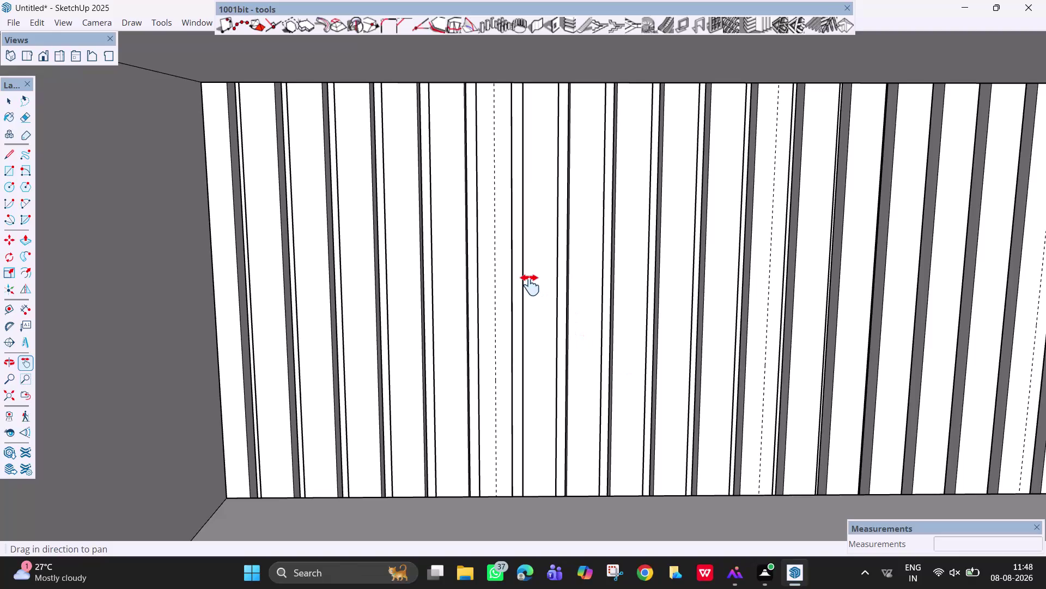
Start a rectangle at the left compartment's bottom-left corner, locked to the wall plane.
key(r)
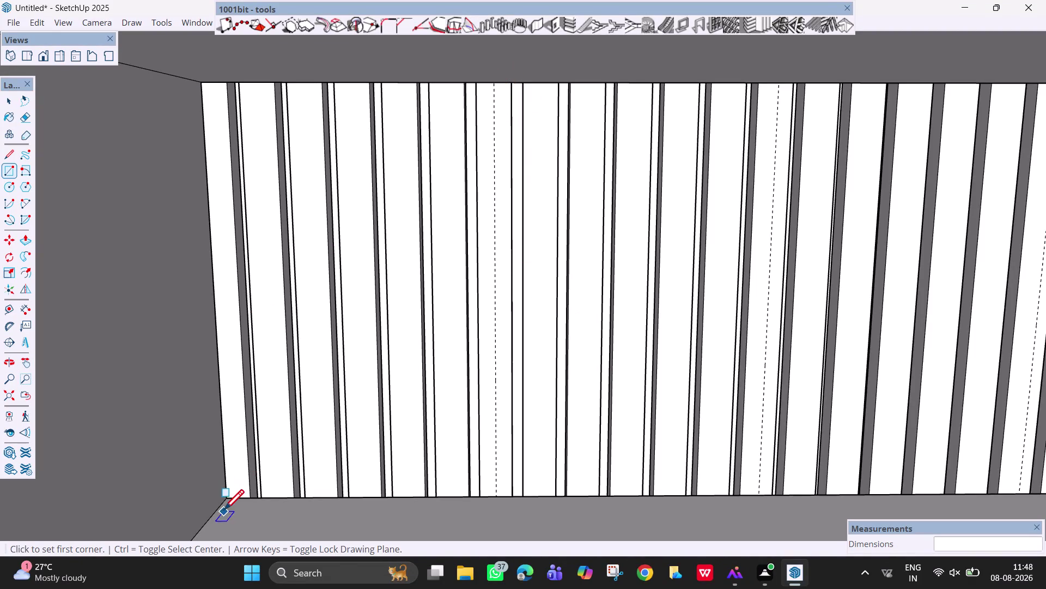
click(226, 499)
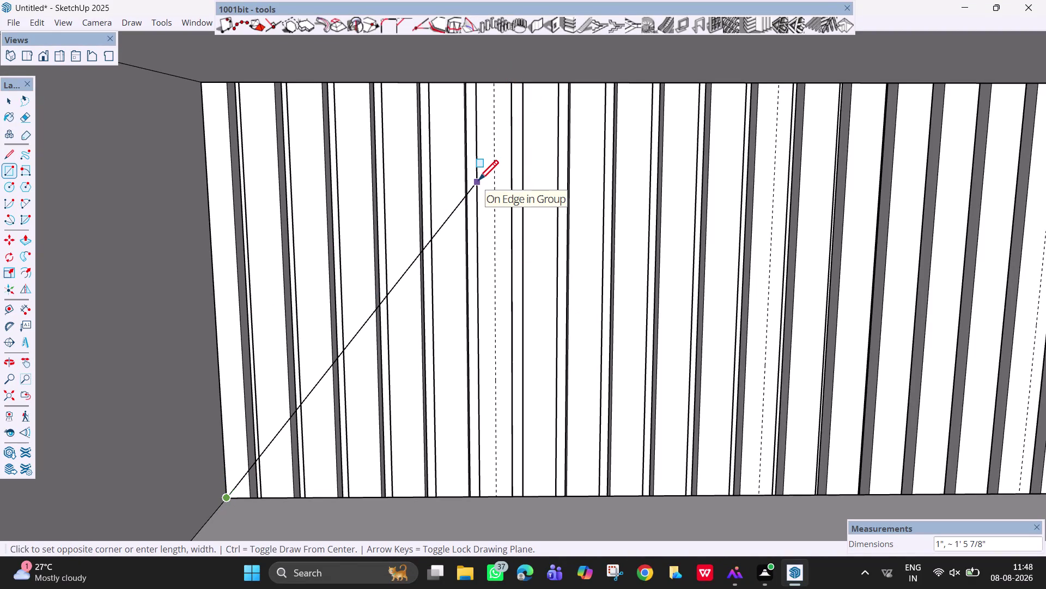
key(Left)
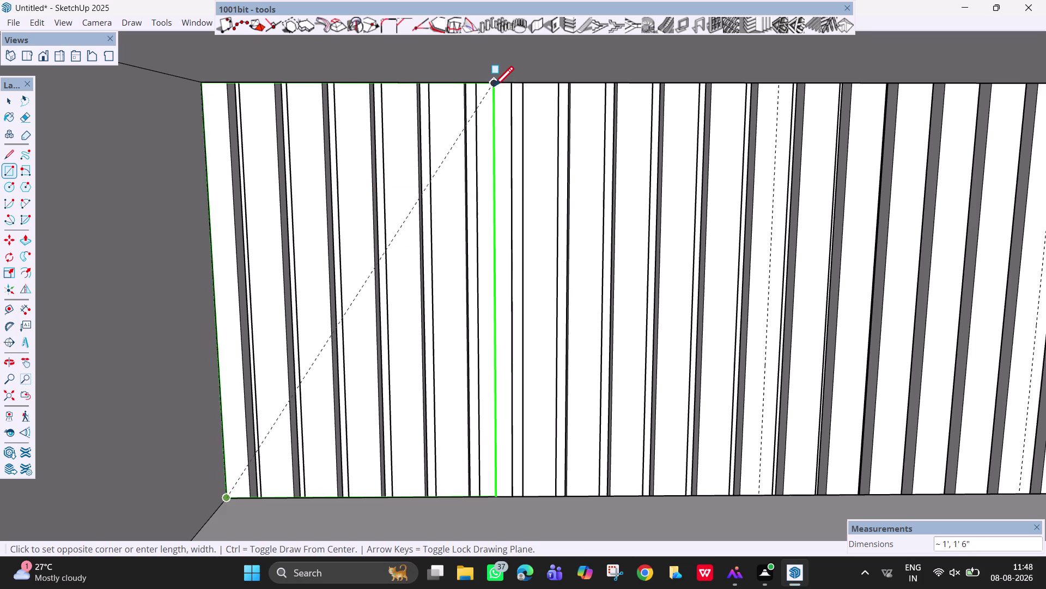
scroll(up, 3)
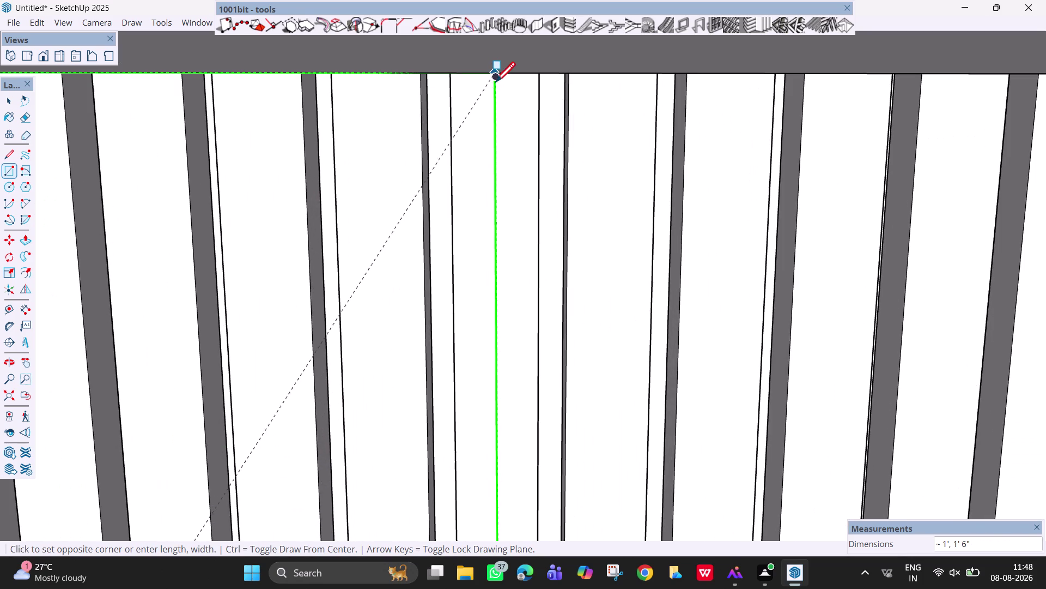
scroll(up, 3)
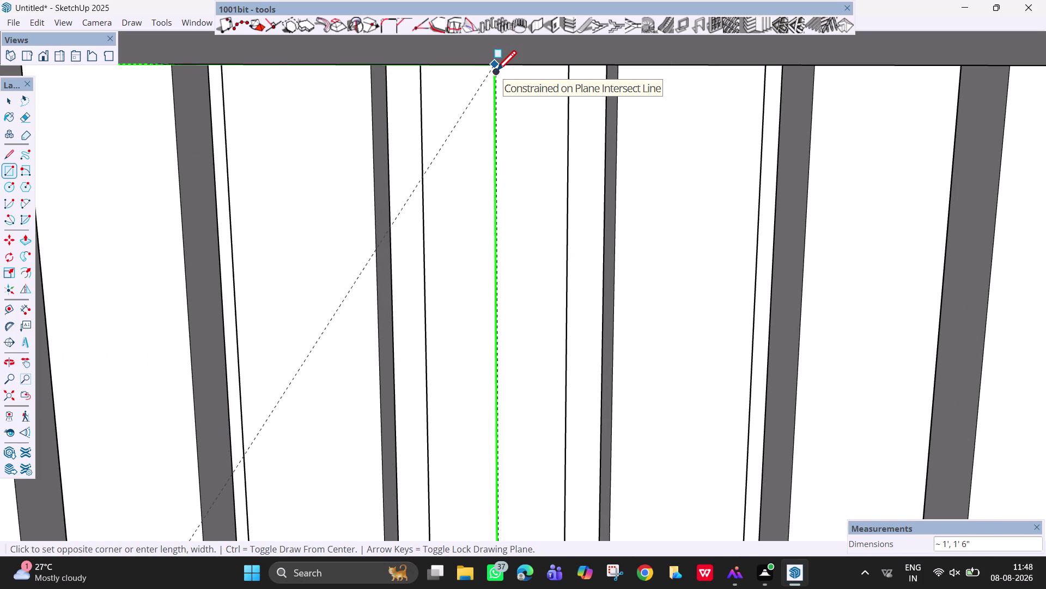
scroll(down, 3)
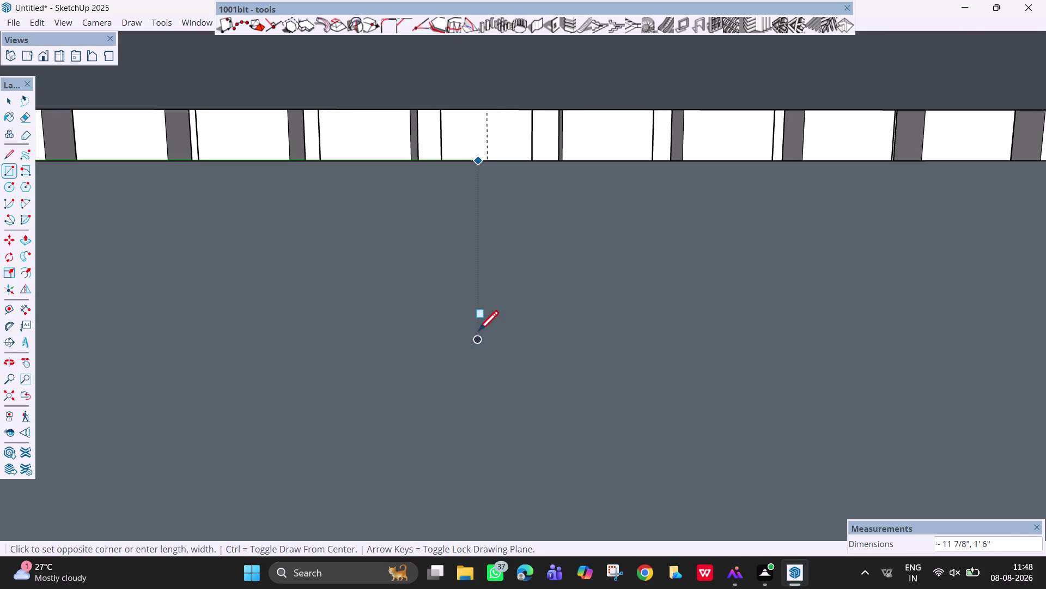
scroll(down, 3)
scroll(down, 3)
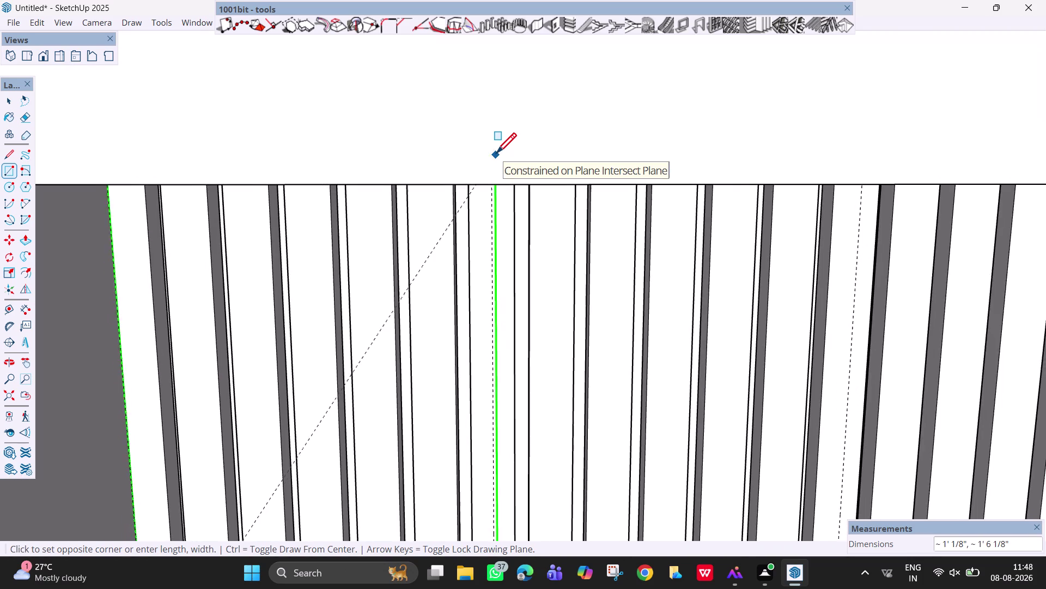
middle_drag(491, 267, 491, 208)
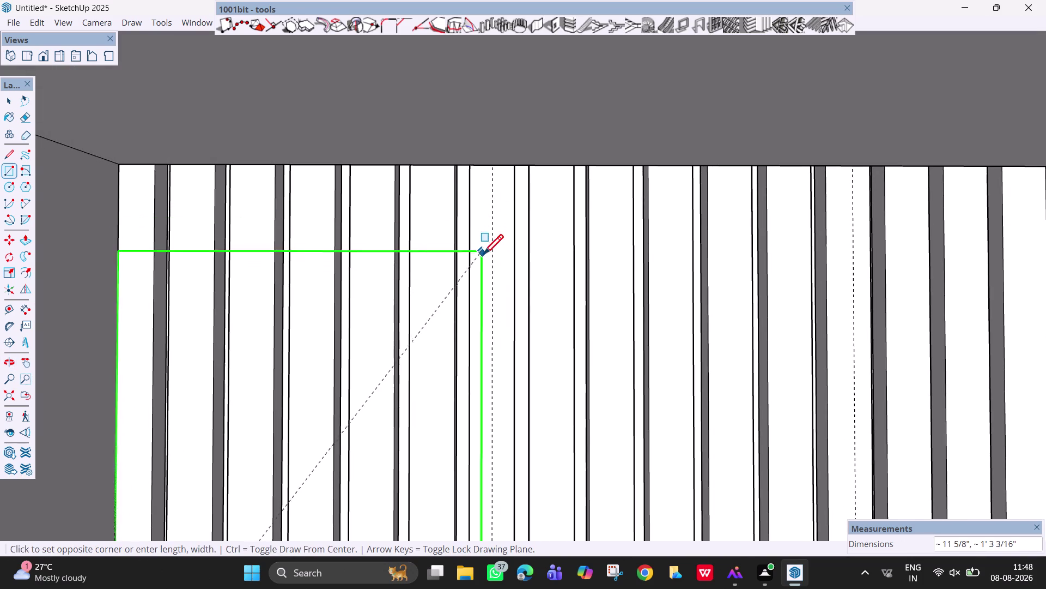
Enter 1',1'6" to size the rectangular panel.
key(1)
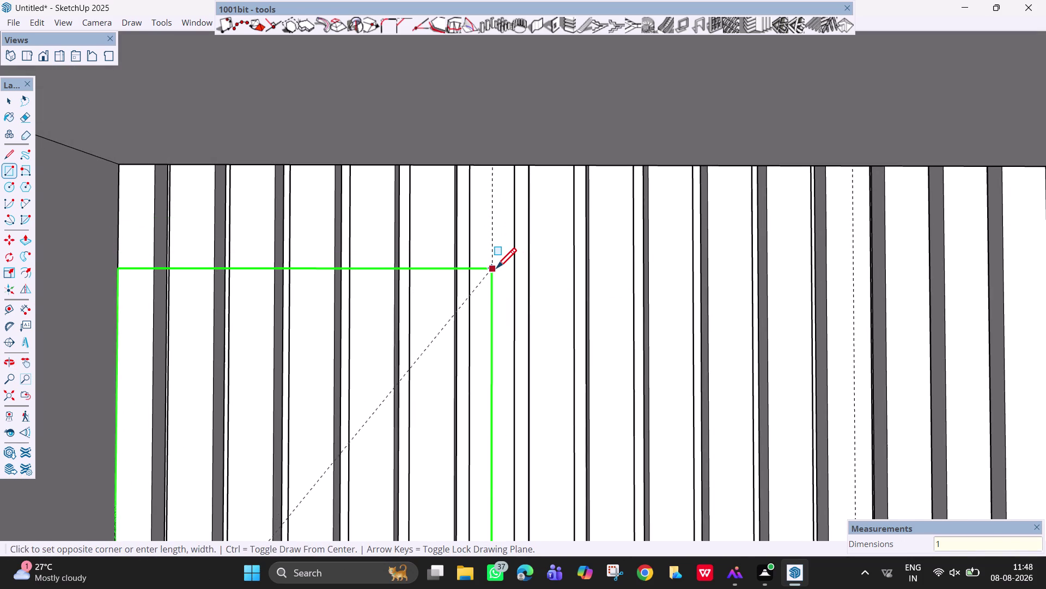
key(comma)
key(BackSpace)
text(',)
text(1')
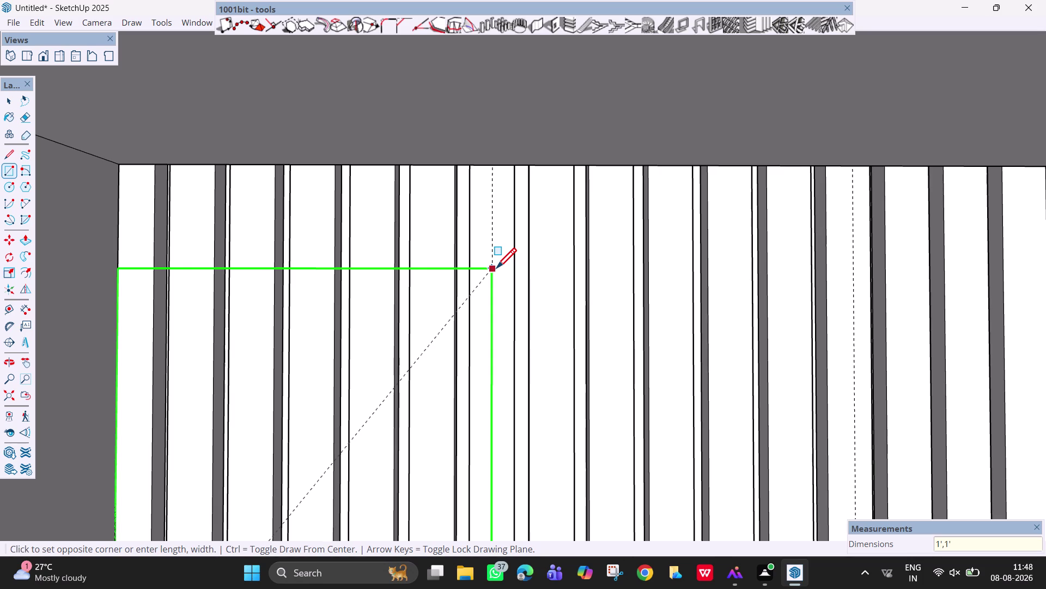
text(6)
key(shift+quotedbl)
key(Return)
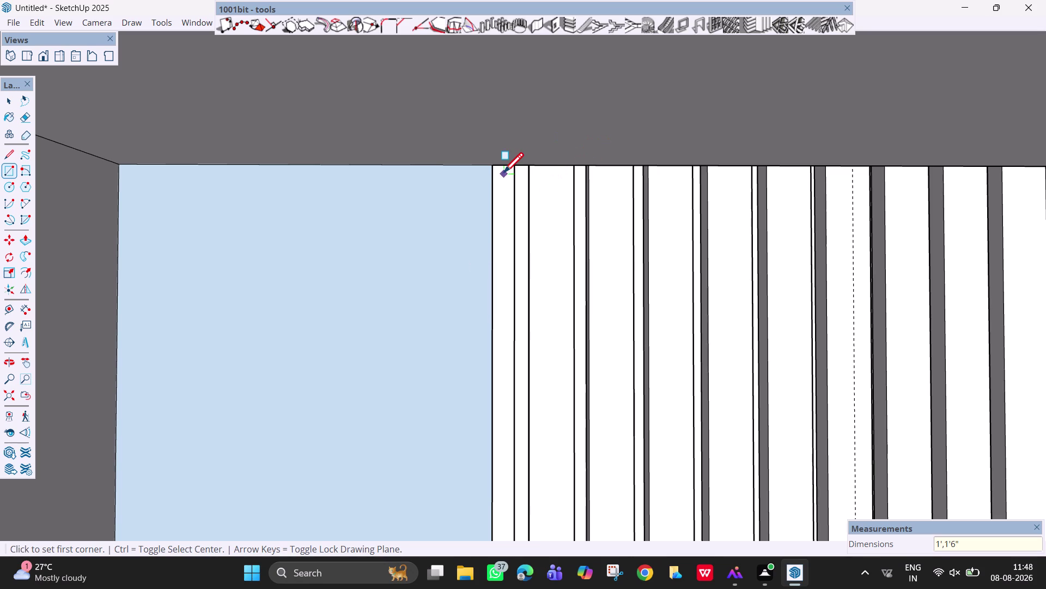
scroll(down, 3)
middle_drag(505, 252, 350, 323)
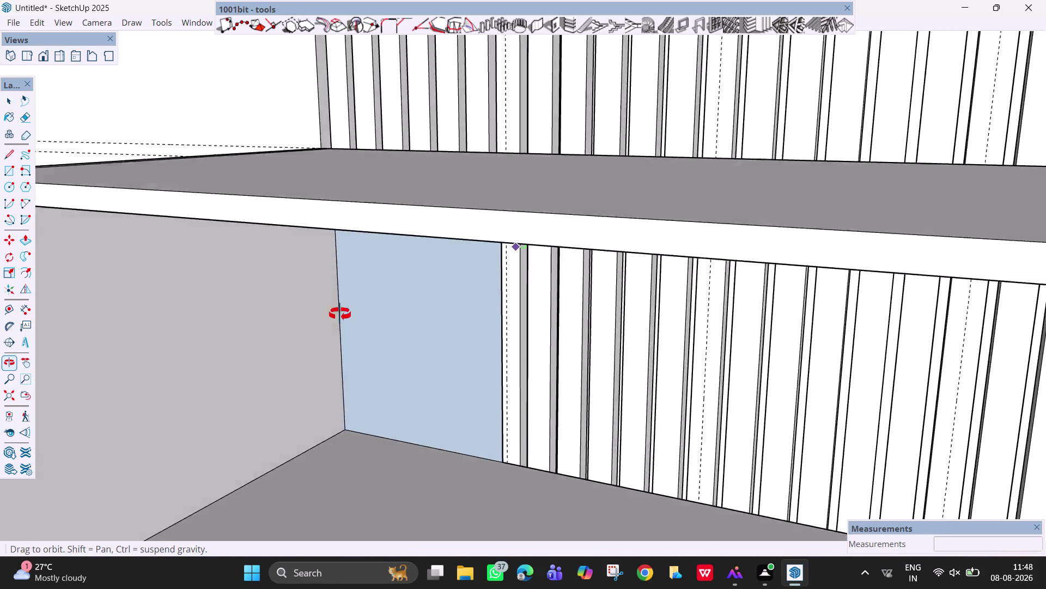
middle_drag(351, 323, 224, 281)
middle_drag(479, 296, 322, 316)
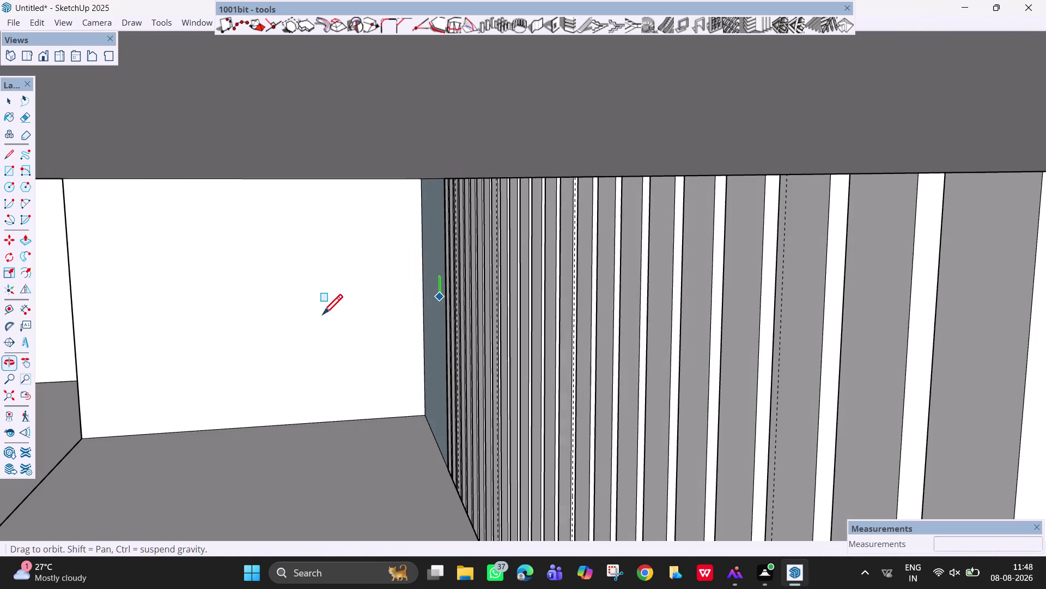
middle_drag(405, 307, 365, 298)
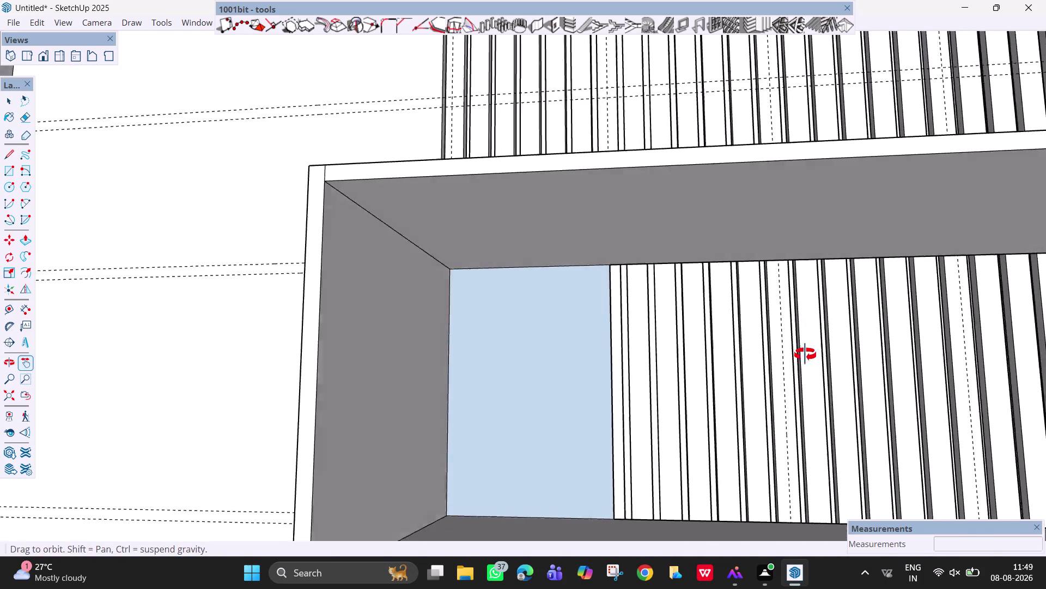
Orbit and pan inside the compartment to face the back wall's top edge.
middle_drag(801, 354, 804, 352)
drag(738, 340, 641, 328)
scroll(up, 3)
scroll(down, 3)
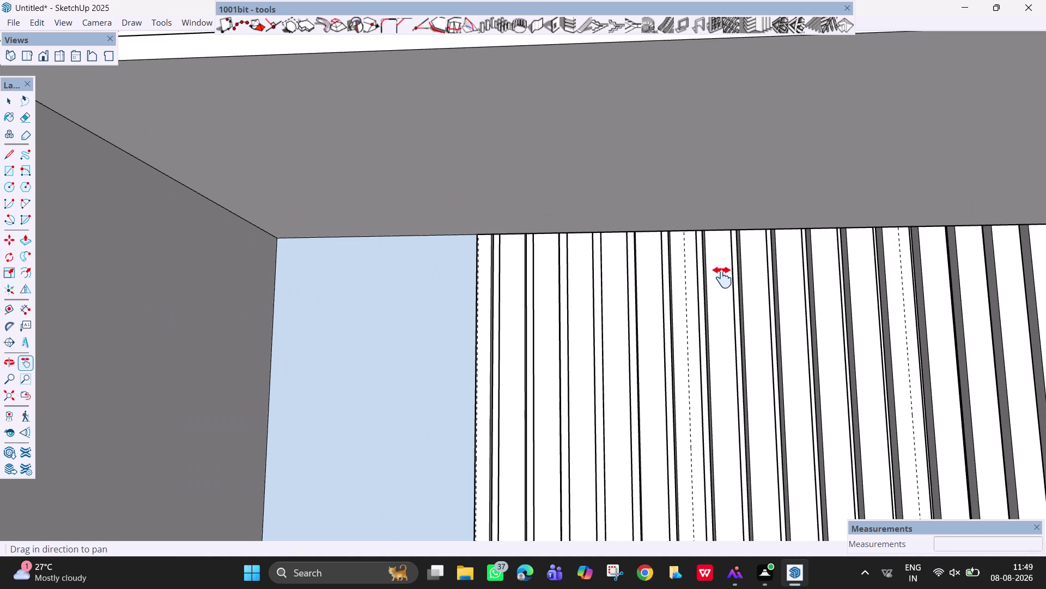
Draw a rectangle on the back wall starting from its top edge.
key(r)
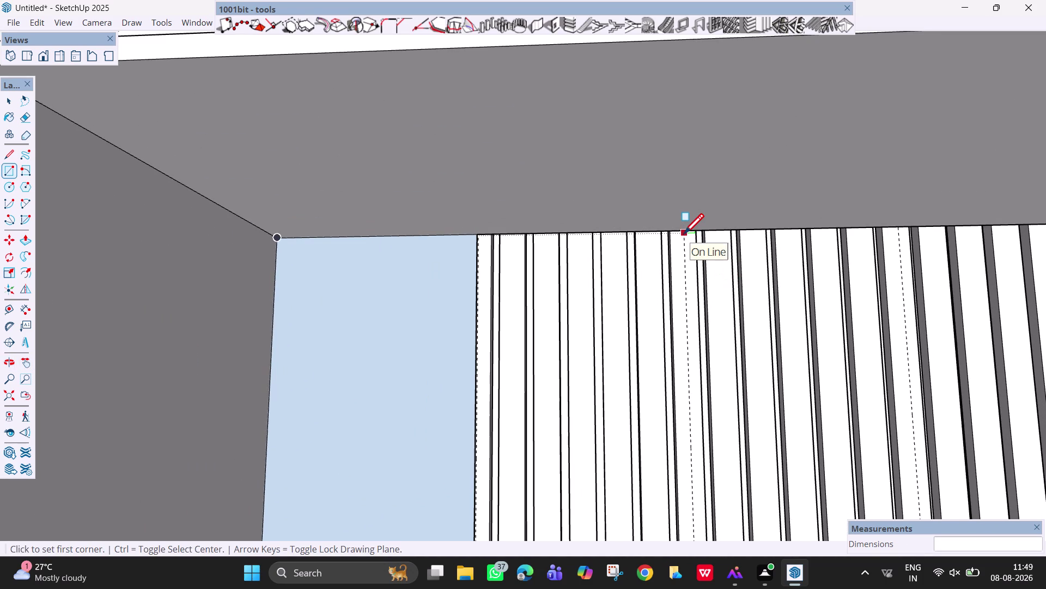
click(686, 233)
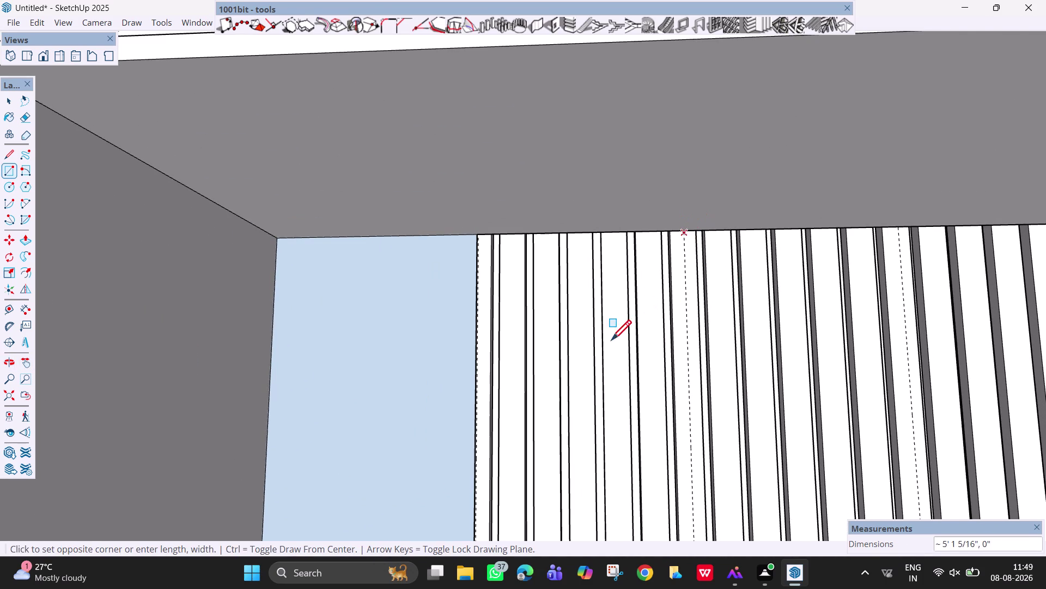
scroll(down, 3)
key(Left)
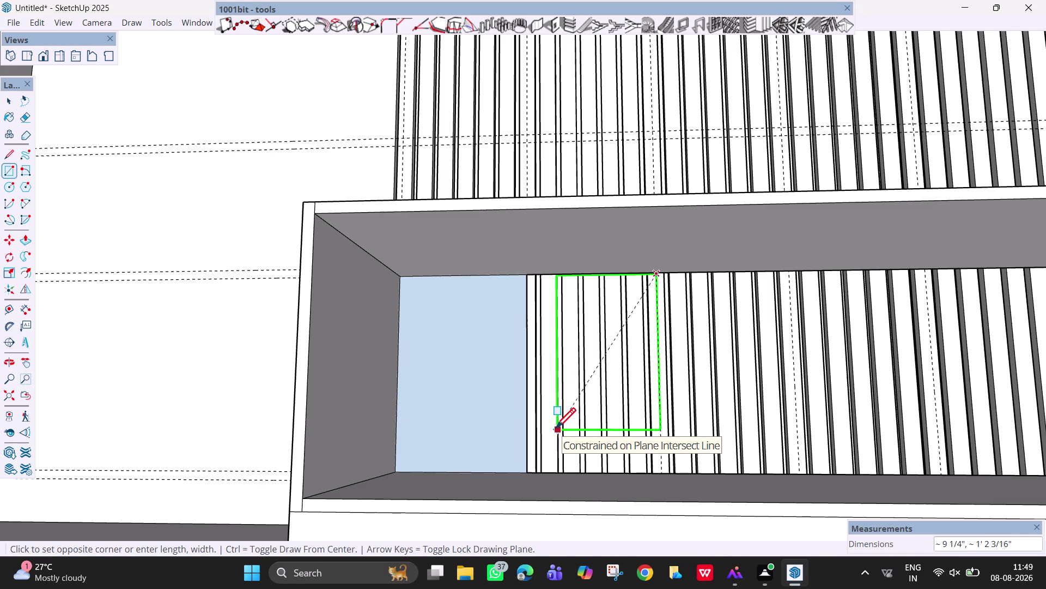
click(529, 473)
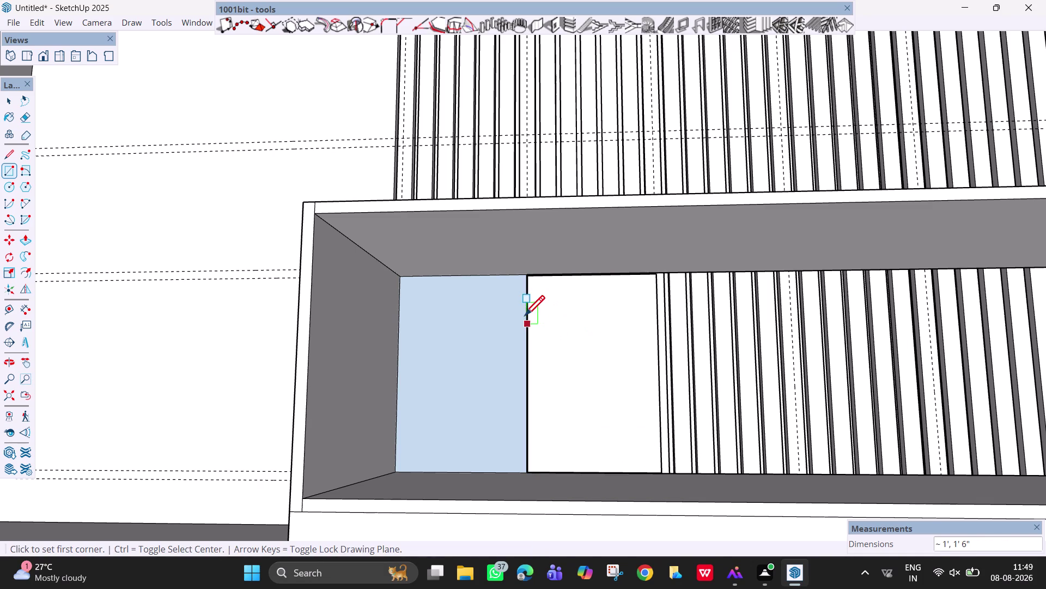
Undo the new rectangle and the earlier back-wall face.
key(Escape)
key(ctrl+z)
key(ctrl+z)
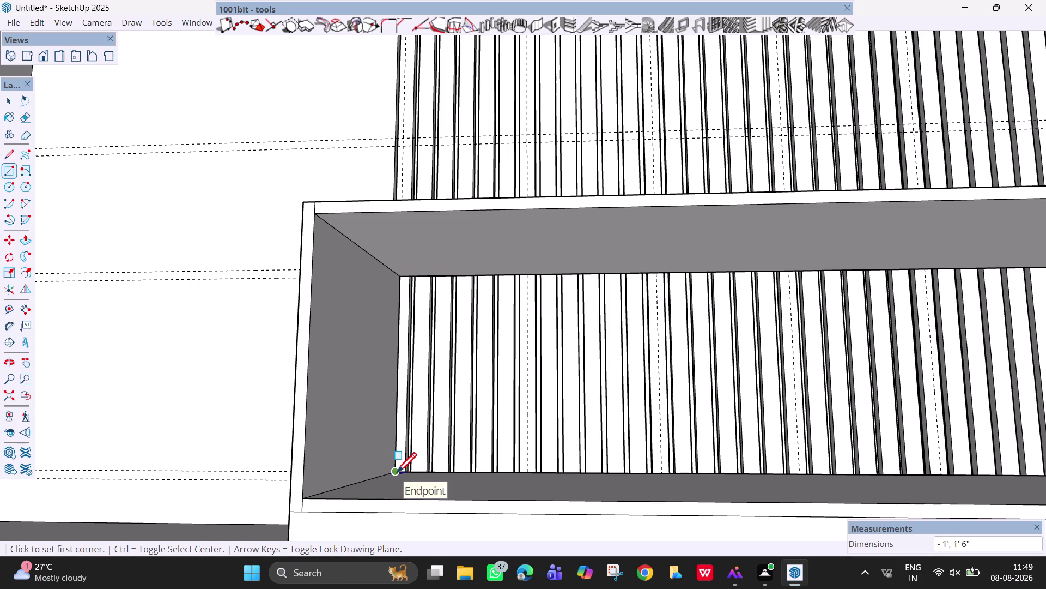
scroll(up, 3)
middle_drag(402, 452, 401, 474)
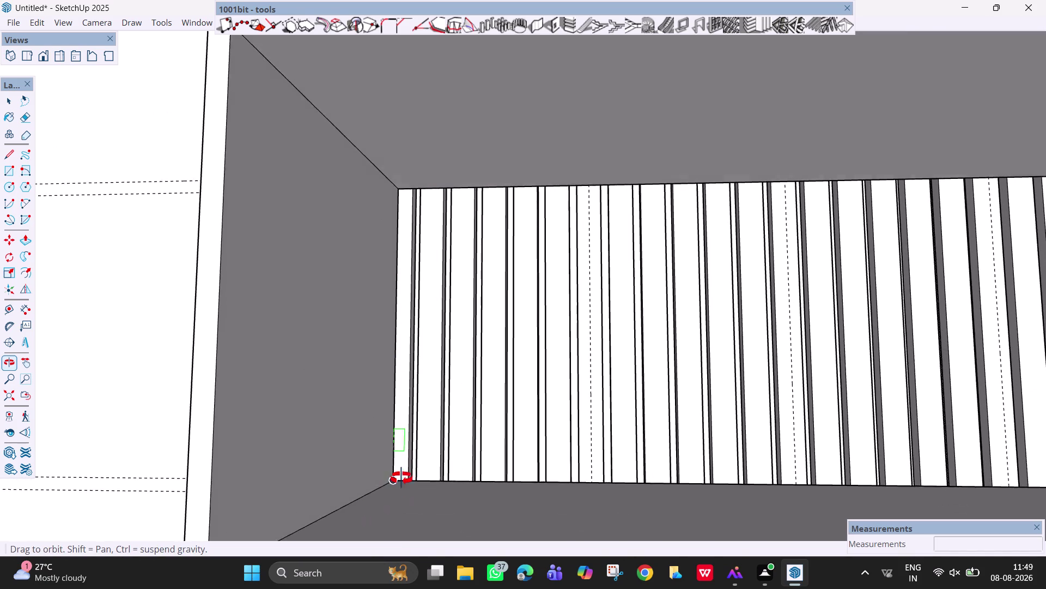
middle_drag(402, 474, 356, 495)
middle_drag(354, 494, 334, 486)
middle_drag(300, 480, 294, 480)
middle_drag(522, 383, 481, 401)
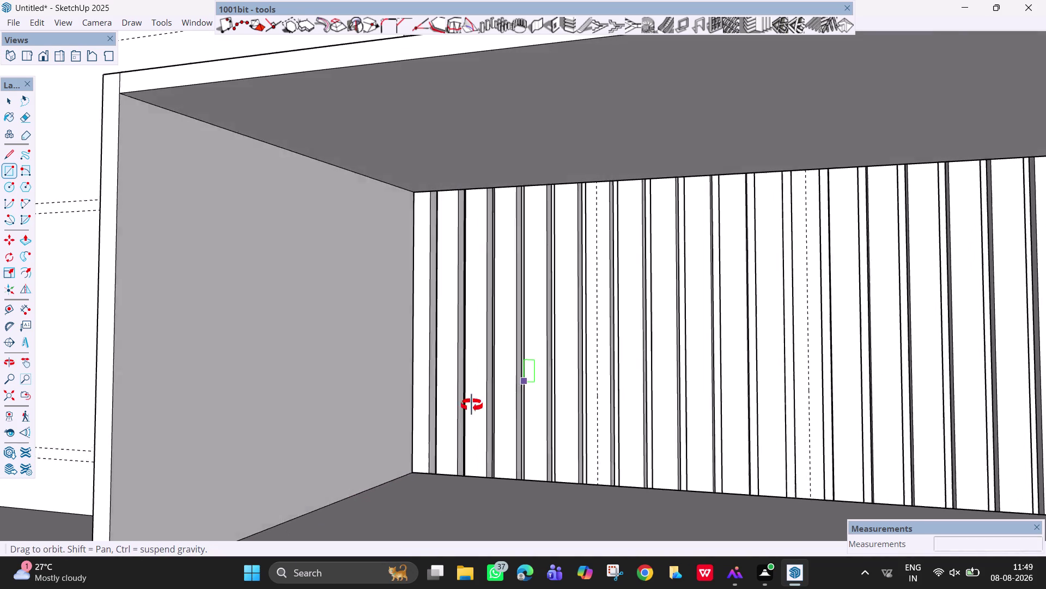
middle_drag(481, 402, 313, 429)
middle_drag(563, 394, 460, 391)
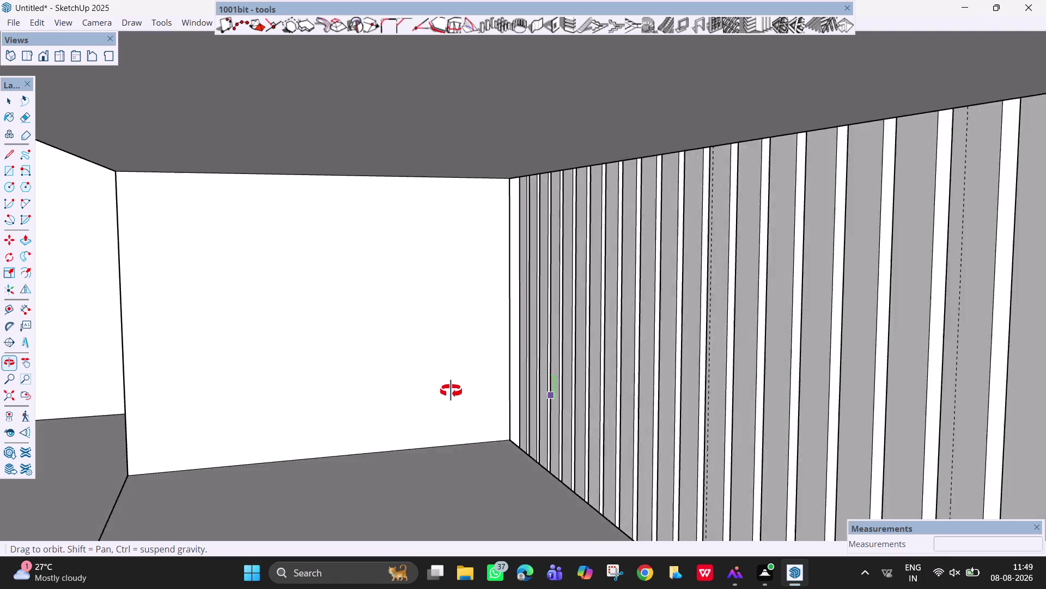
middle_drag(460, 392, 370, 410)
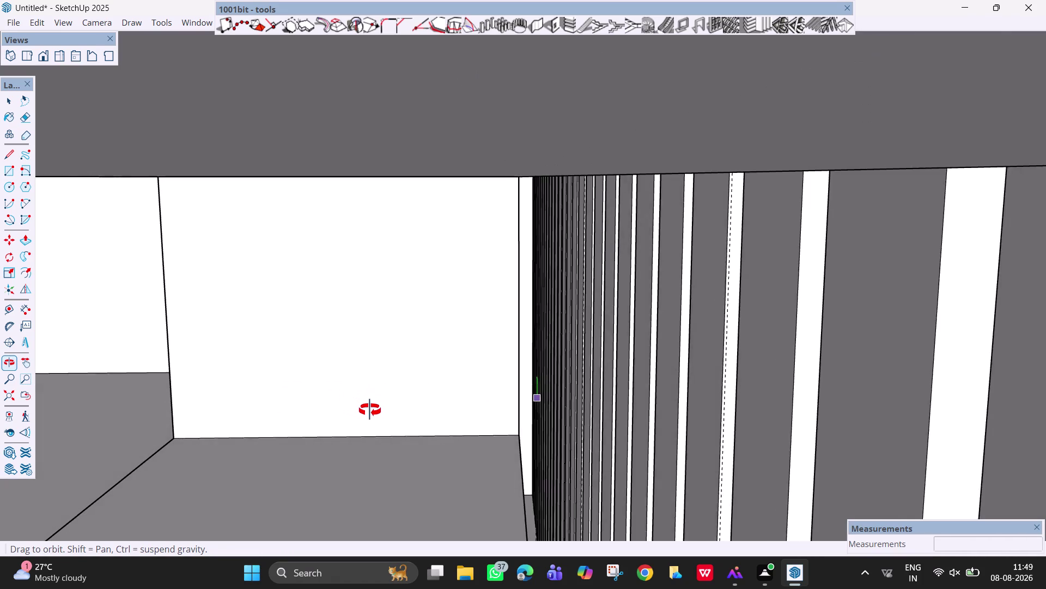
middle_drag(370, 410, 425, 374)
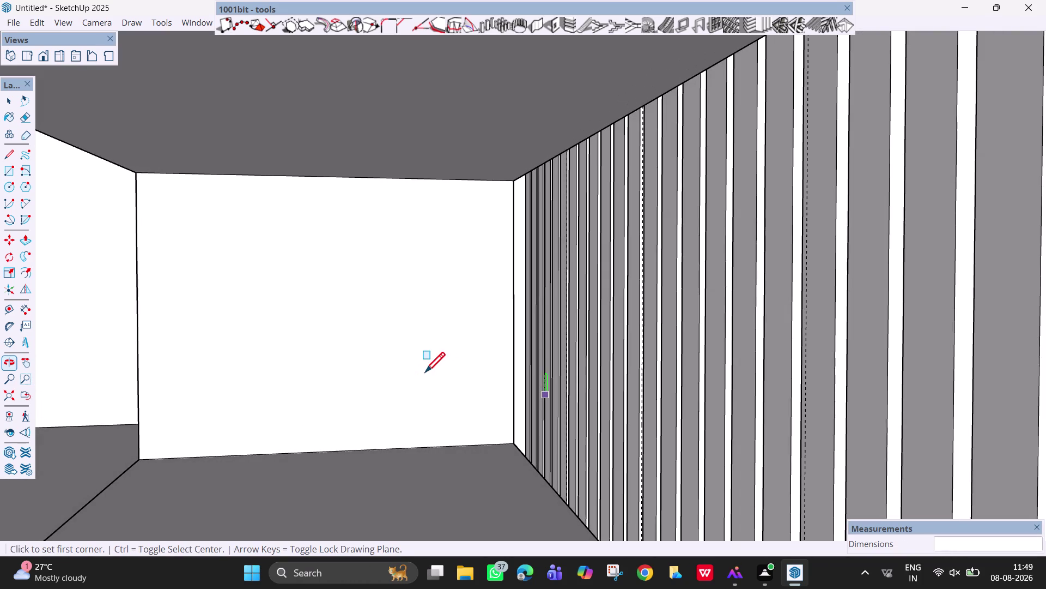
scroll(down, 3)
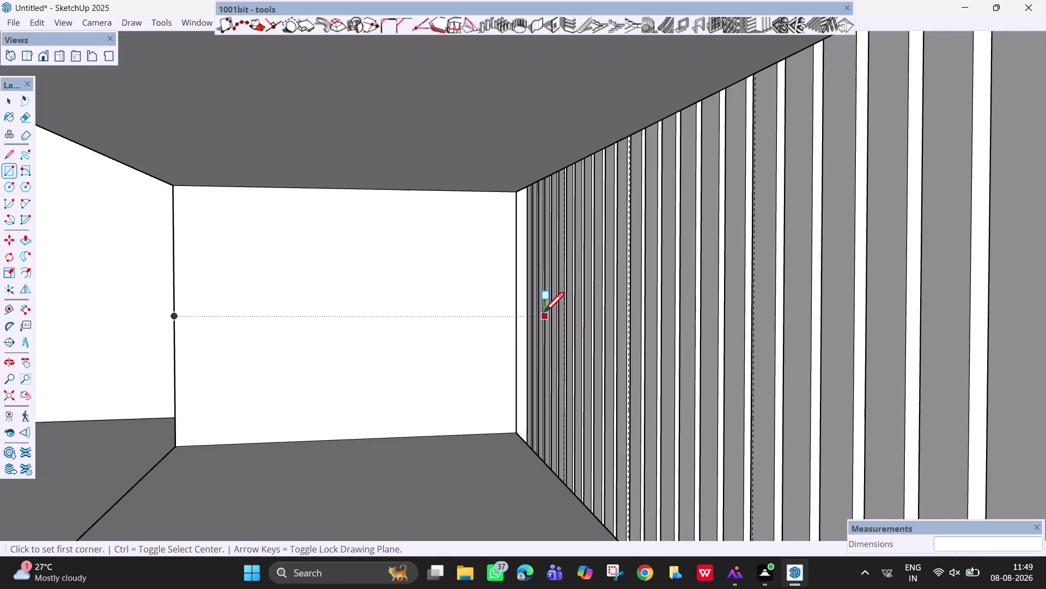
scroll(down, 3)
middle_drag(538, 338, 655, 325)
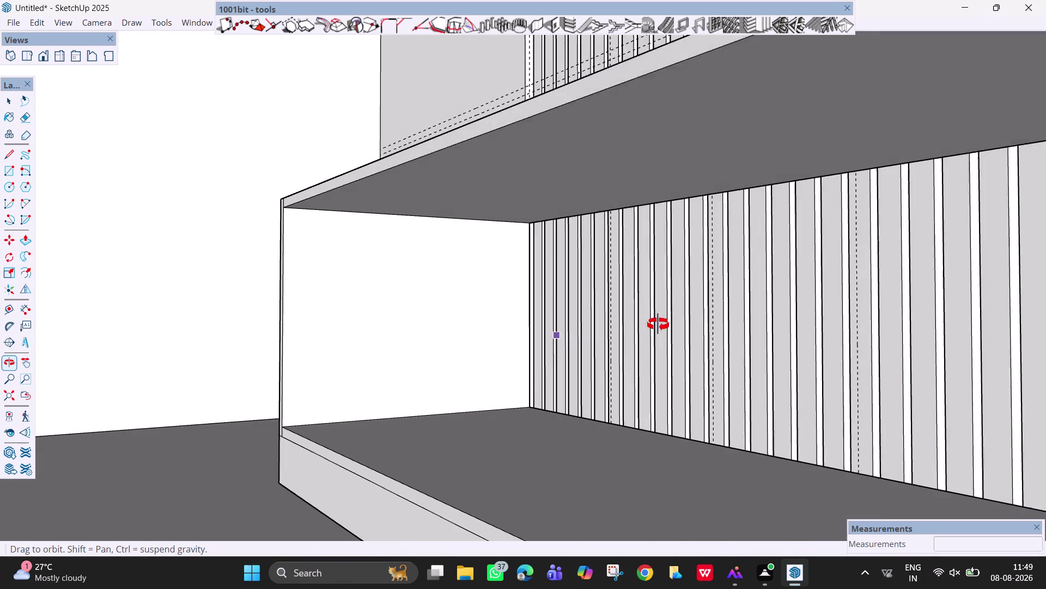
middle_drag(655, 324, 660, 327)
Start a rectangle at the back wall's bottom corner and orbit toward its top edge.
click(529, 408)
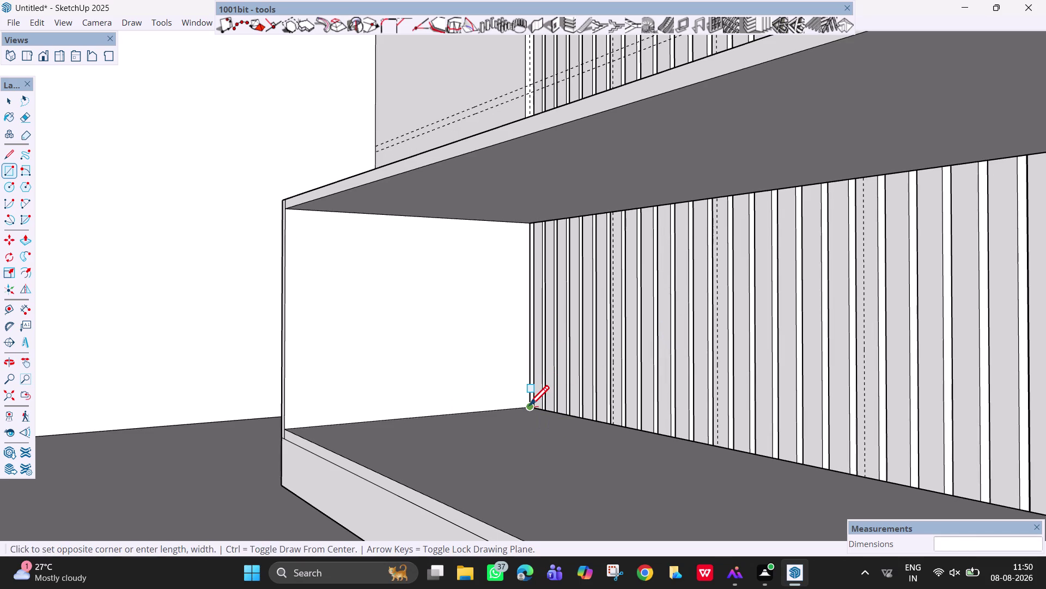
scroll(down, 3)
middle_drag(704, 288, 733, 295)
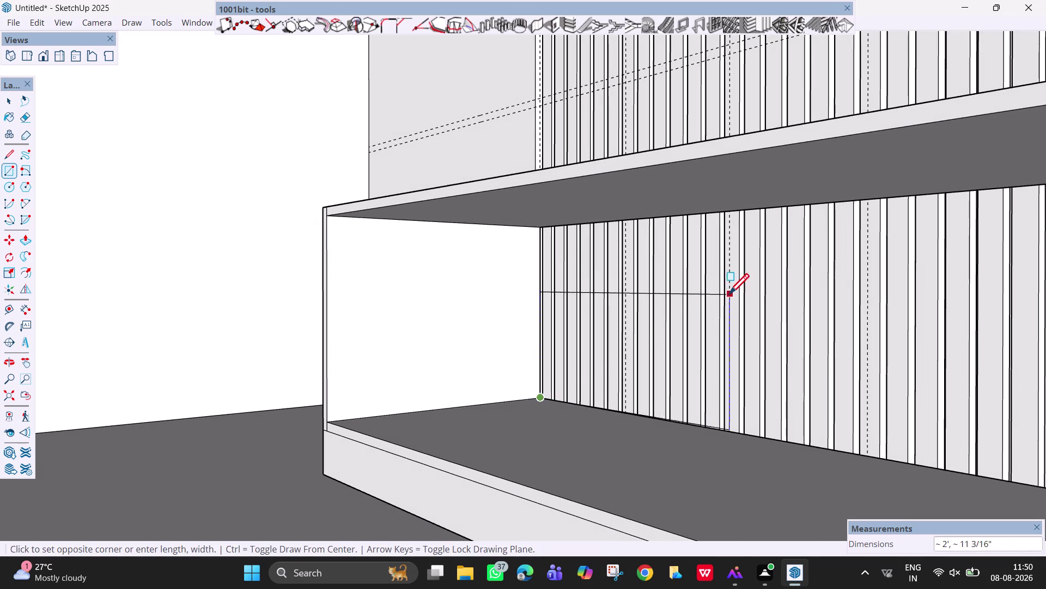
key(Left)
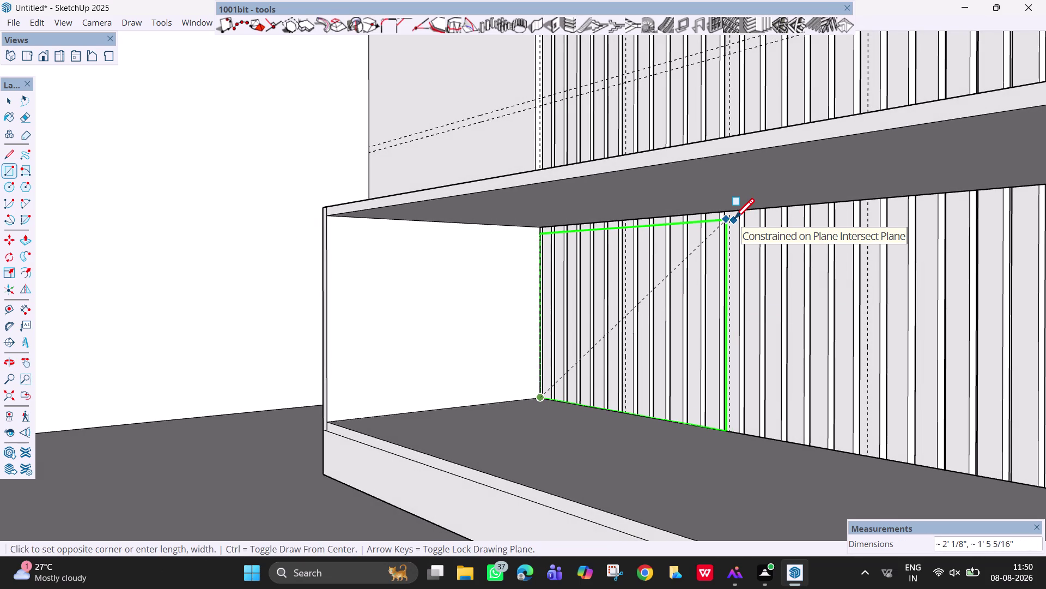
scroll(up, 3)
middle_drag(734, 220, 876, 211)
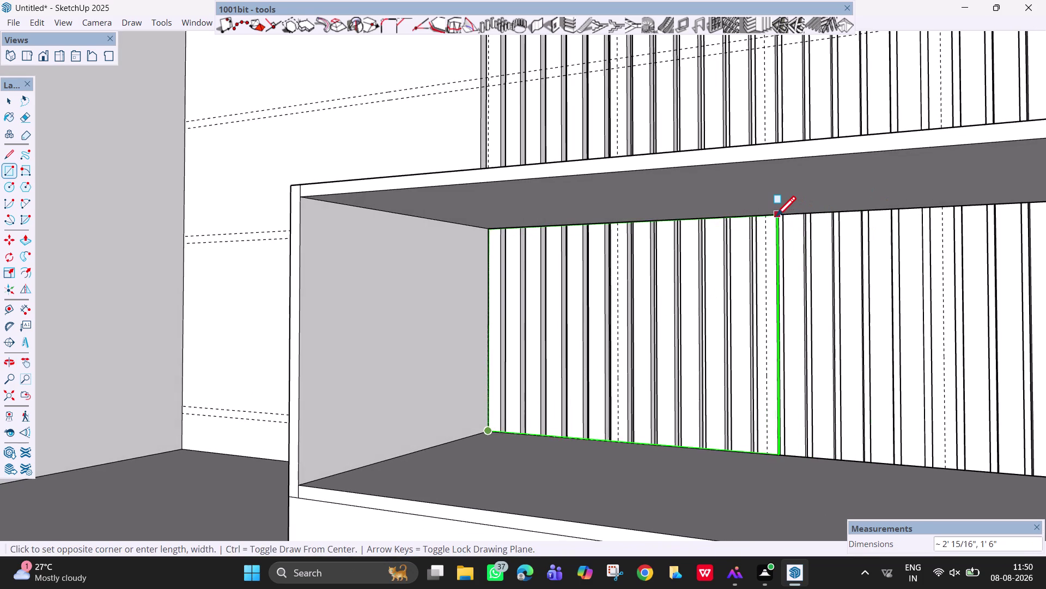
scroll(up, 3)
scroll(up, 3)
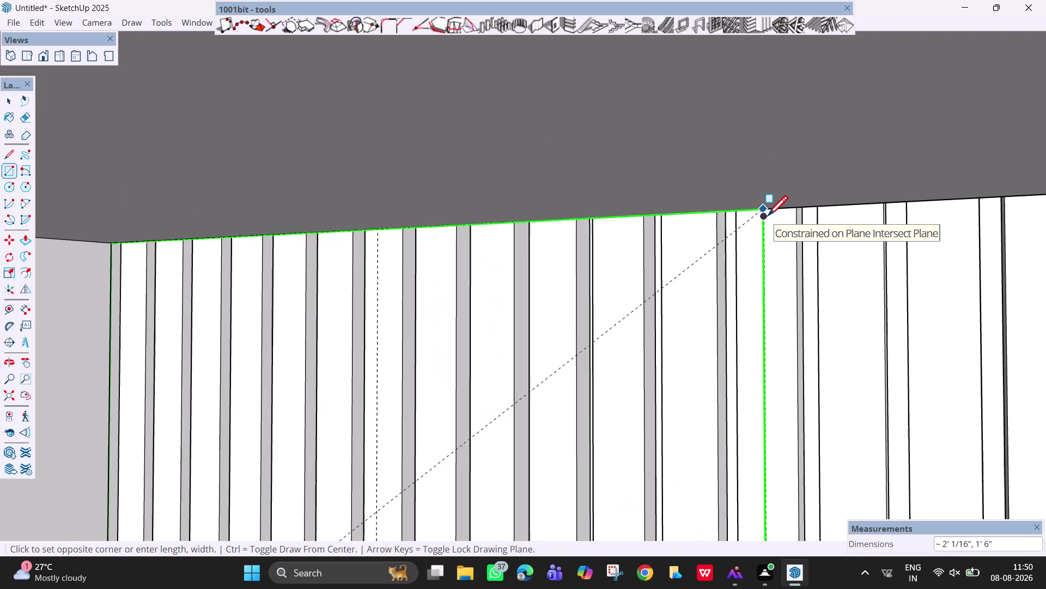
scroll(up, 3)
scroll(up, 3)
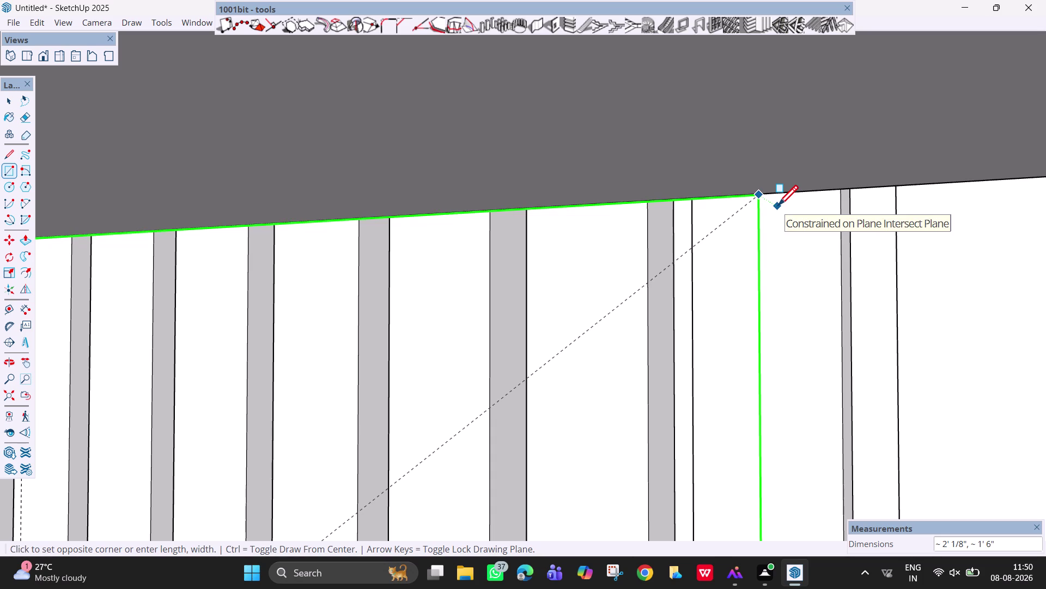
Set the rectangle's opposite corner on the top edge, then zoom out to view it.
click(778, 207)
scroll(down, 3)
scroll(down, 3)
scroll(down, 3)
scroll(down, 3)
scroll(down, 3)
middle_drag(832, 315, 735, 345)
scroll(down, 3)
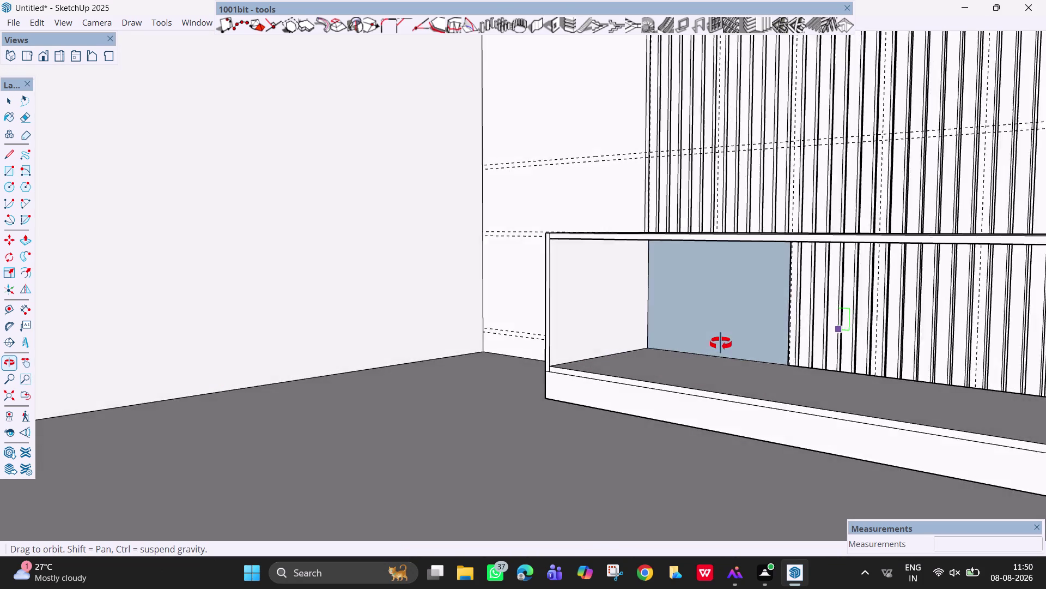
Orbit around the shelf edge and cabinet side toward the slatted back wall.
middle_drag(735, 345, 489, 351)
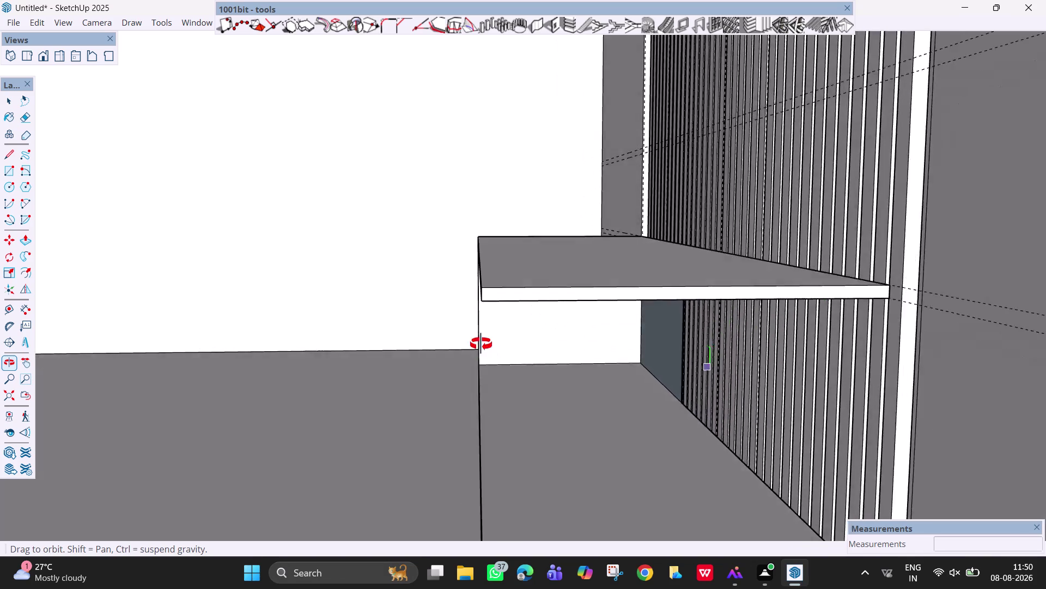
middle_drag(489, 351, 443, 326)
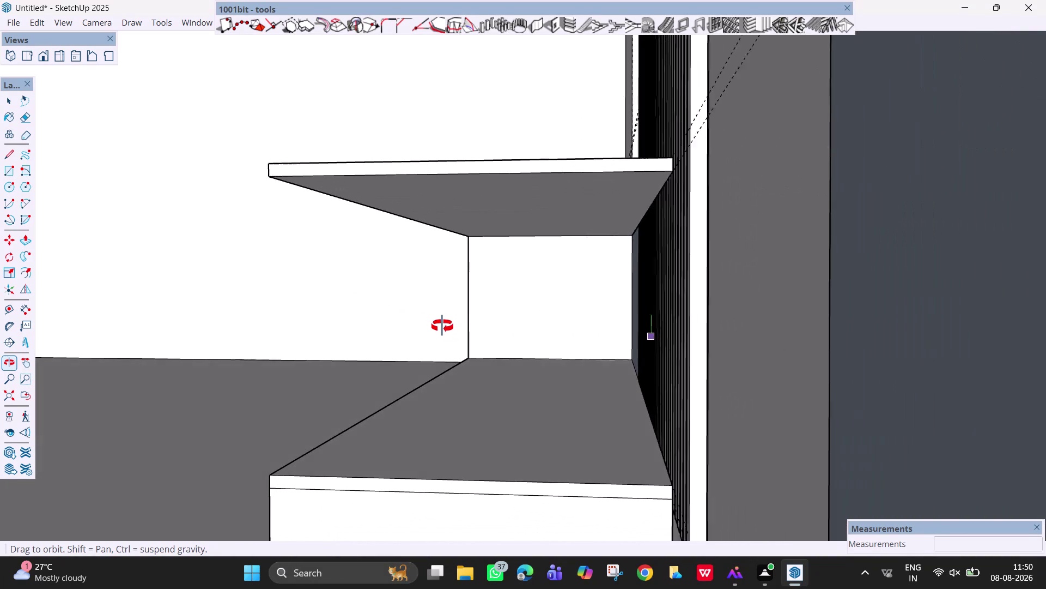
middle_drag(443, 326, 431, 329)
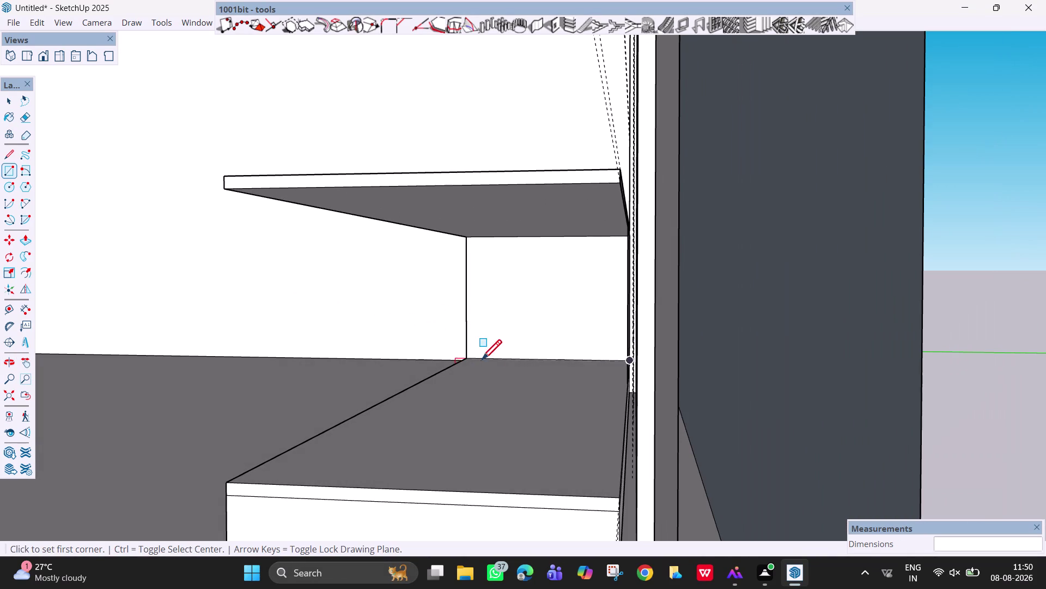
middle_drag(506, 374, 512, 376)
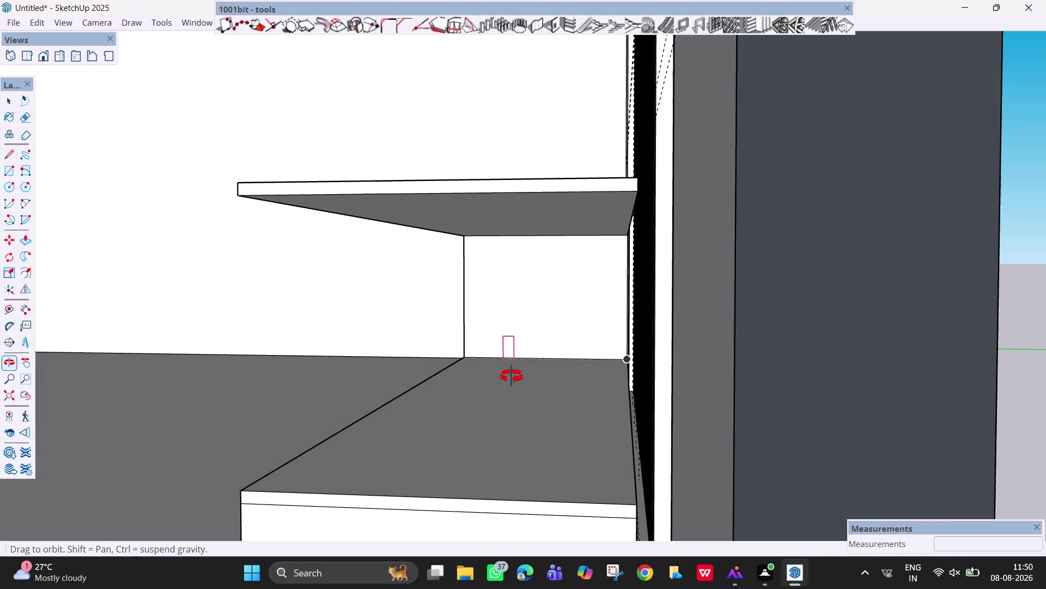
middle_drag(511, 376, 707, 367)
middle_drag(579, 351, 648, 376)
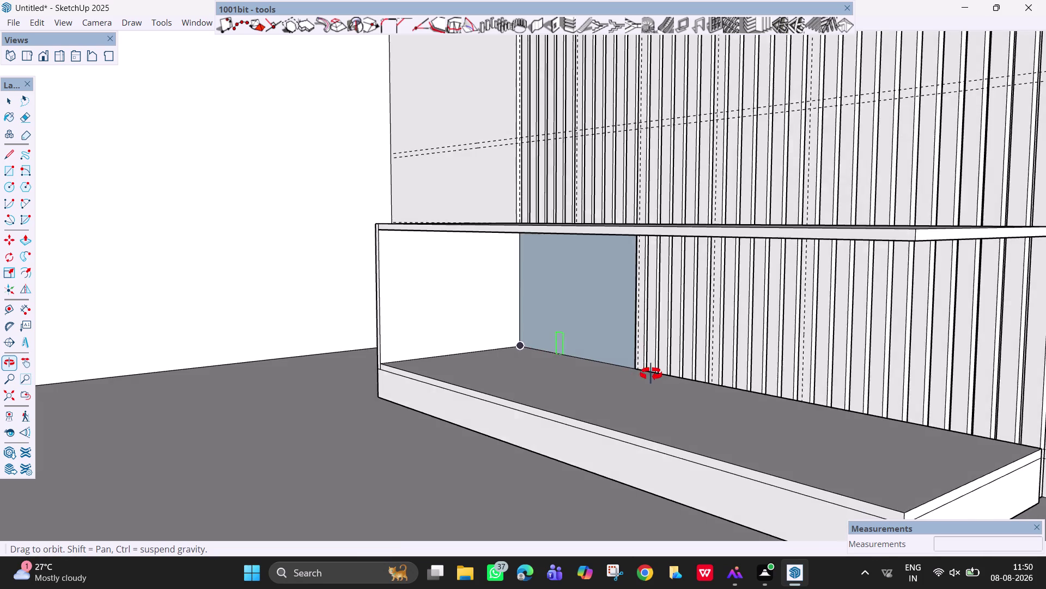
middle_drag(648, 376, 668, 375)
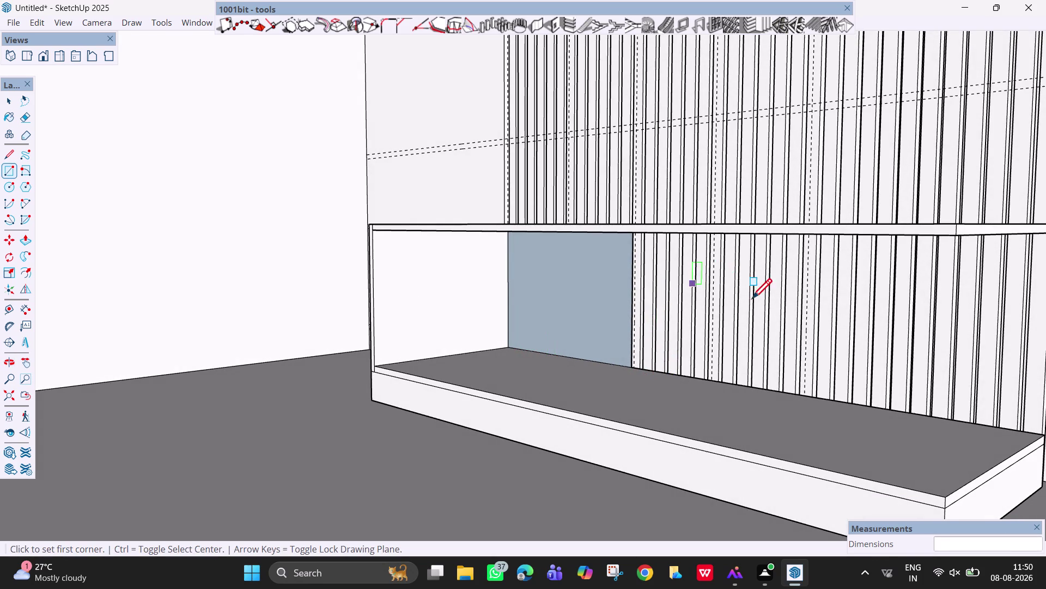
middle_drag(752, 316, 468, 320)
scroll(up, 3)
scroll(down, 3)
middle_drag(559, 272, 555, 277)
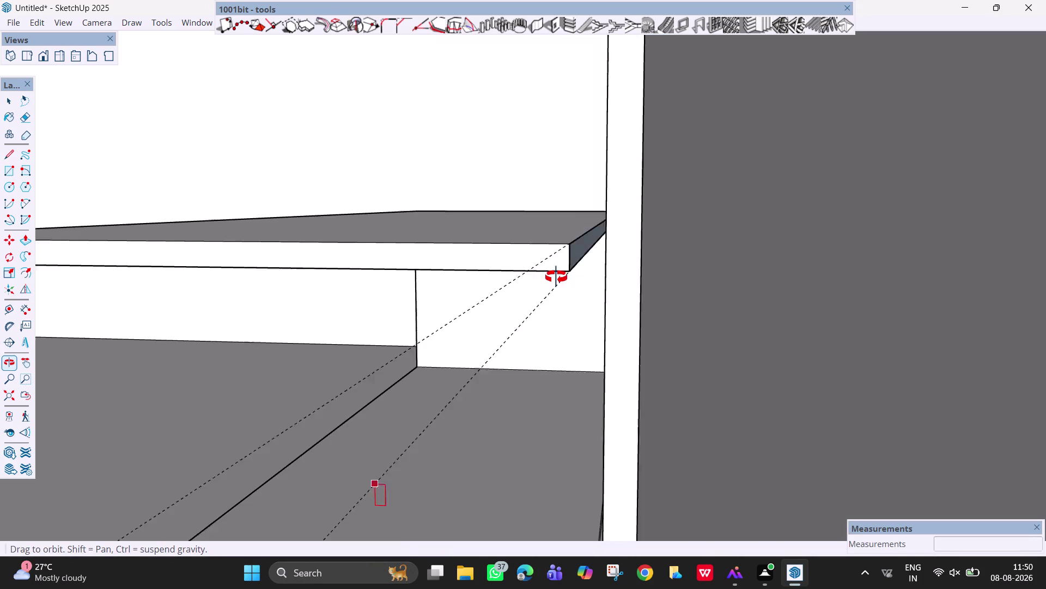
middle_drag(555, 277, 555, 278)
scroll(up, 3)
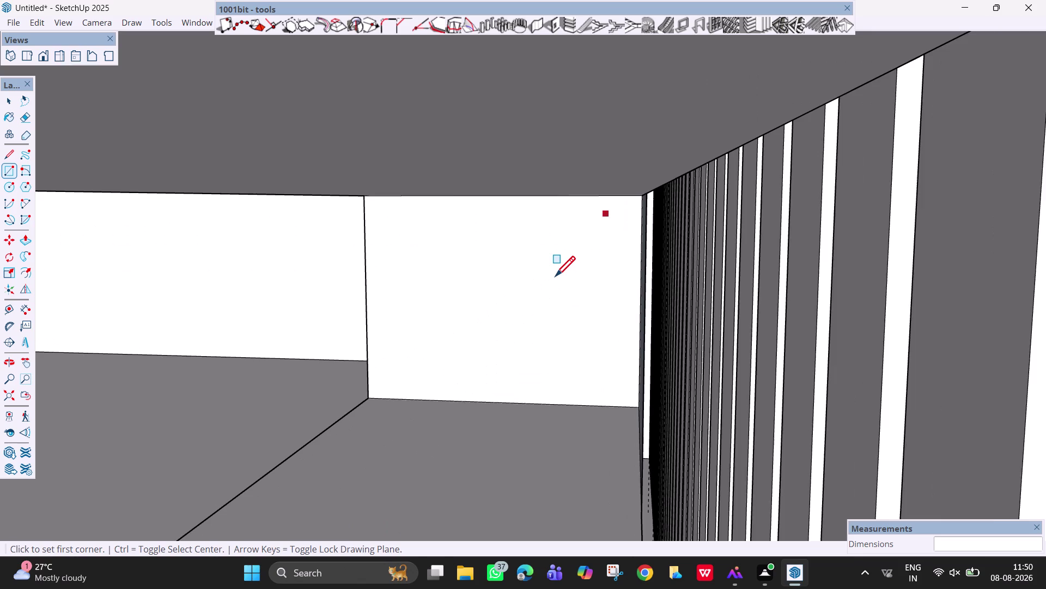
scroll(down, 3)
scroll(down, 3)
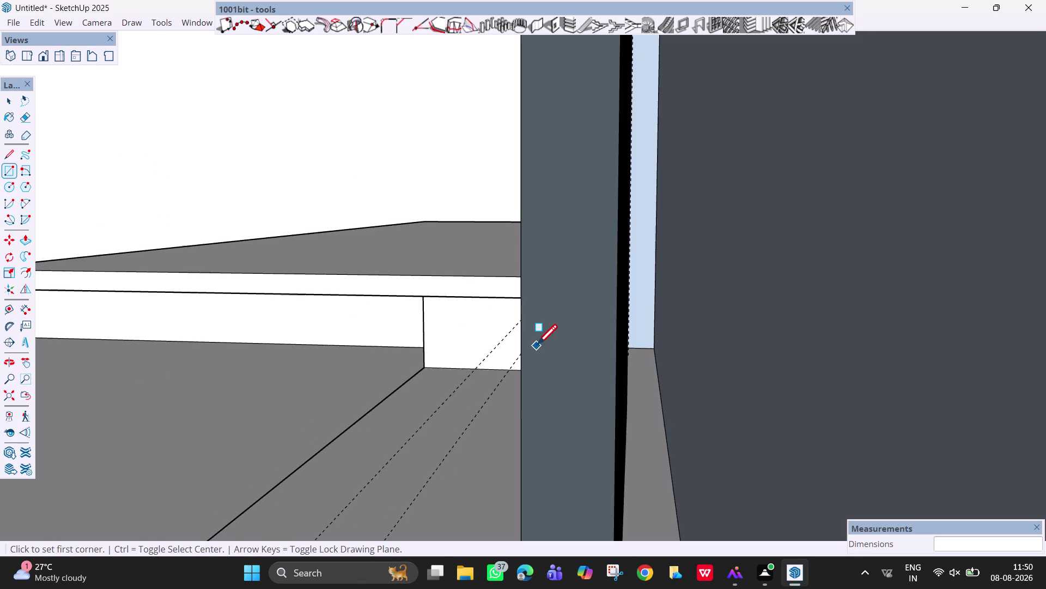
Swing the view around to face the left compartment squarely.
middle_drag(537, 346, 626, 334)
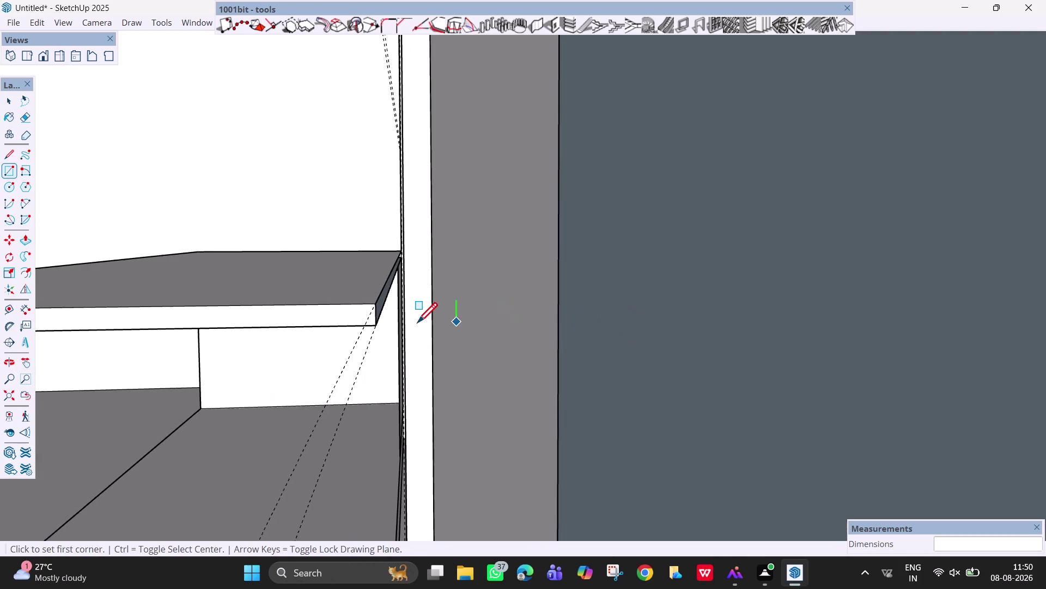
scroll(down, 3)
middle_drag(370, 345, 582, 327)
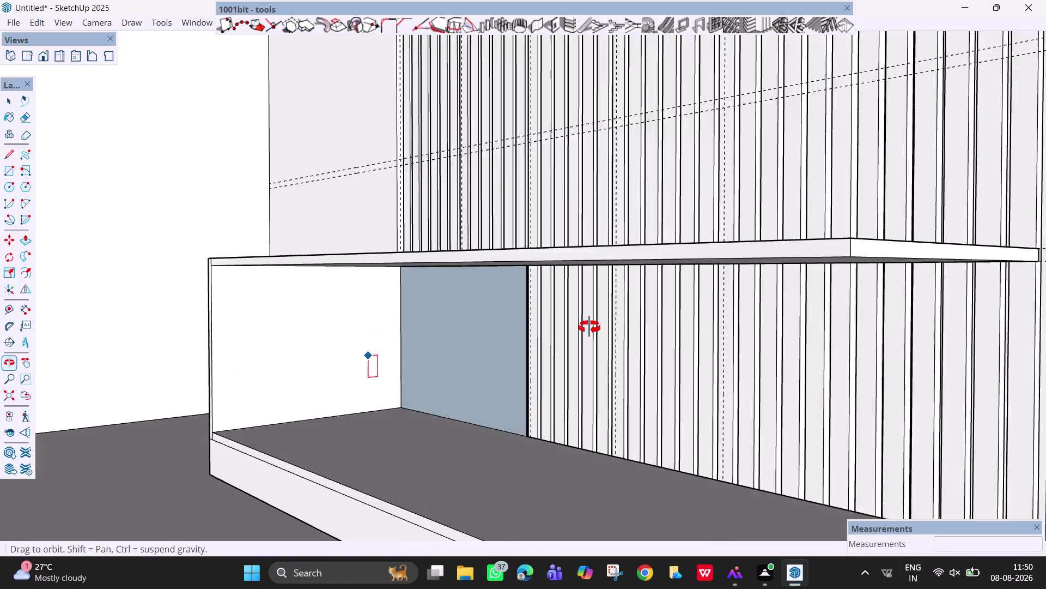
middle_drag(581, 327, 591, 327)
middle_drag(394, 329, 573, 396)
middle_drag(310, 347, 526, 397)
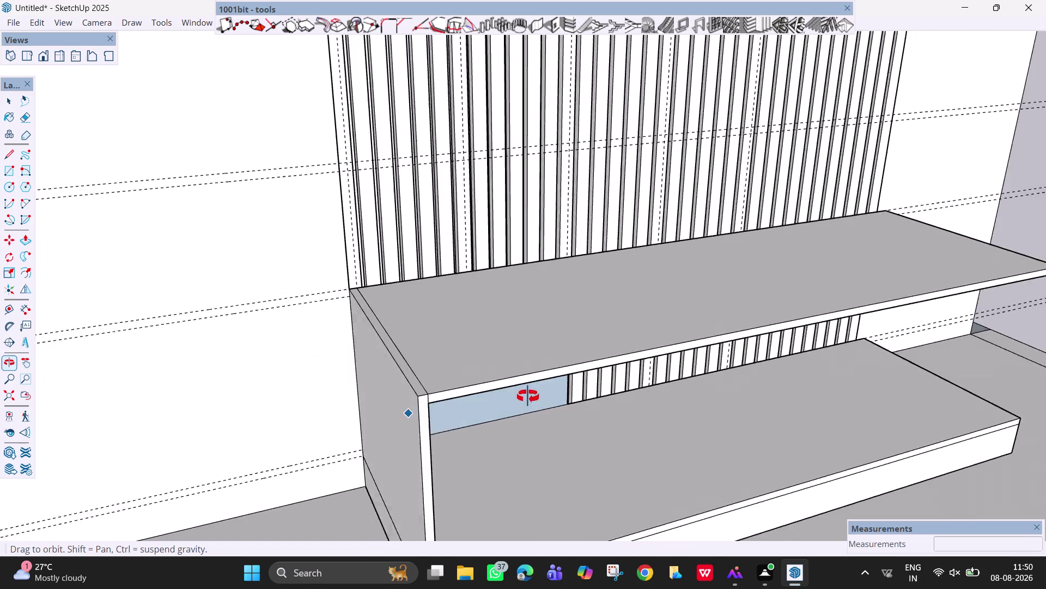
middle_drag(526, 396, 557, 346)
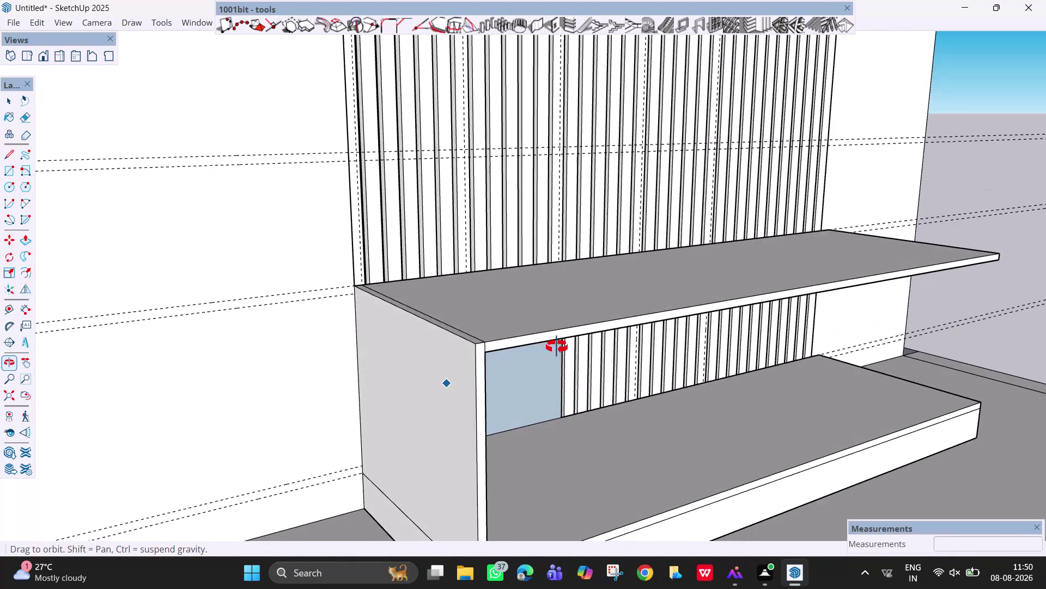
middle_drag(557, 347, 384, 263)
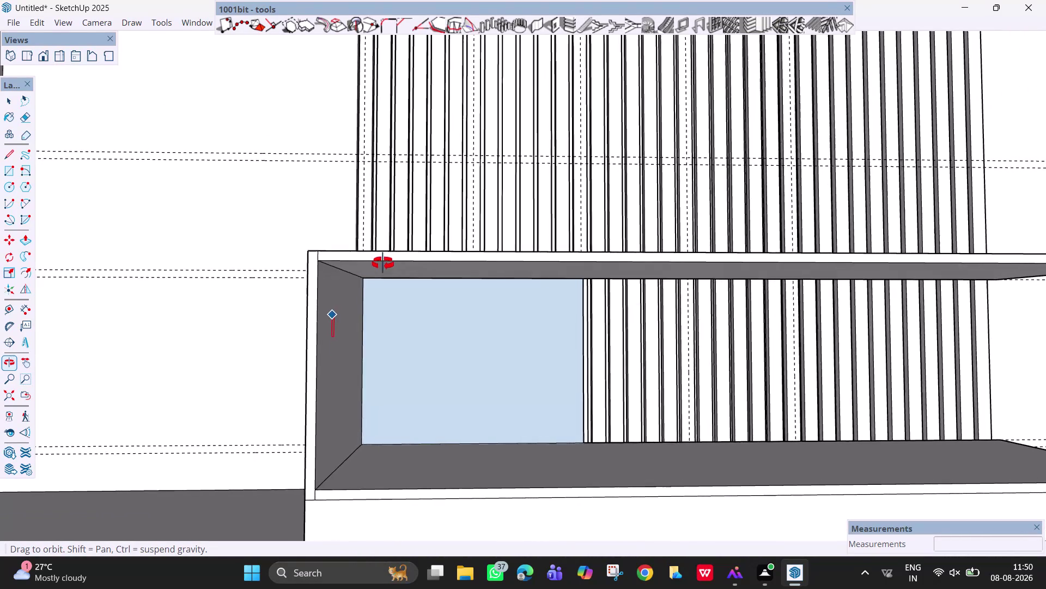
middle_drag(385, 263, 383, 264)
key(space)
Reverse the back rectangle's face and push it 2' forward into a solid block.
right_click(509, 363)
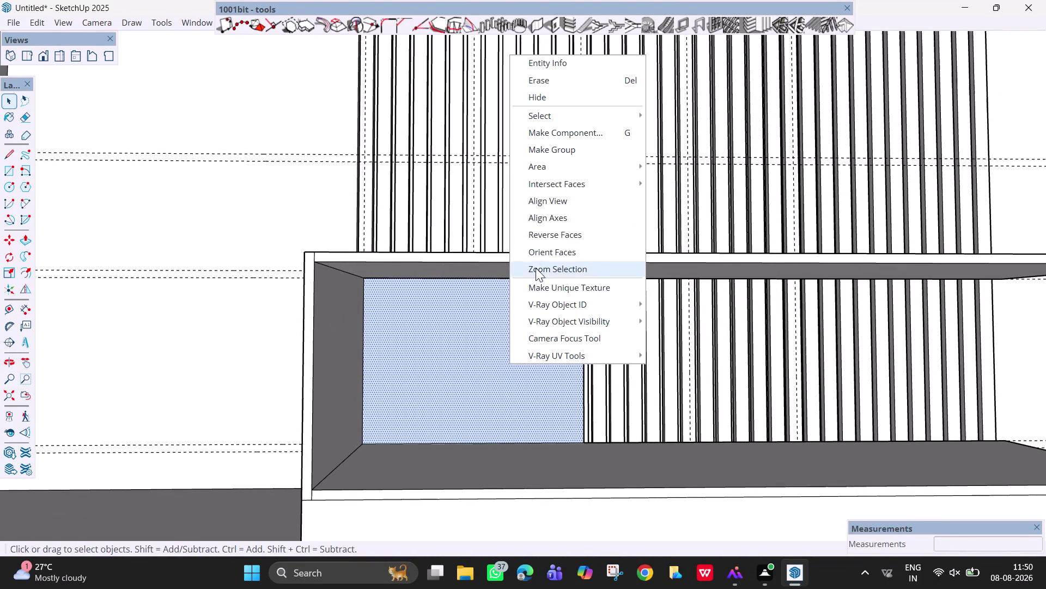
click(544, 242)
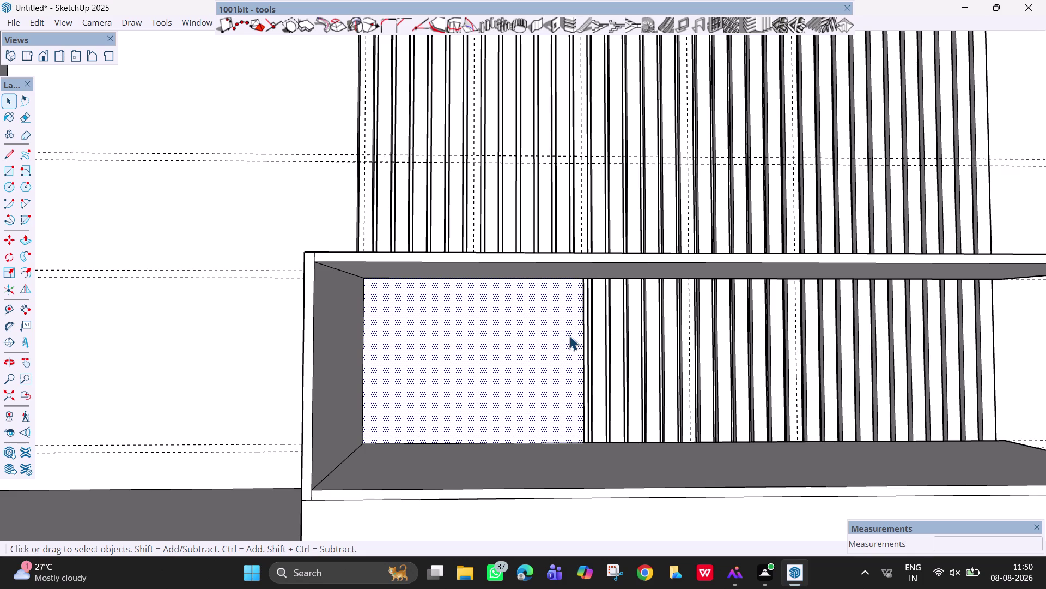
key(p)
click(570, 335)
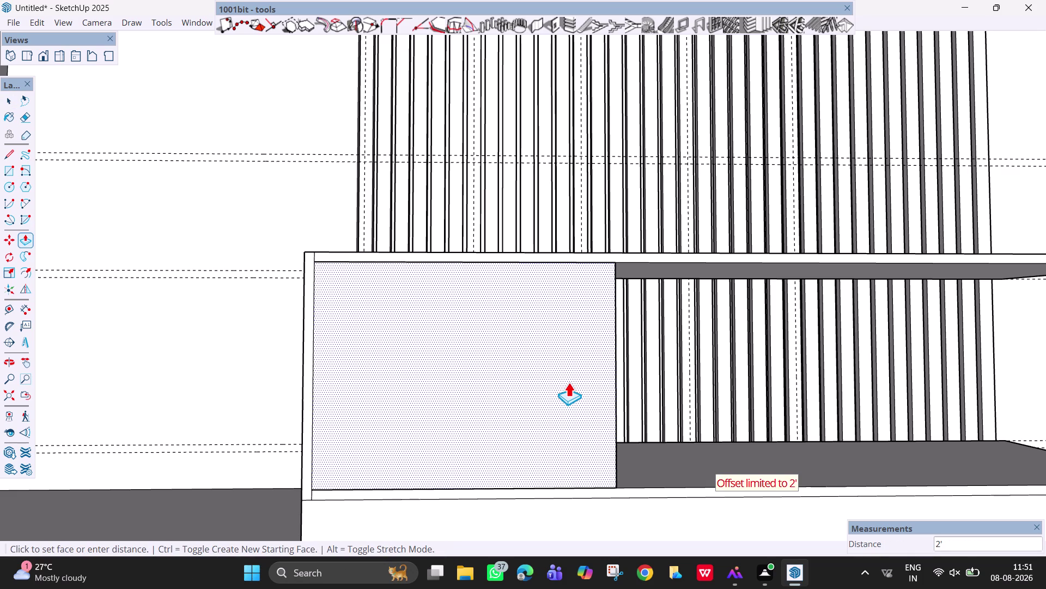
click(618, 485)
scroll(down, 3)
Orbit to check the block, then look into the right compartment's inner corner.
middle_drag(602, 346, 474, 393)
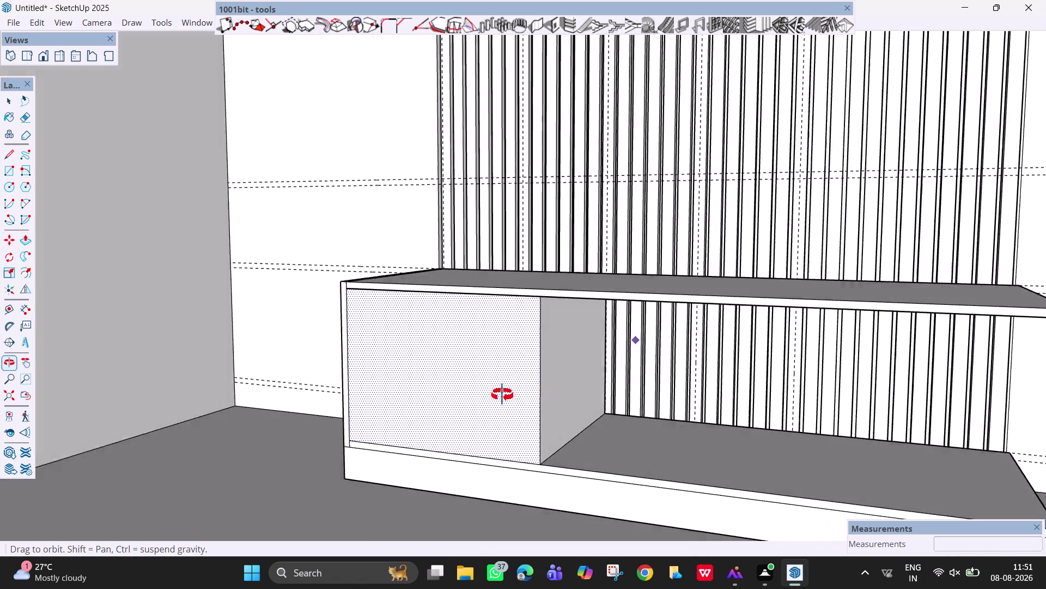
middle_drag(474, 393, 600, 367)
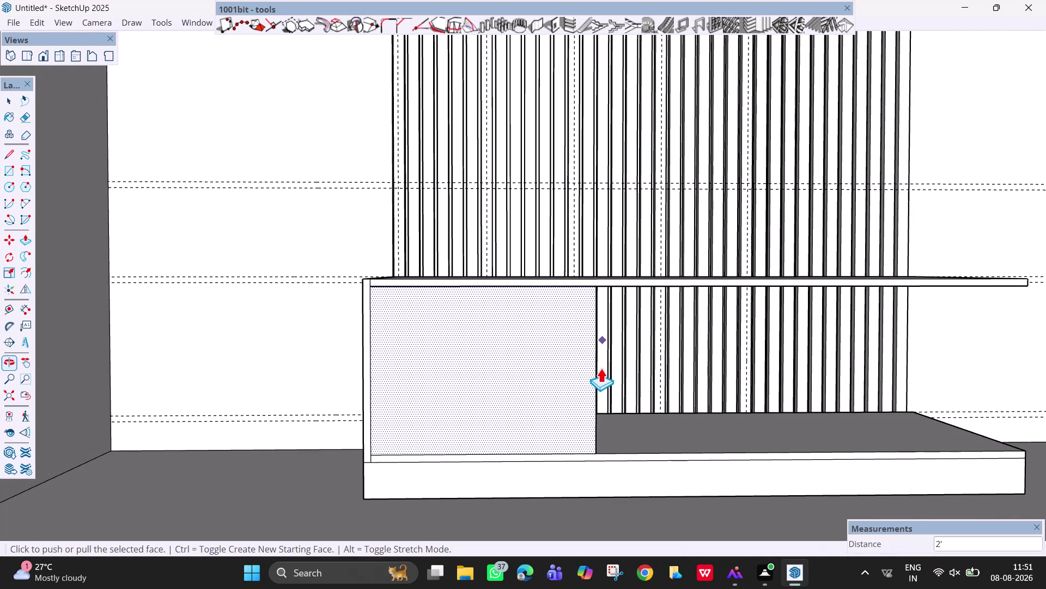
scroll(up, 3)
middle_drag(618, 328, 557, 320)
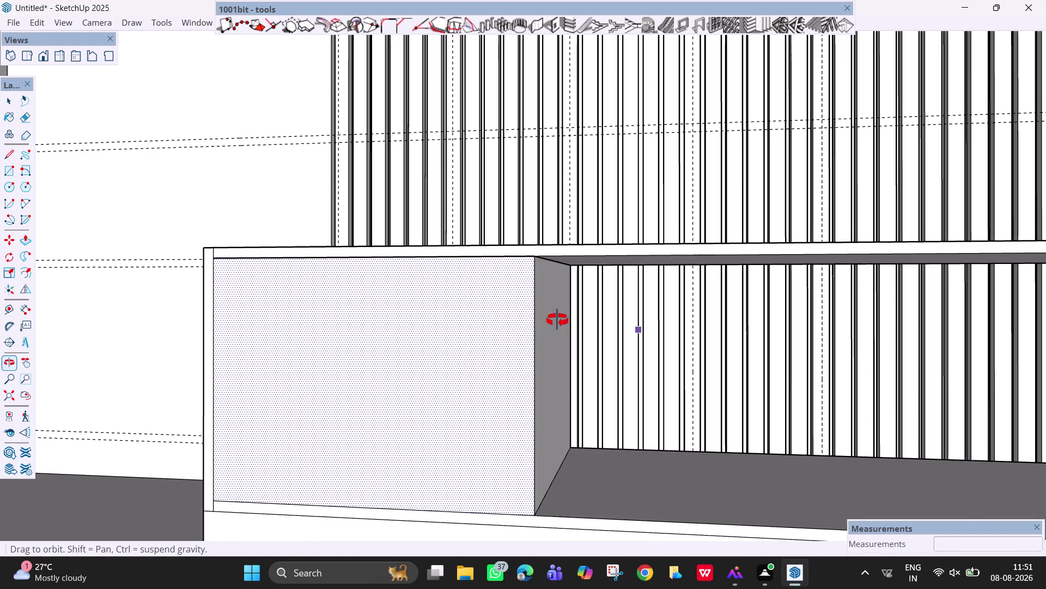
middle_drag(558, 320, 570, 327)
key(r)
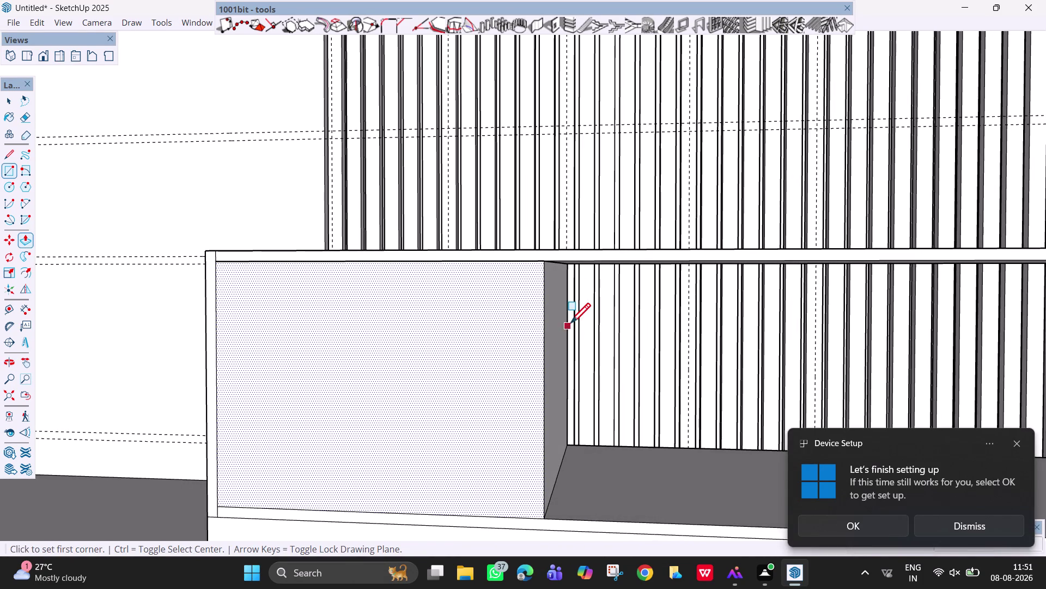
scroll(up, 3)
click(569, 446)
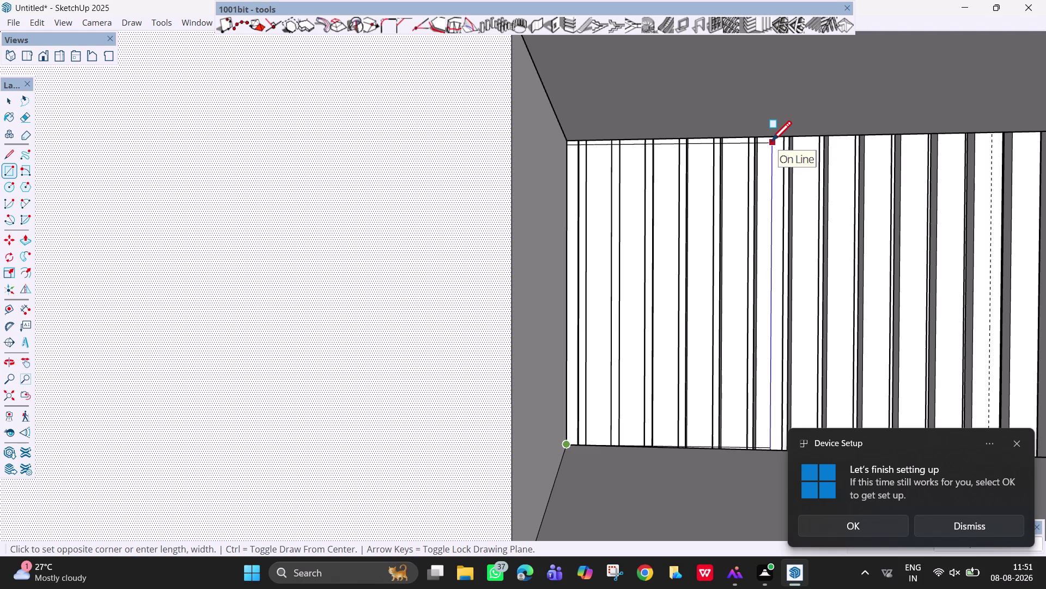
text(1')
key(comma)
key(1)
text(')
text(6")
key(Return)
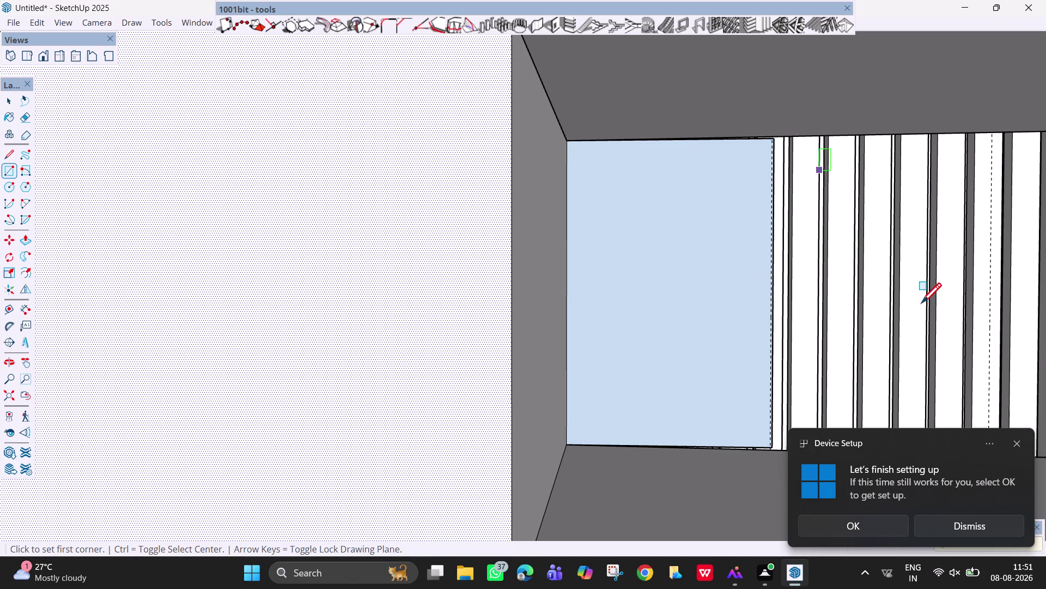
click(1018, 445)
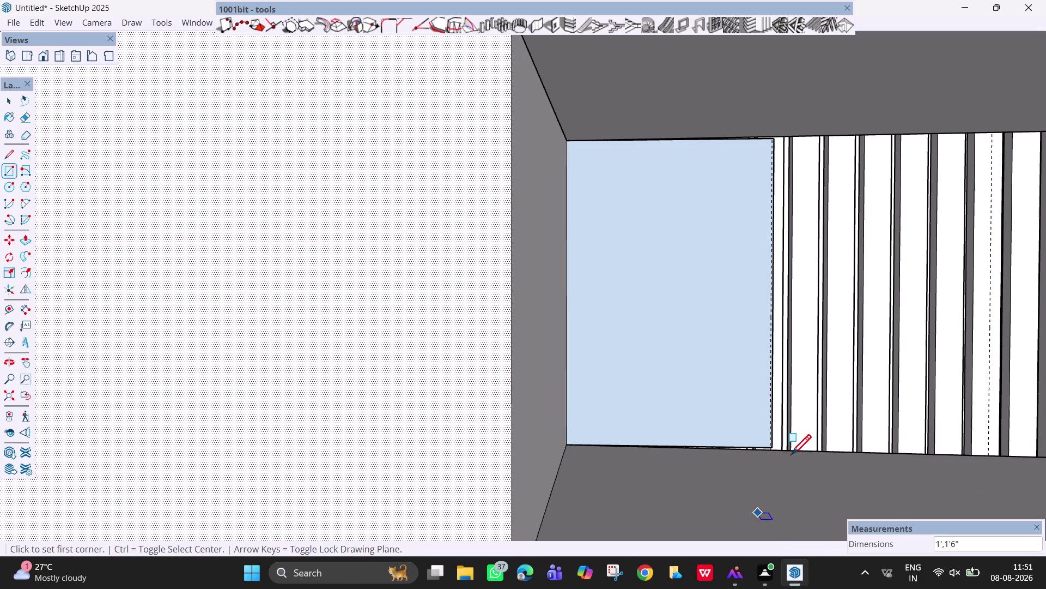
middle_drag(773, 433, 655, 454)
scroll(down, 3)
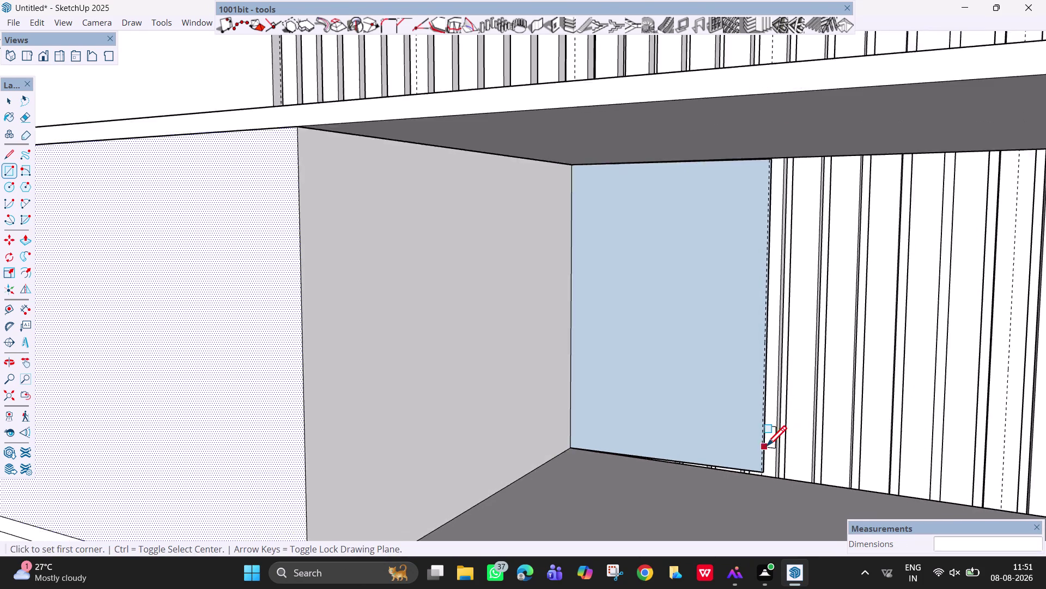
scroll(down, 3)
scroll(up, 3)
middle_drag(766, 254, 776, 299)
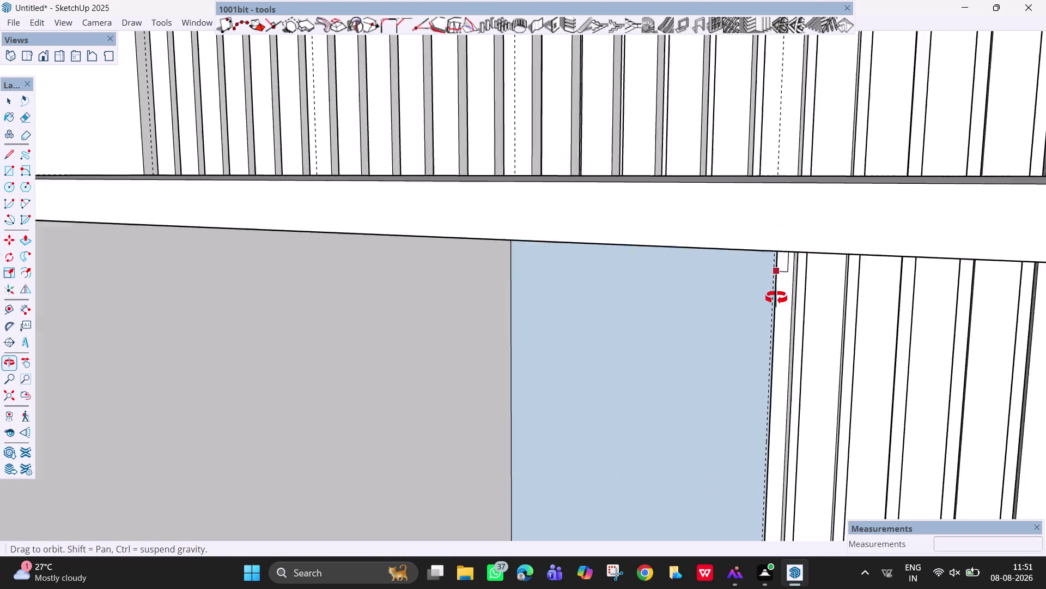
middle_drag(776, 299, 493, 442)
key(ctrl+z)
middle_drag(415, 459, 551, 394)
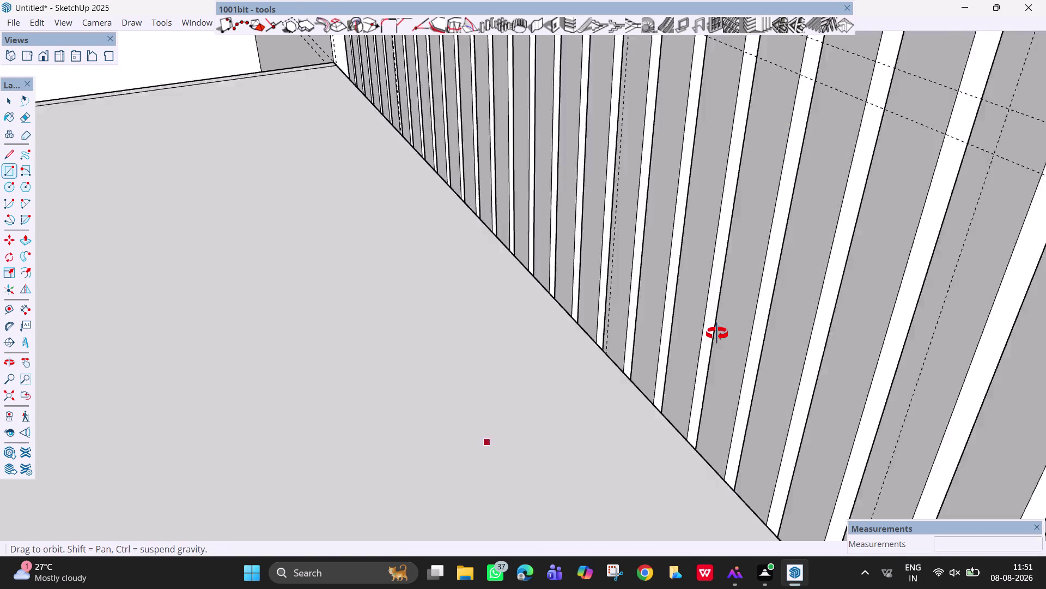
middle_drag(551, 394, 778, 286)
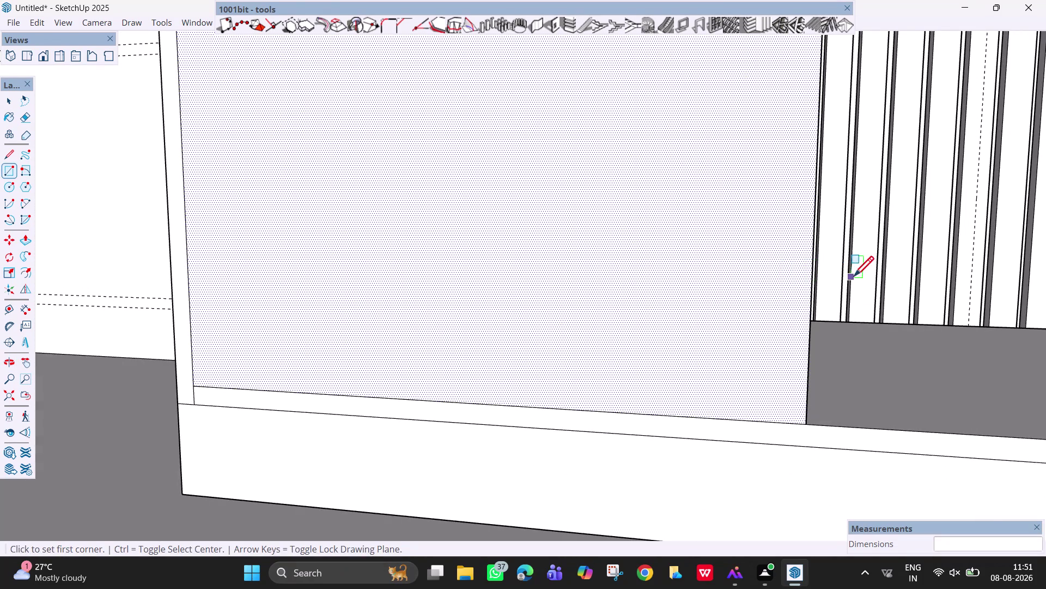
key(h)
drag(843, 280, 495, 368)
scroll(down, 3)
middle_drag(671, 354, 719, 345)
key(r)
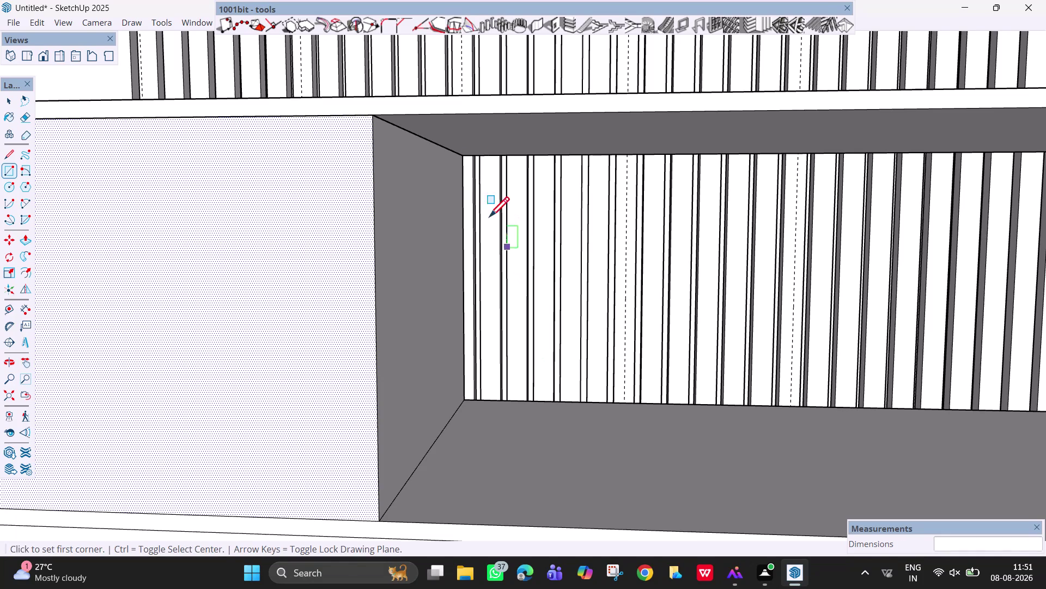
Draw a 2'-wide rectangle from the right compartment's top-left corner down to the floor.
click(462, 158)
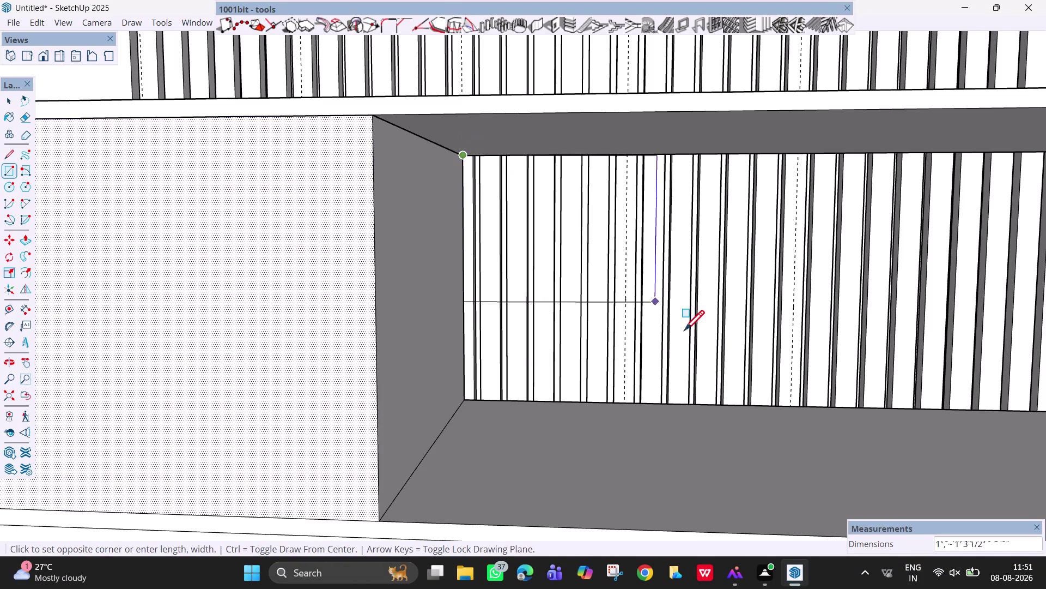
key(Left)
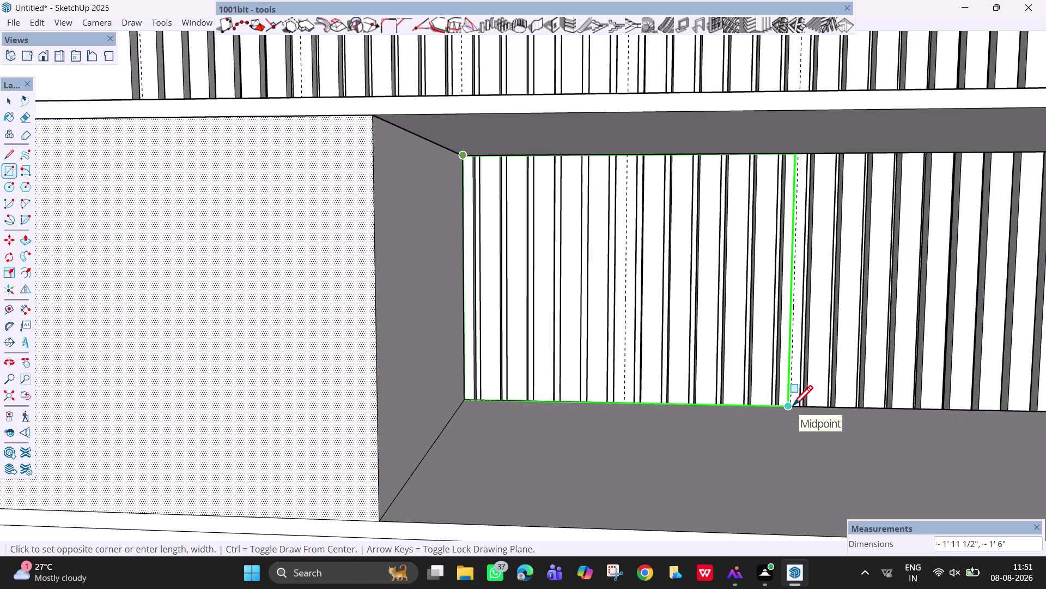
key(2)
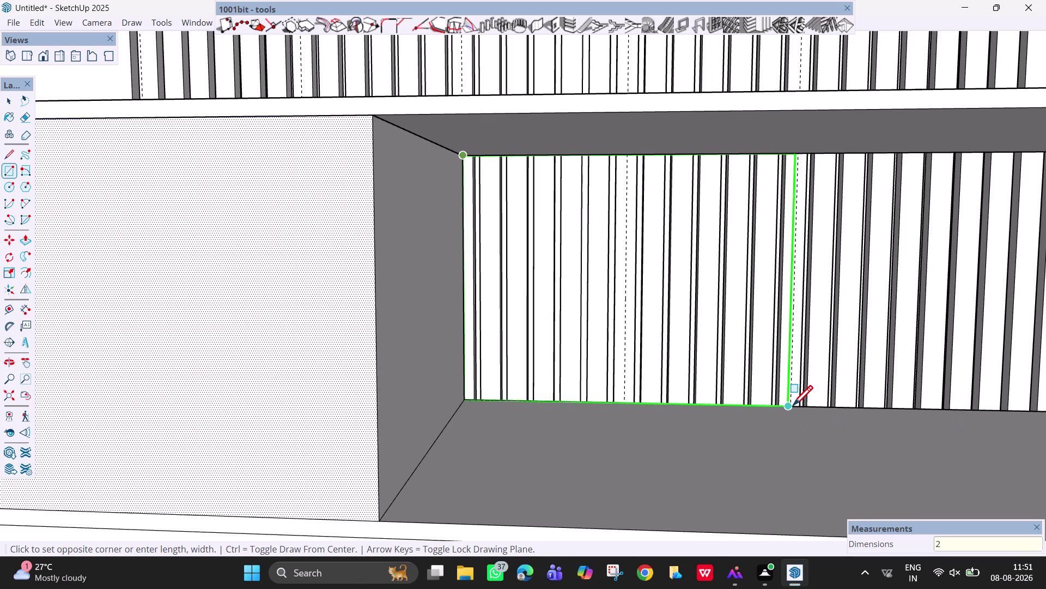
key(apostrophe)
key(BackSpace)
key(BackSpace)
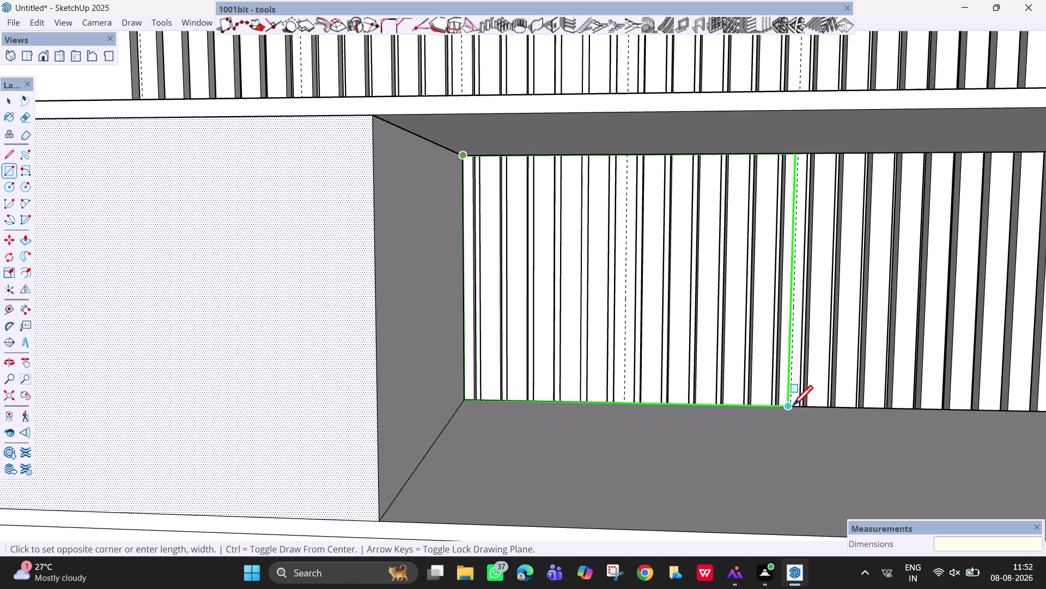
text(2')
key(Return)
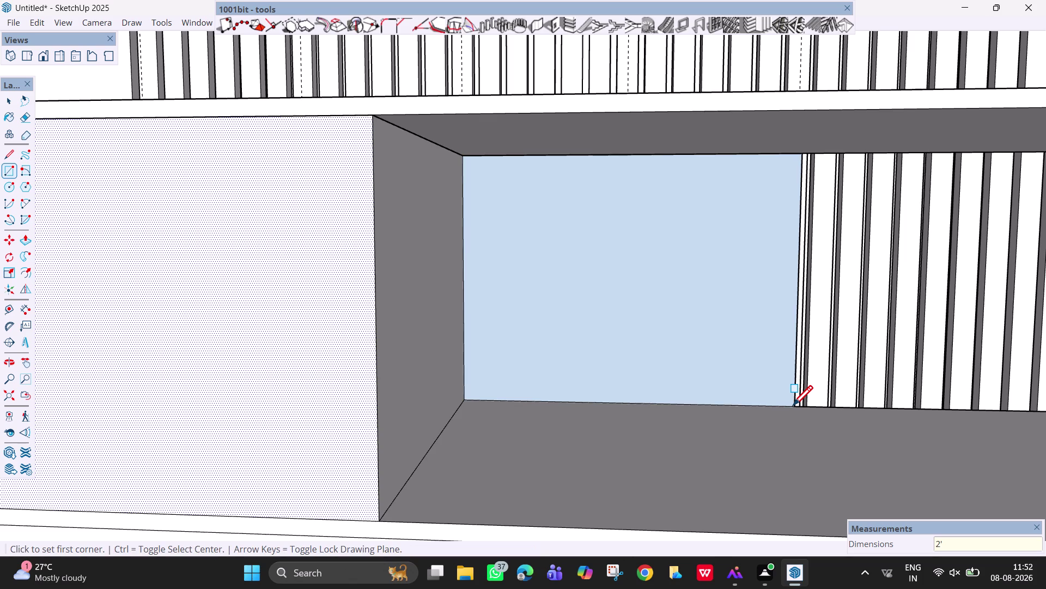
right_click(644, 297)
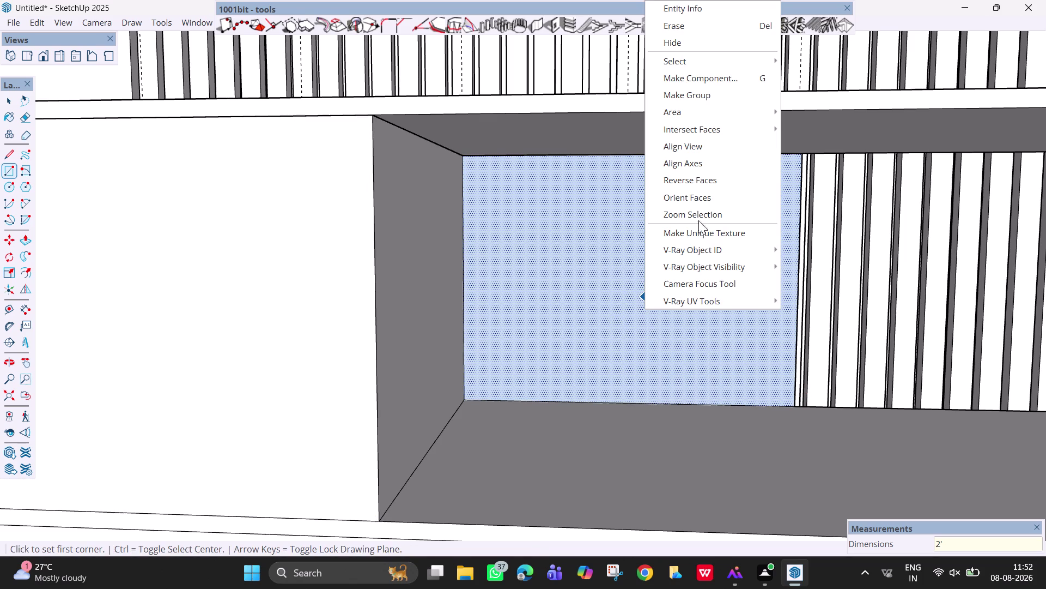
Reverse the new rectangle's face, then undo to clear it from the back wall.
click(715, 181)
middle_drag(878, 302, 862, 290)
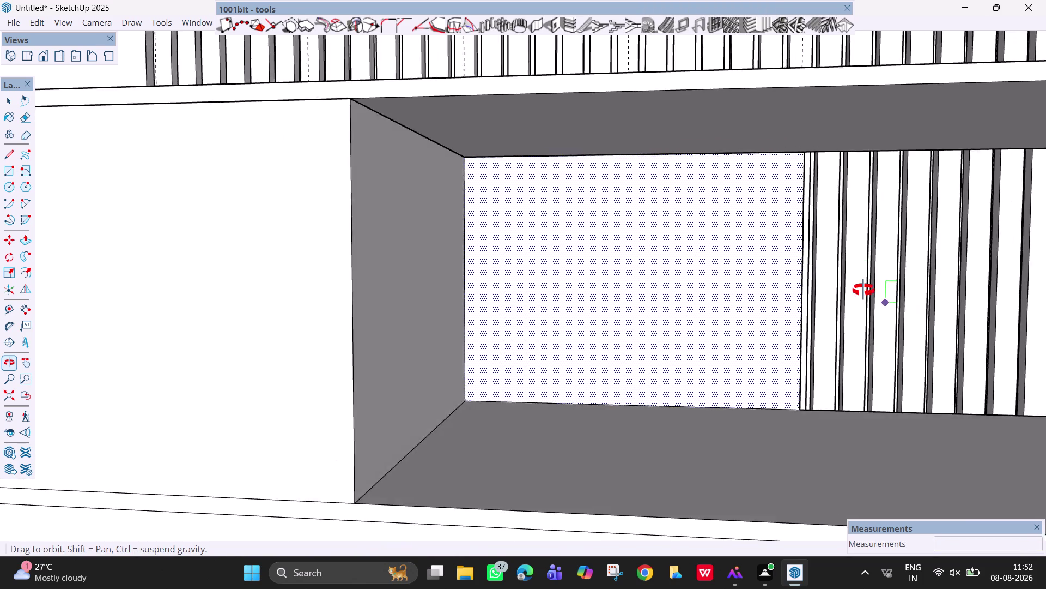
middle_drag(863, 290, 872, 290)
scroll(down, 3)
scroll(down, 3)
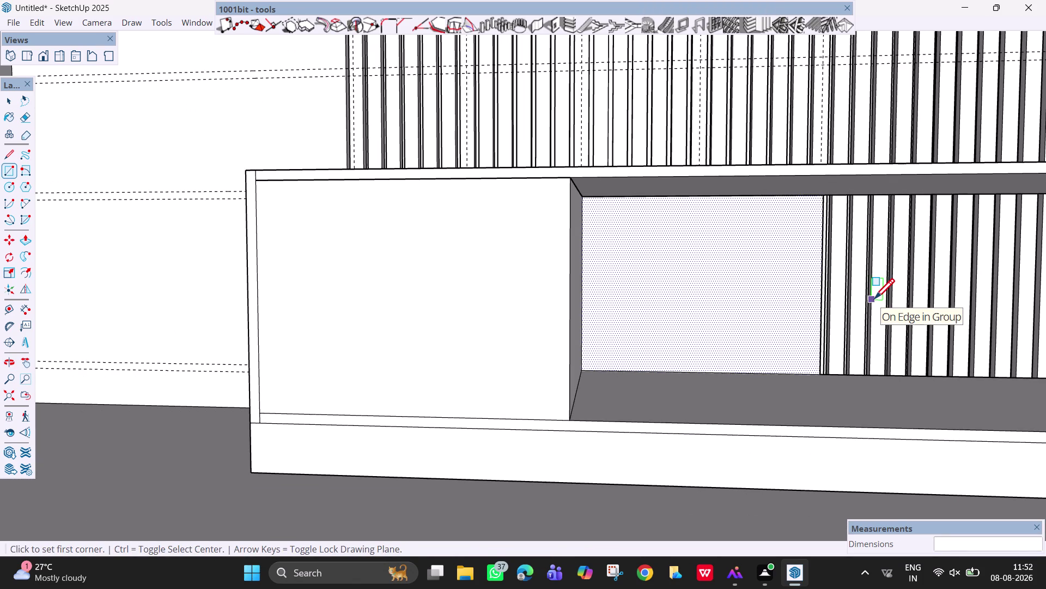
key(ctrl+z)
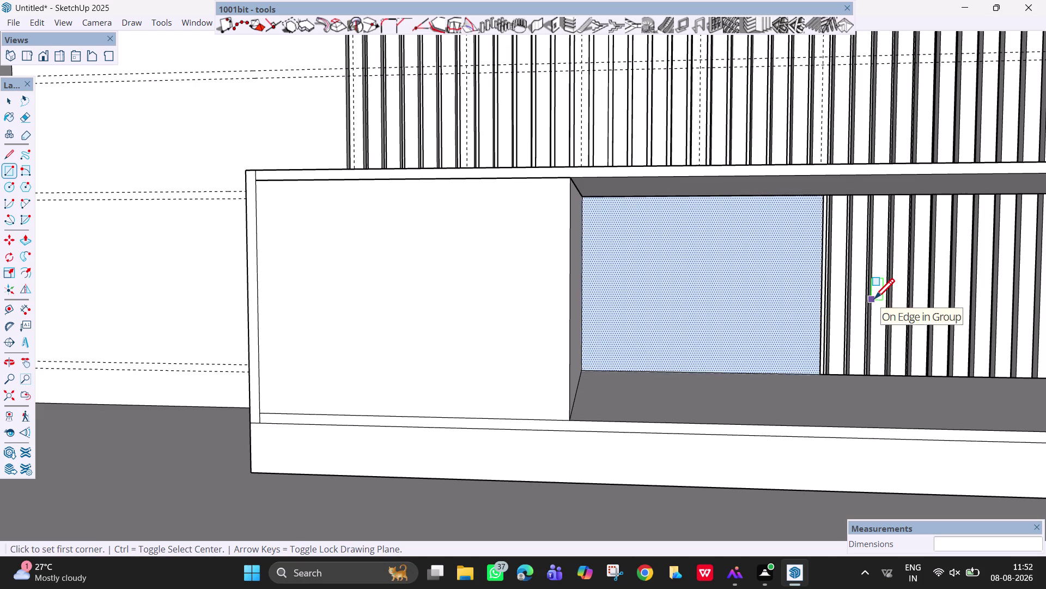
key(ctrl+z)
Place a trial guide 1' above the compartment bottom with Tape Measure, then undo it.
key(t)
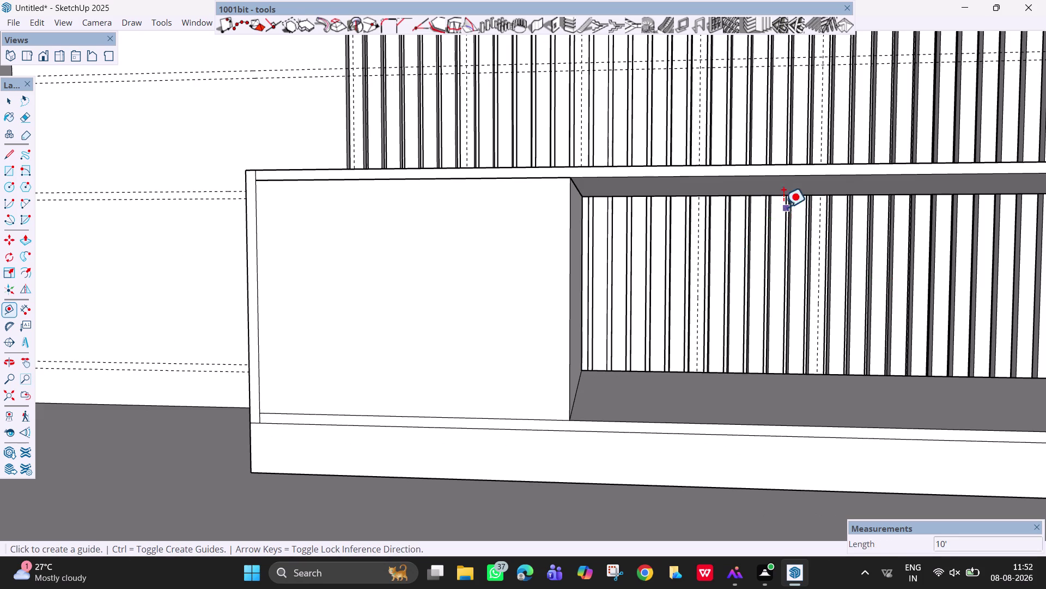
click(759, 194)
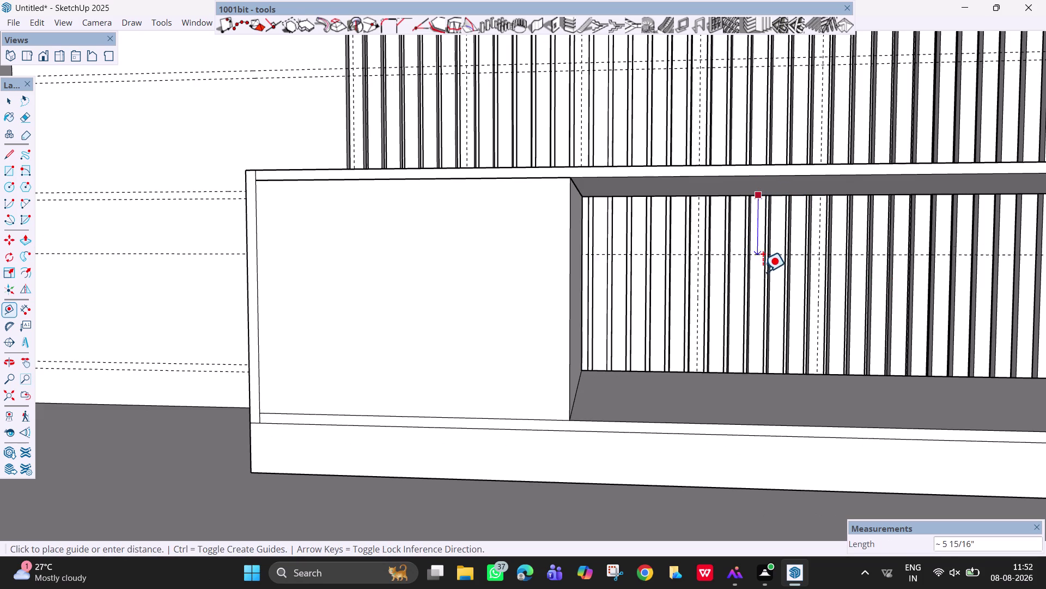
key(Escape)
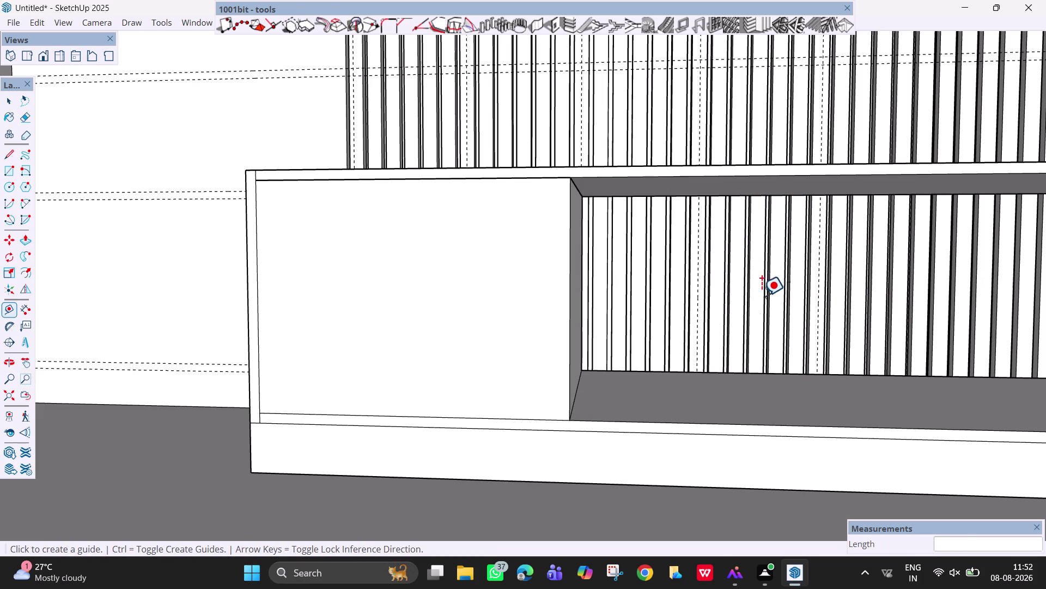
click(753, 374)
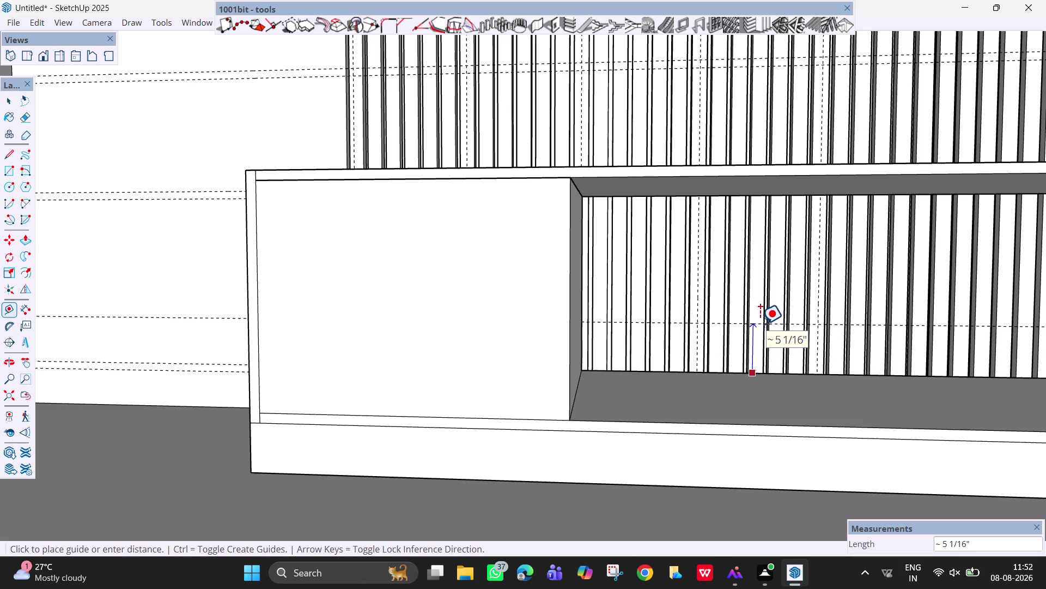
text(1)
text(")
key(BackSpace)
key(apostrophe)
key(Return)
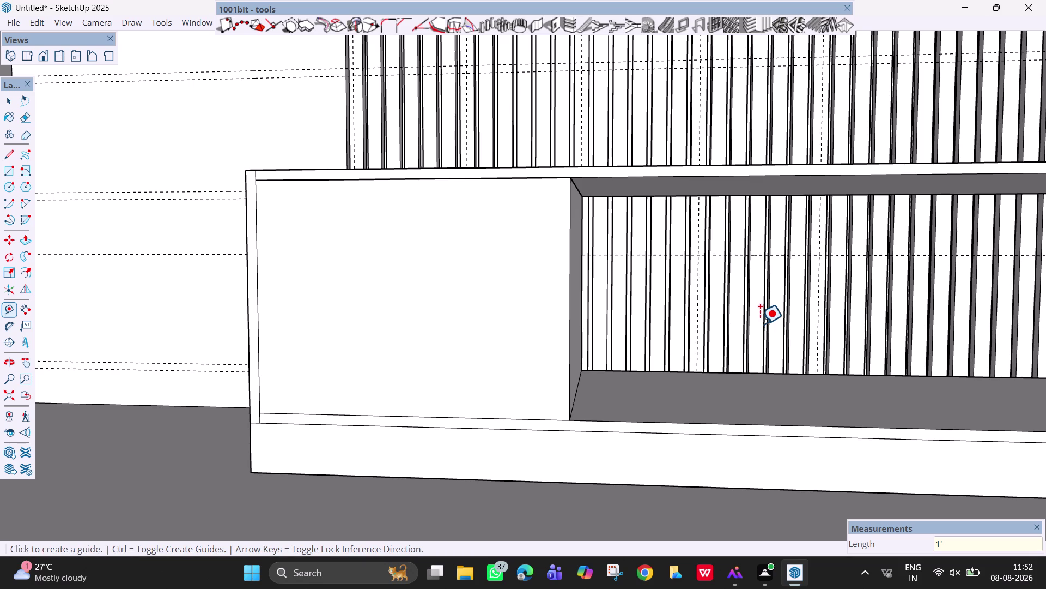
key(ctrl+z)
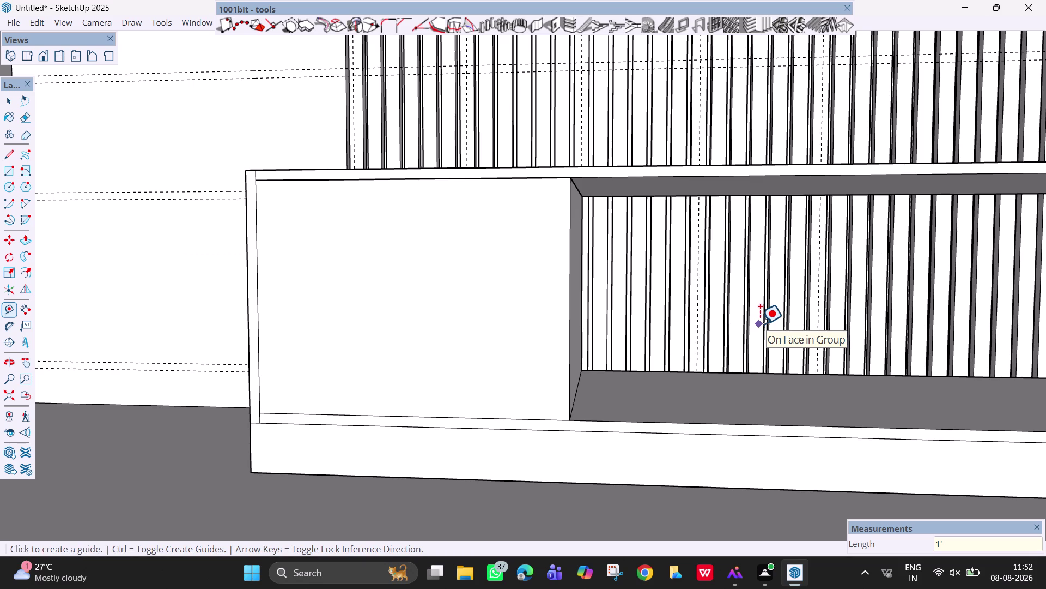
Add horizontal guides 6" above the compartment bottom and 20 mm above that.
click(757, 370)
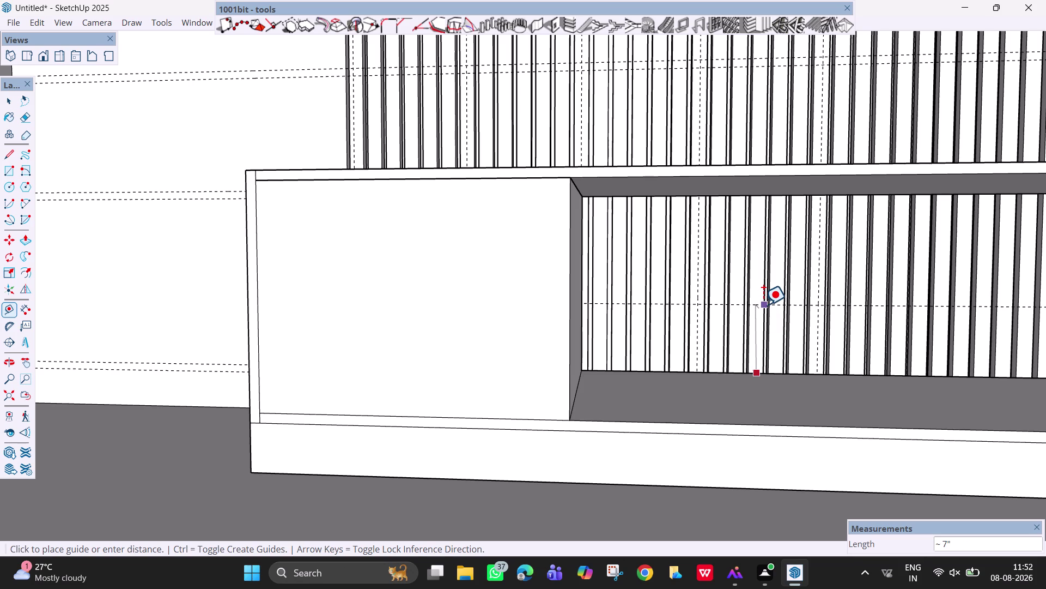
text(6")
key(Return)
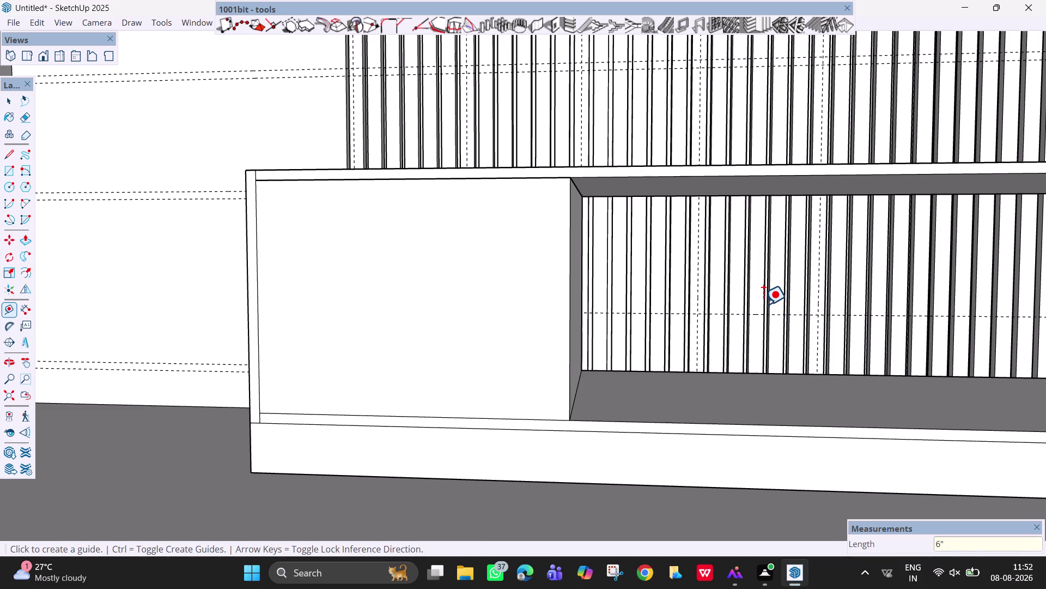
click(756, 312)
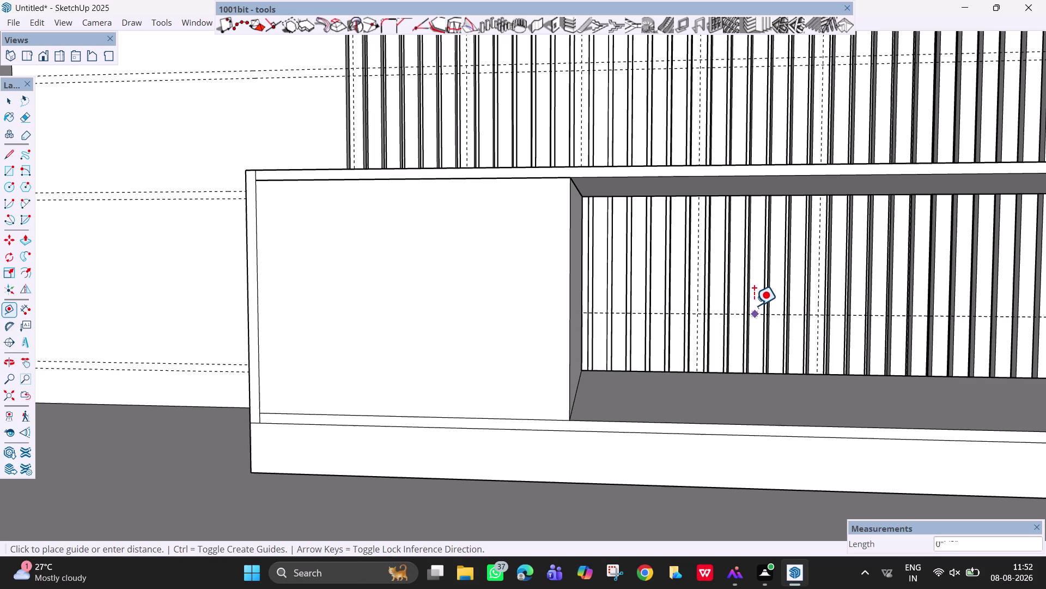
text(20m)
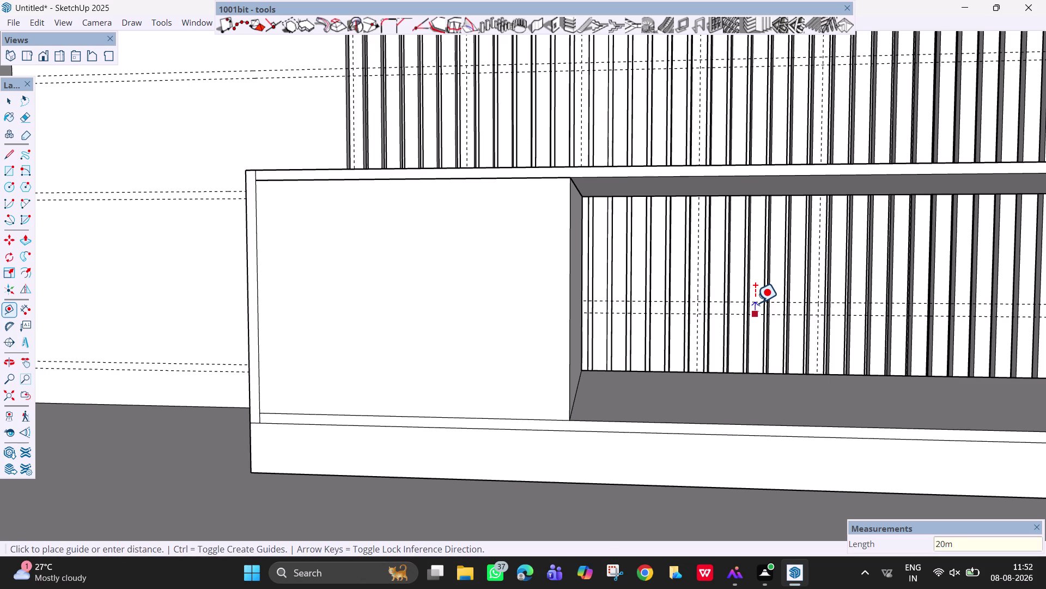
text(m)
key(Return)
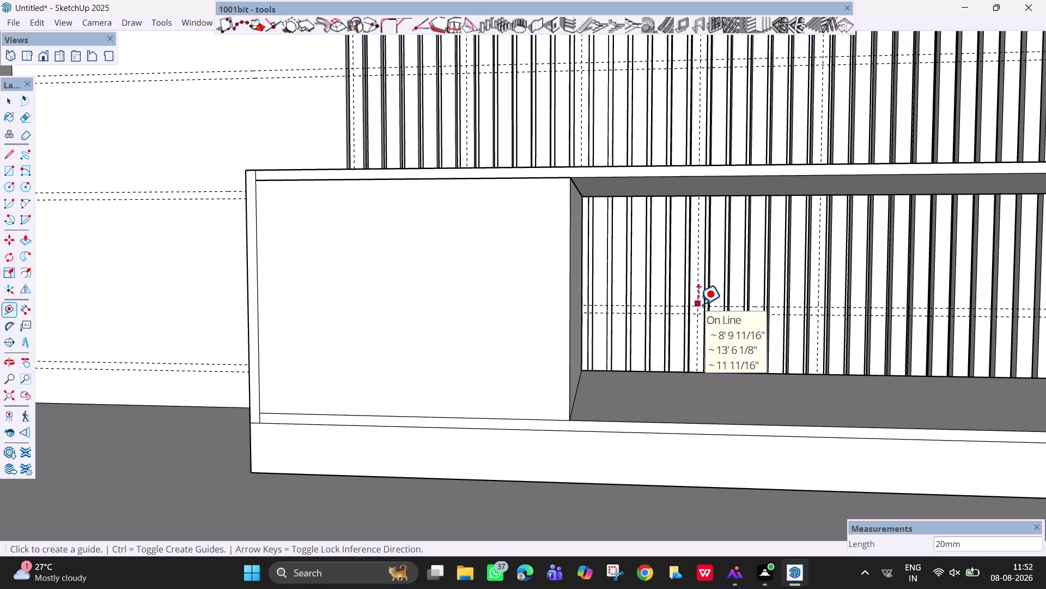
key(Escape)
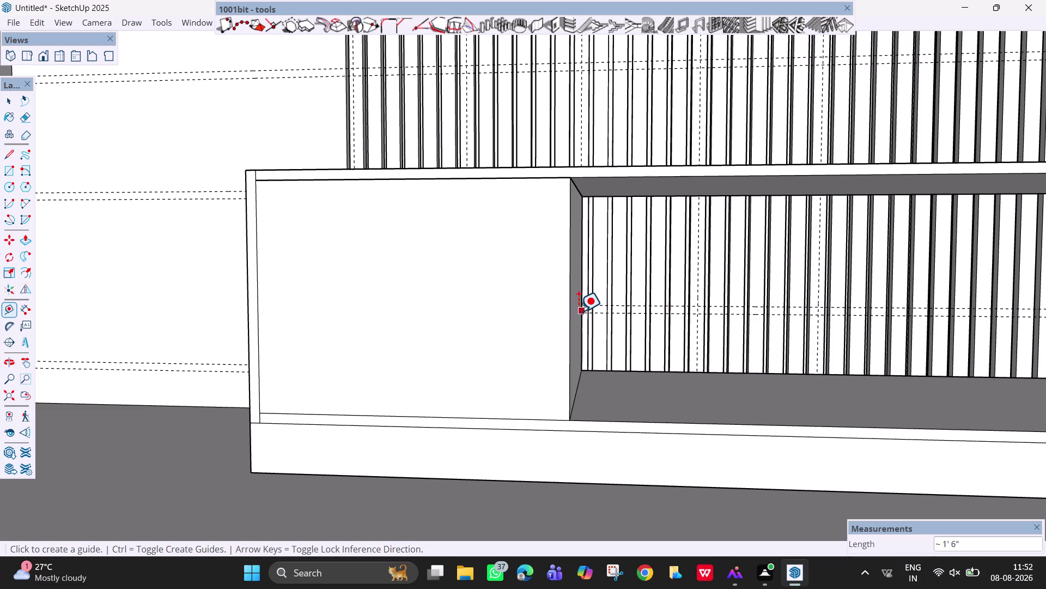
click(576, 364)
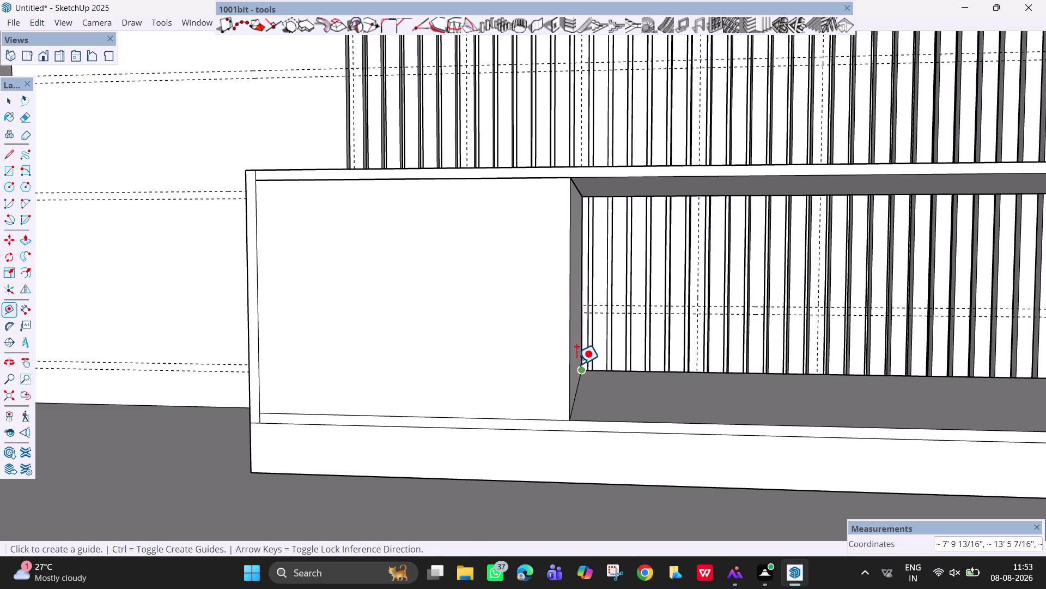
key(Escape)
Draw a 2' by 6" rectangle from the right compartment's bottom-left corner on the back wall, then deselect.
key(r)
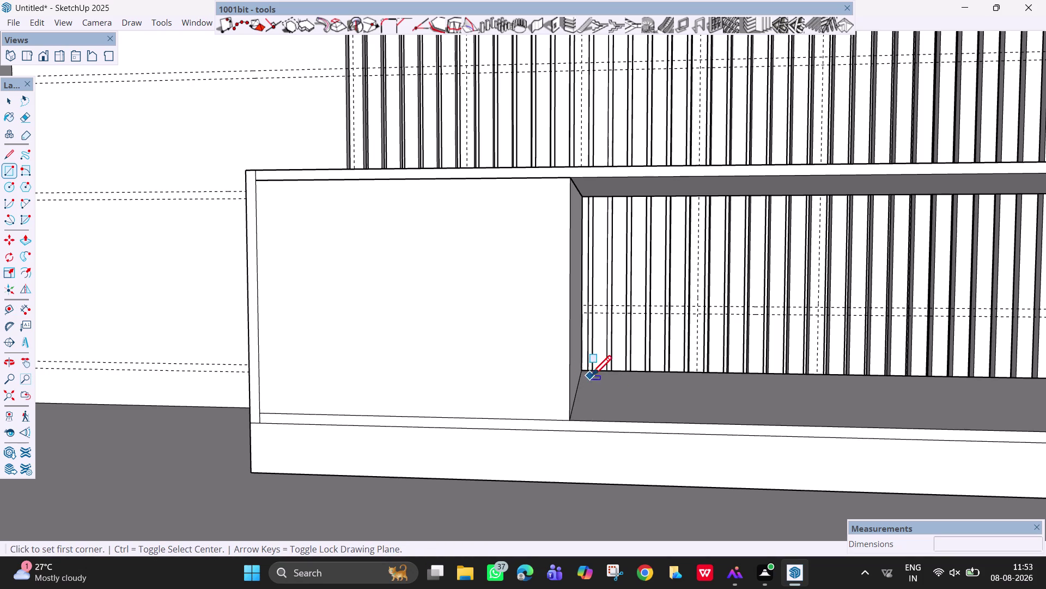
click(582, 371)
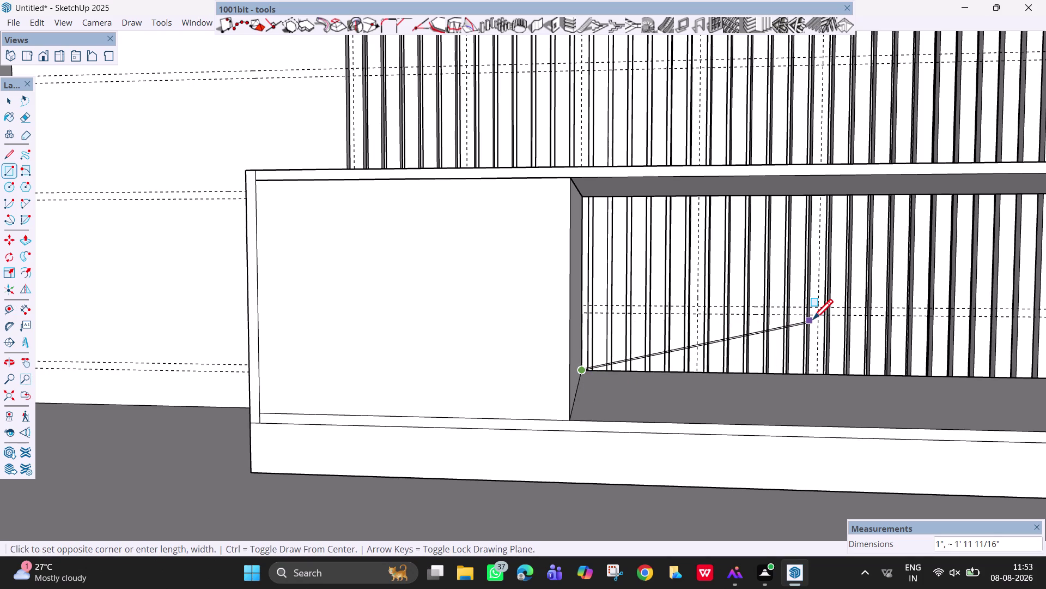
key(Left)
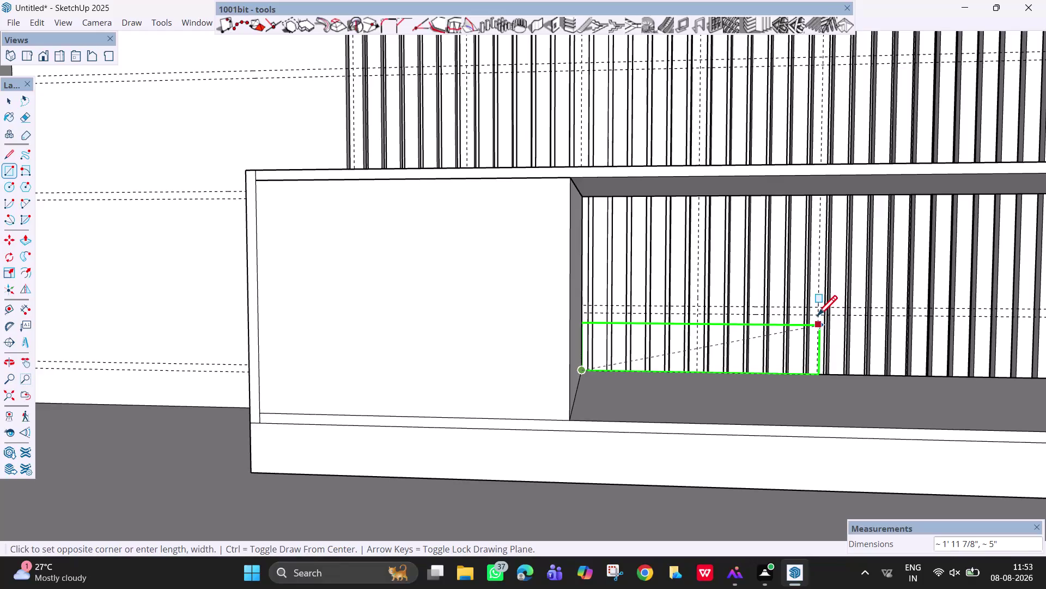
scroll(up, 3)
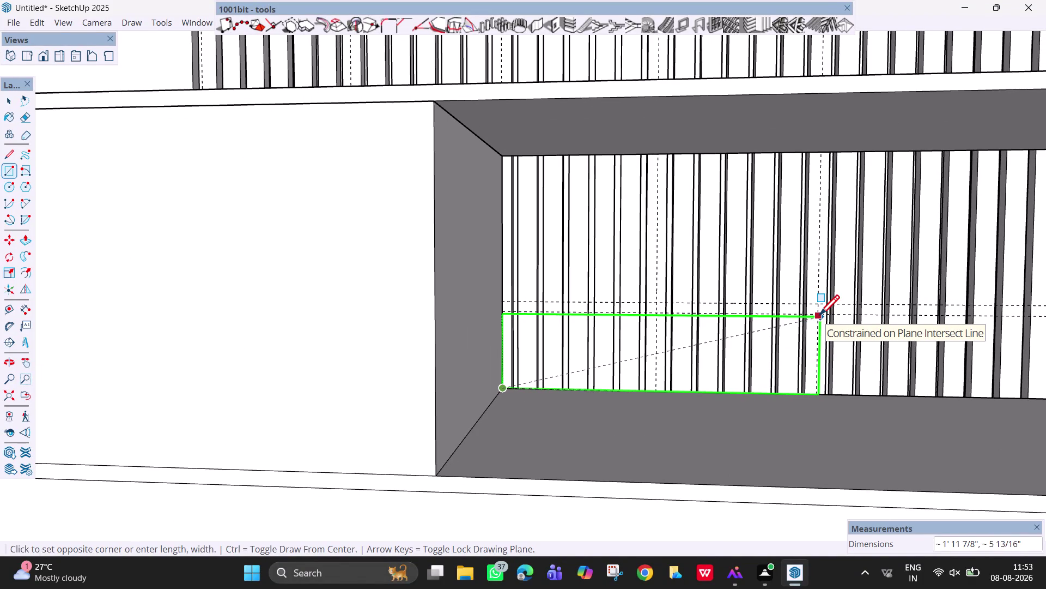
key(2)
text(',)
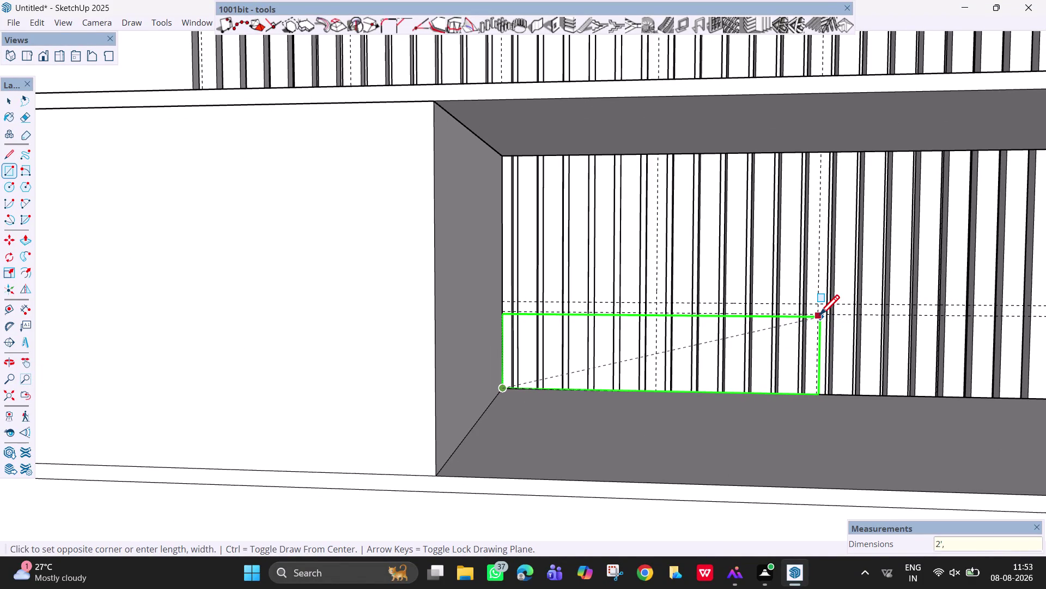
text(6")
key(Return)
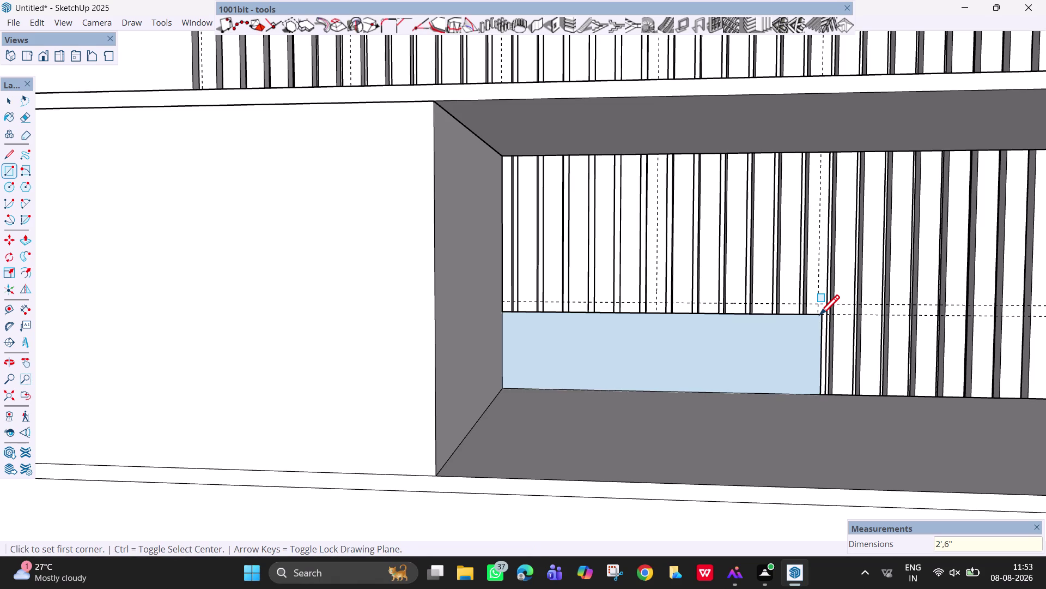
key(space)
right_click(764, 351)
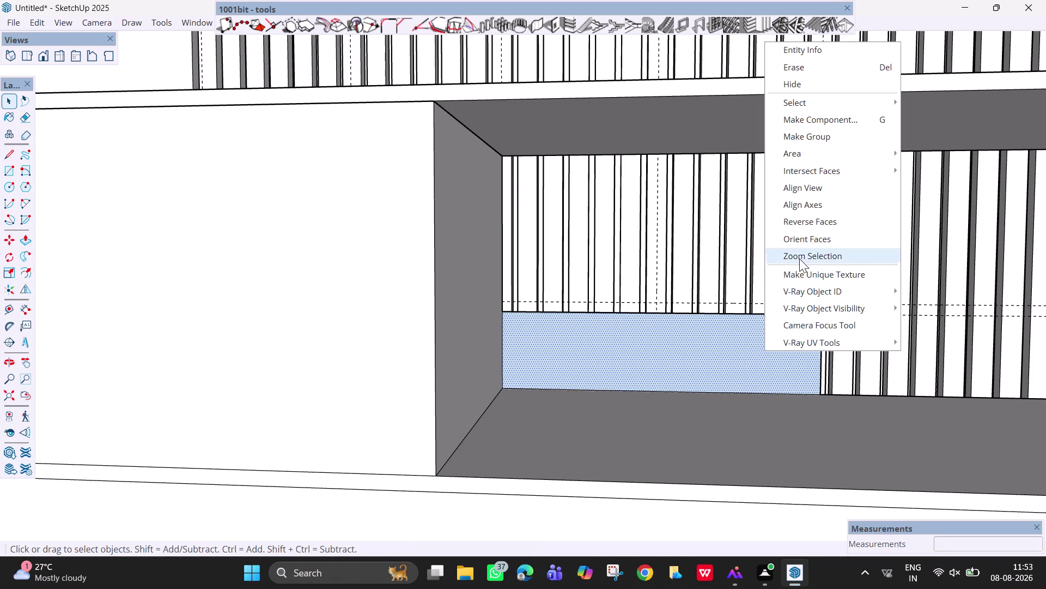
click(814, 217)
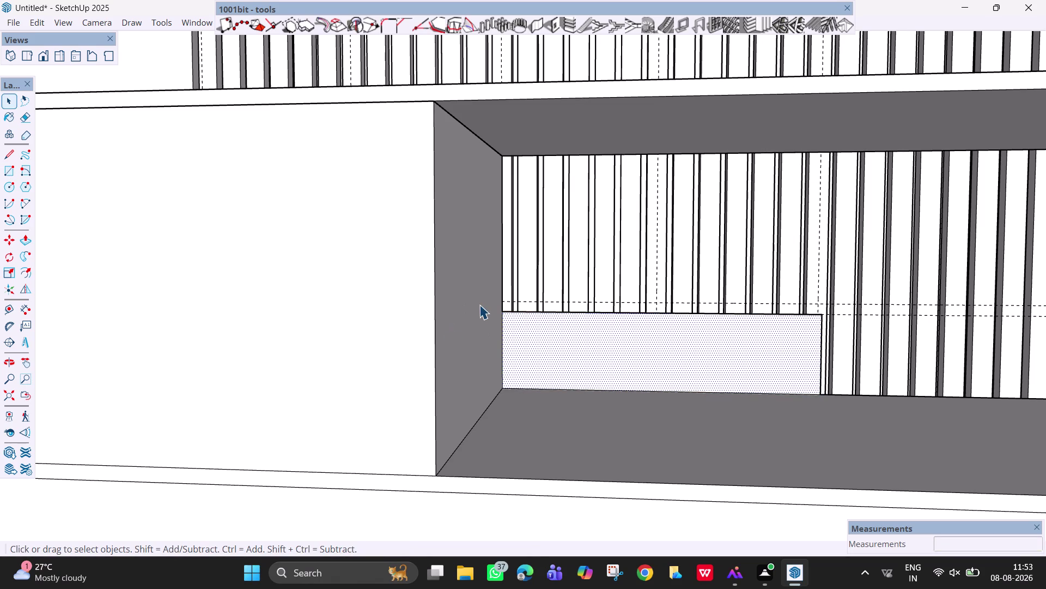
Draw a 2' by 20 mm rectangle from the 6" face's top-left corner.
key(r)
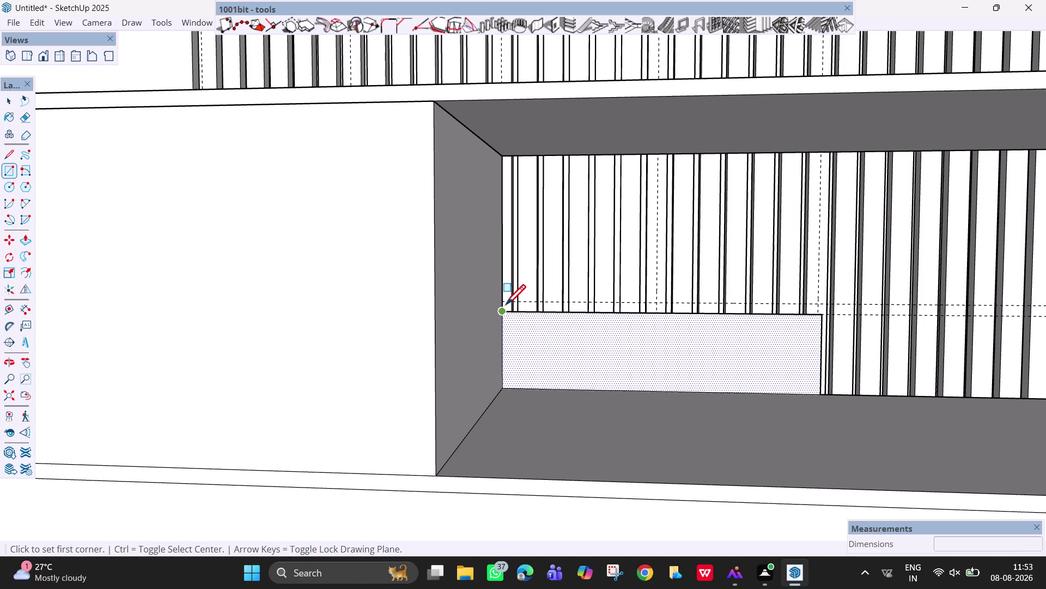
click(504, 310)
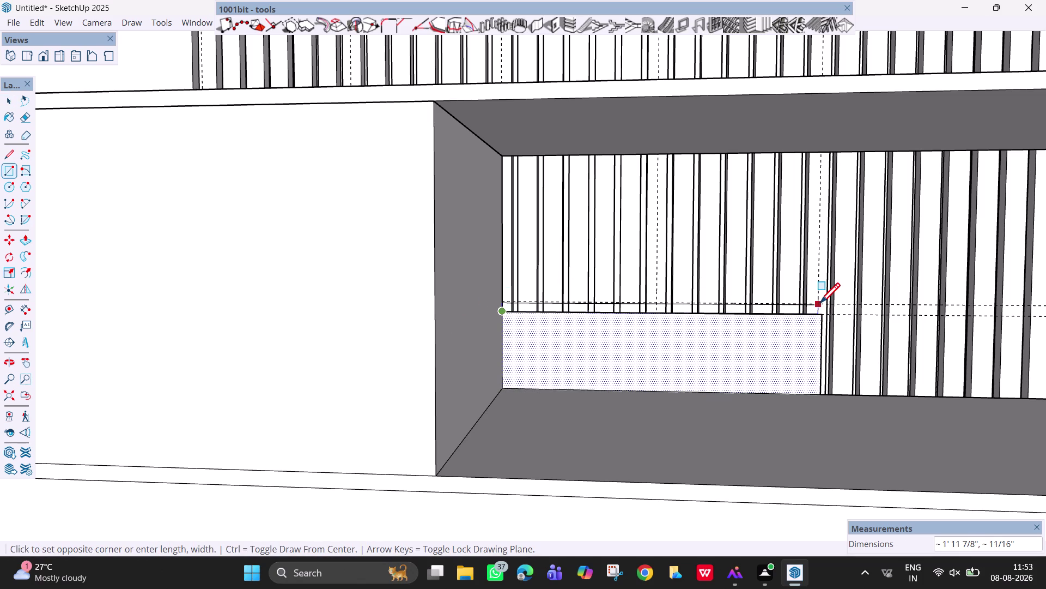
scroll(up, 3)
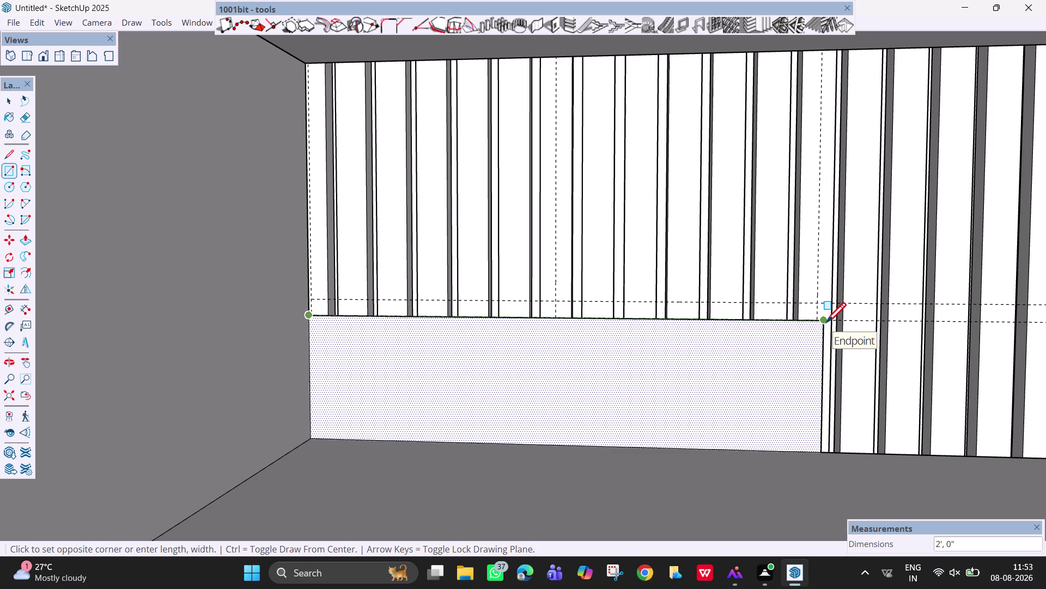
key(2)
key(apostrophe)
key(comma)
text(20mm)
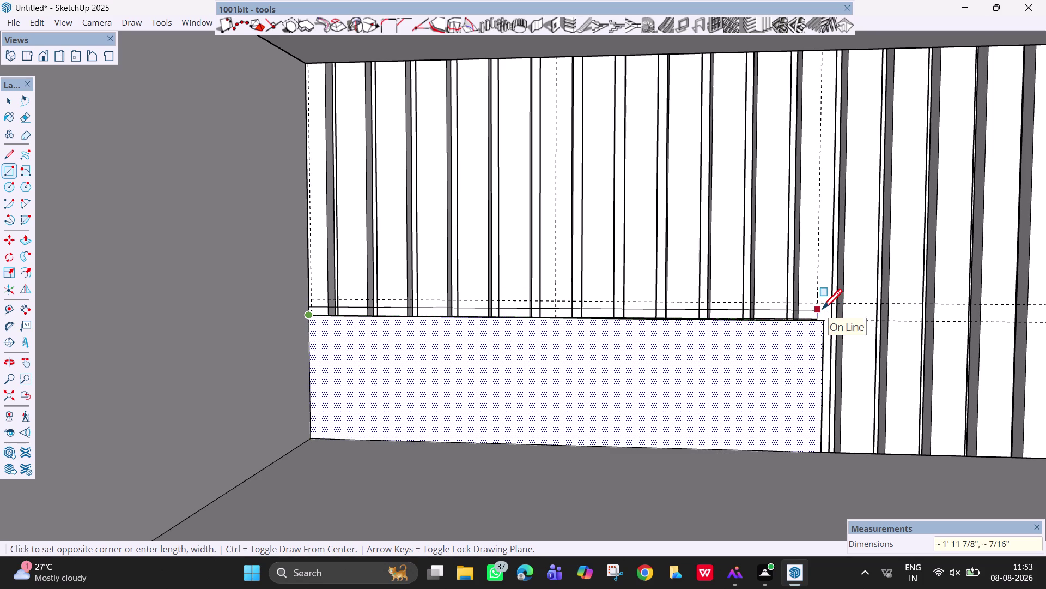
key(Return)
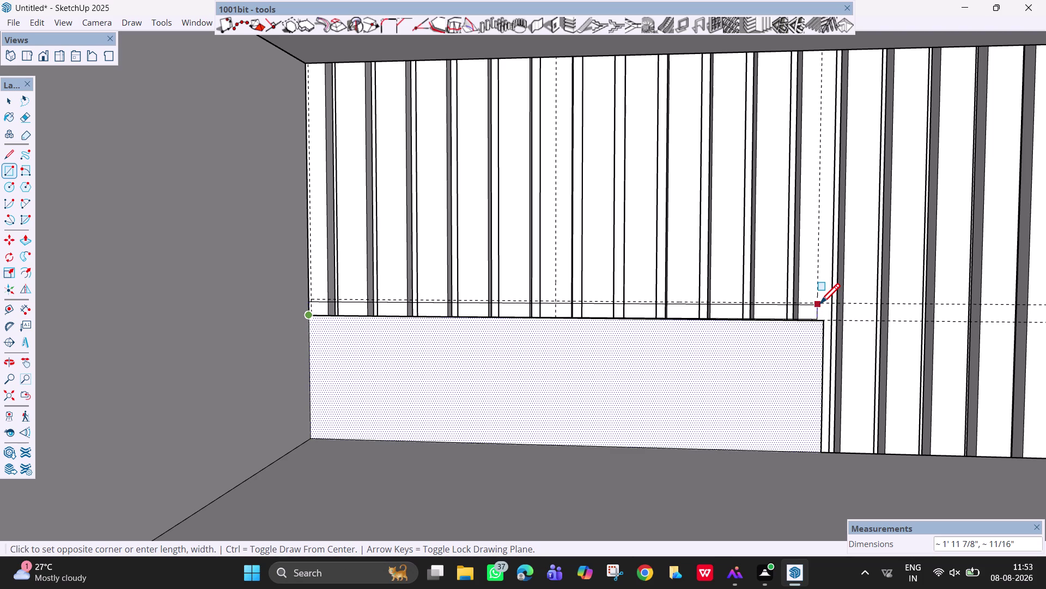
key(2)
key(apostrophe)
text(,20mm)
key(Return)
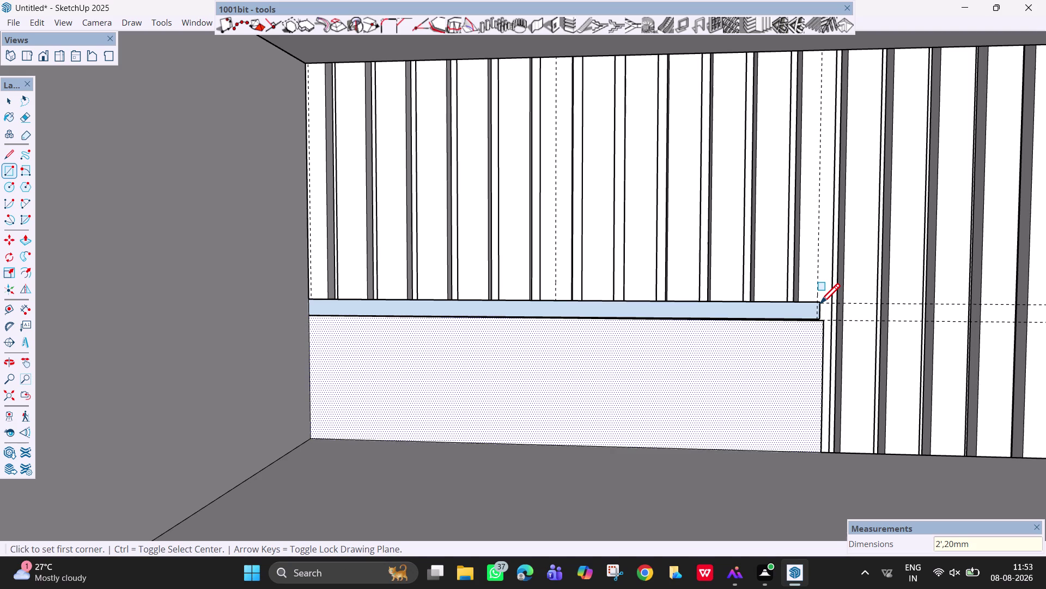
scroll(up, 3)
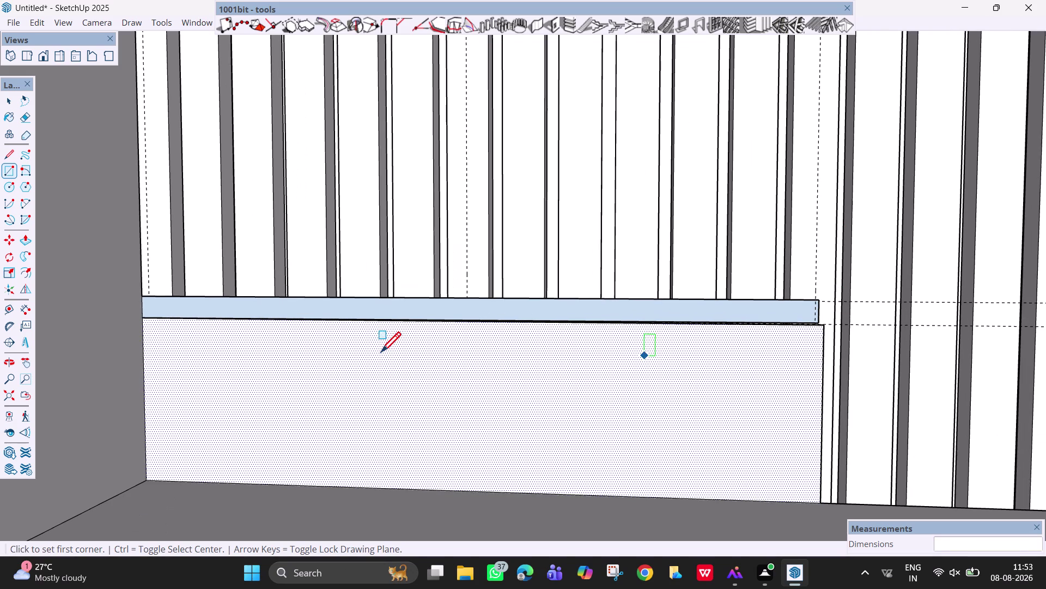
Orbit and pan into the cabinet to face the compartment's back panel squarely.
scroll(up, 3)
middle_drag(818, 308, 817, 363)
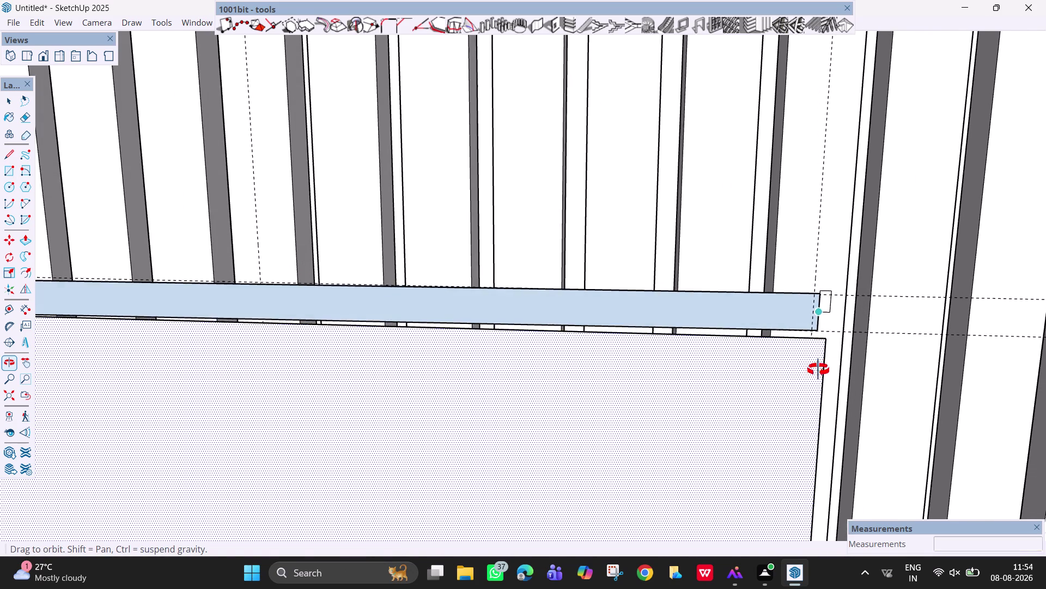
middle_drag(816, 364, 822, 396)
middle_drag(922, 353, 663, 442)
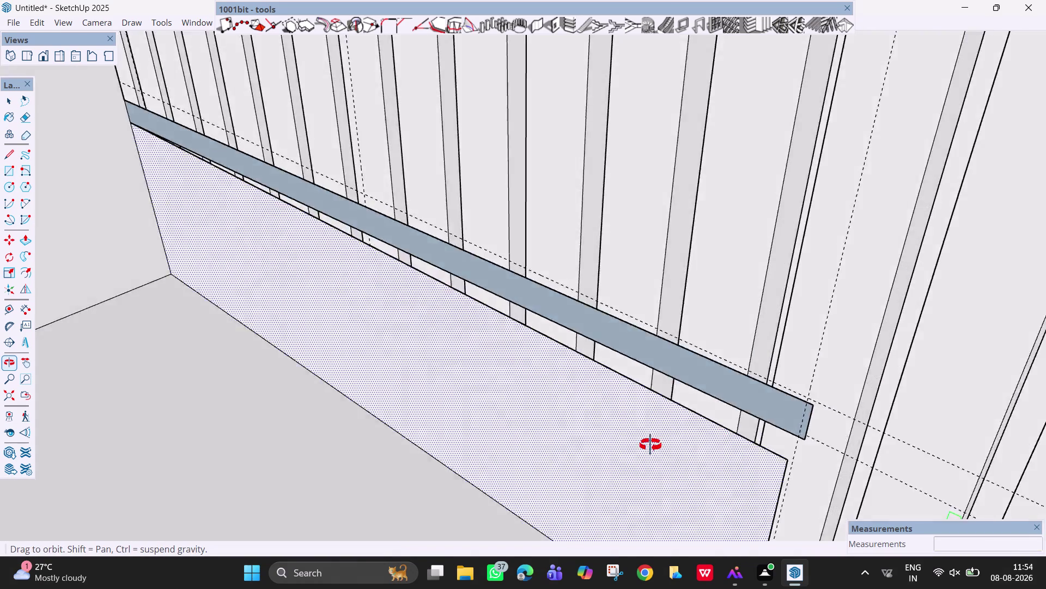
middle_drag(663, 443, 523, 454)
middle_drag(640, 366, 614, 364)
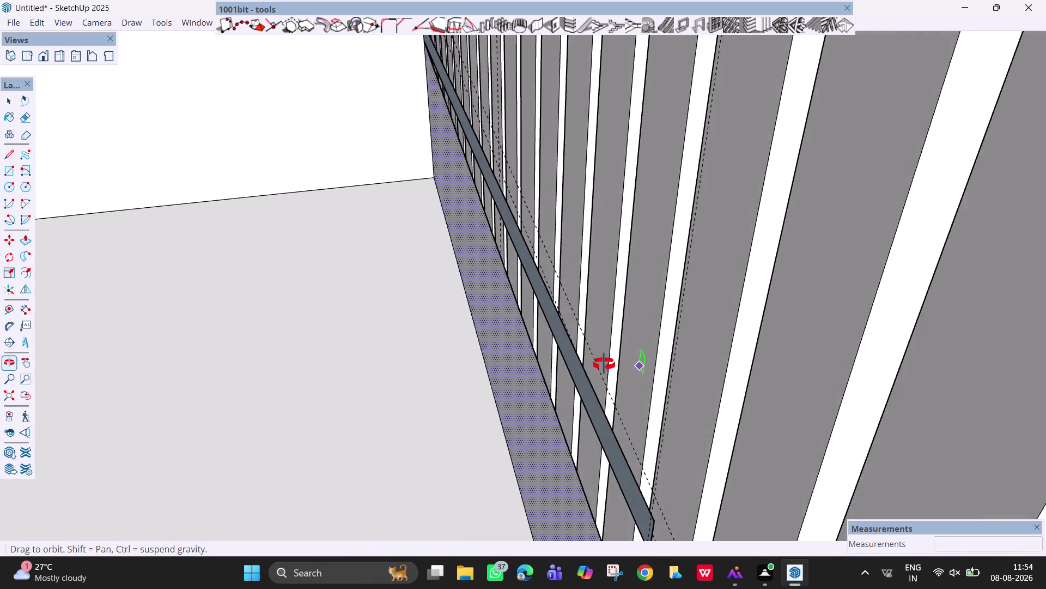
middle_drag(615, 364, 570, 355)
key(ctrl+z)
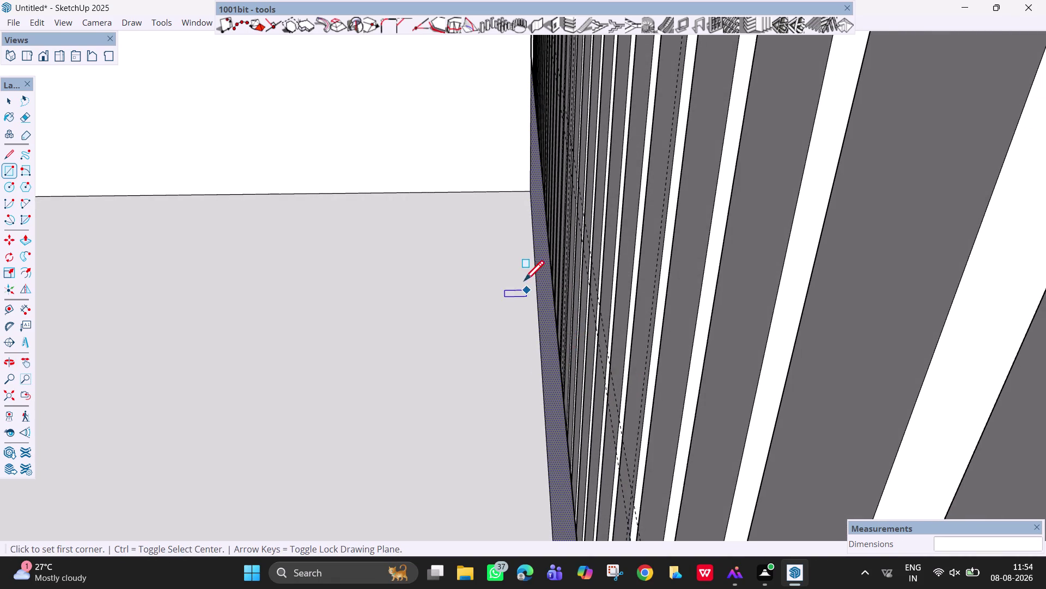
middle_drag(554, 296, 861, 260)
scroll(down, 3)
scroll(down, 3)
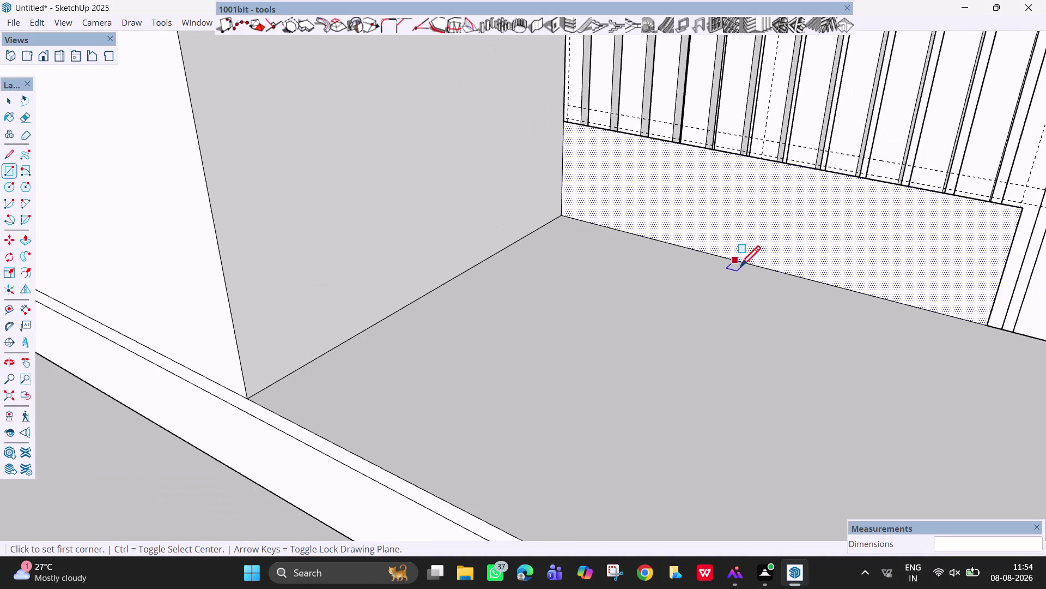
middle_drag(753, 273, 872, 234)
key(h)
drag(776, 224, 546, 364)
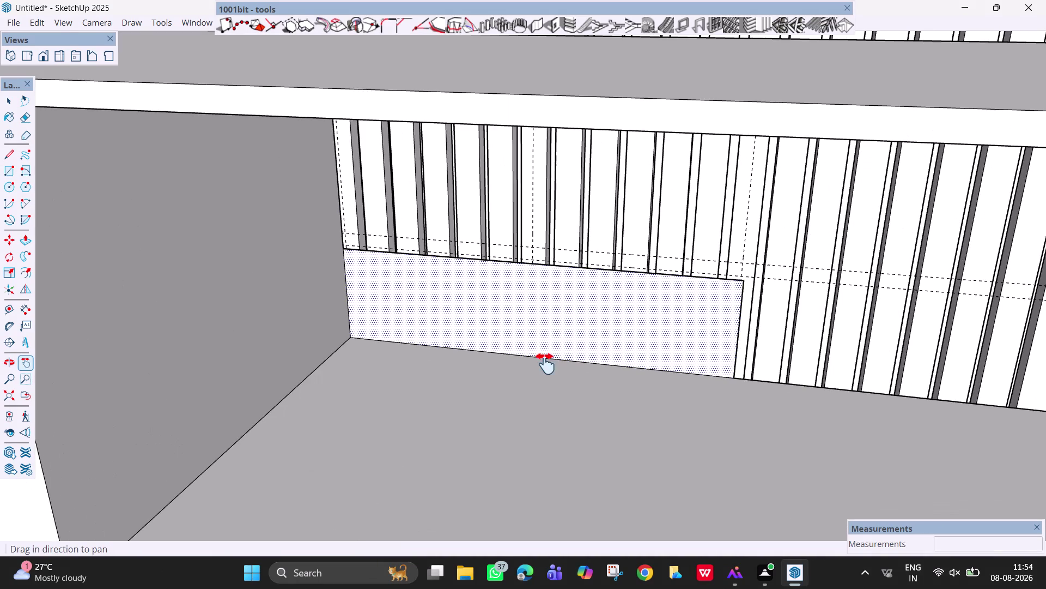
drag(546, 363, 546, 364)
scroll(up, 3)
middle_drag(769, 317, 838, 307)
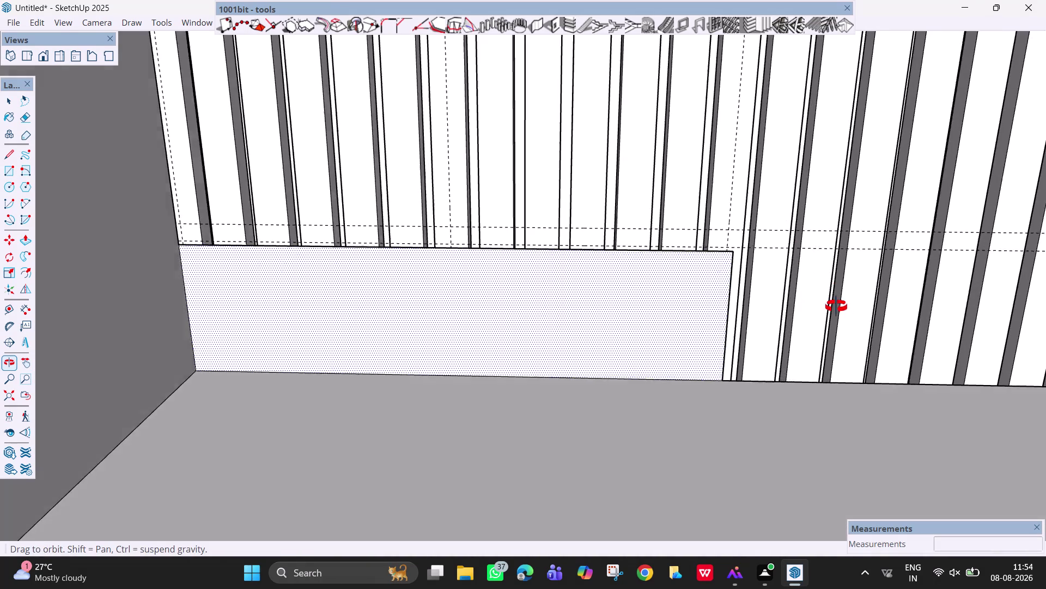
middle_drag(839, 308, 841, 309)
Draw a 20 mm tall rectangle along the back panel's full top edge.
key(r)
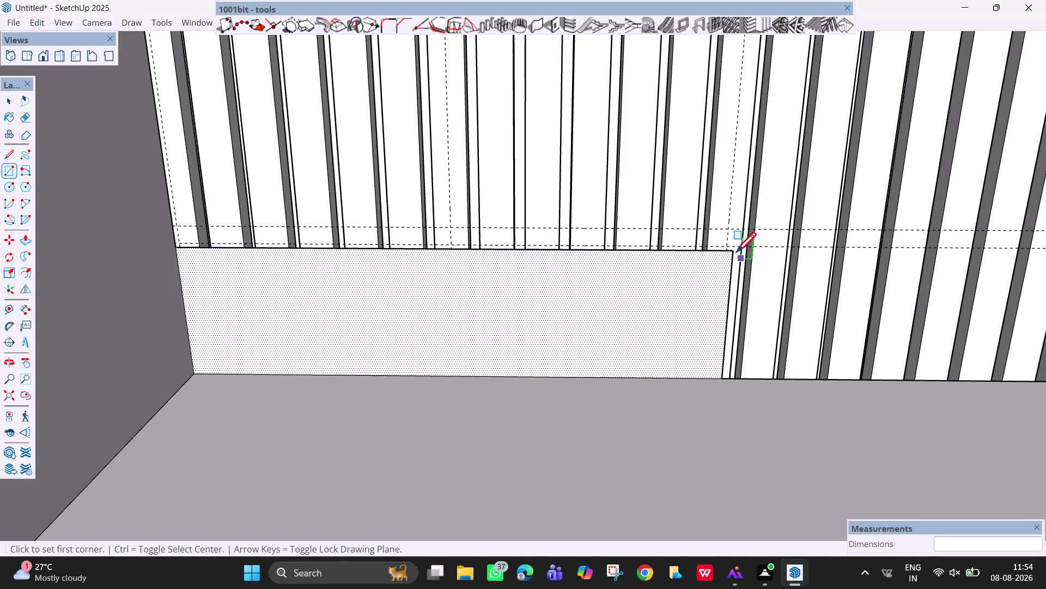
click(734, 252)
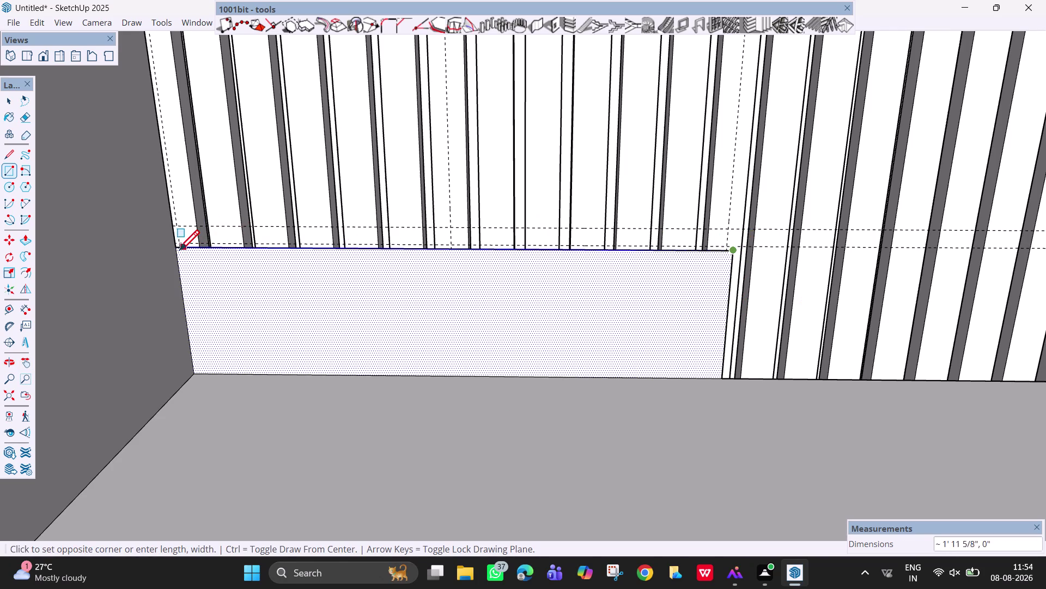
click(173, 249)
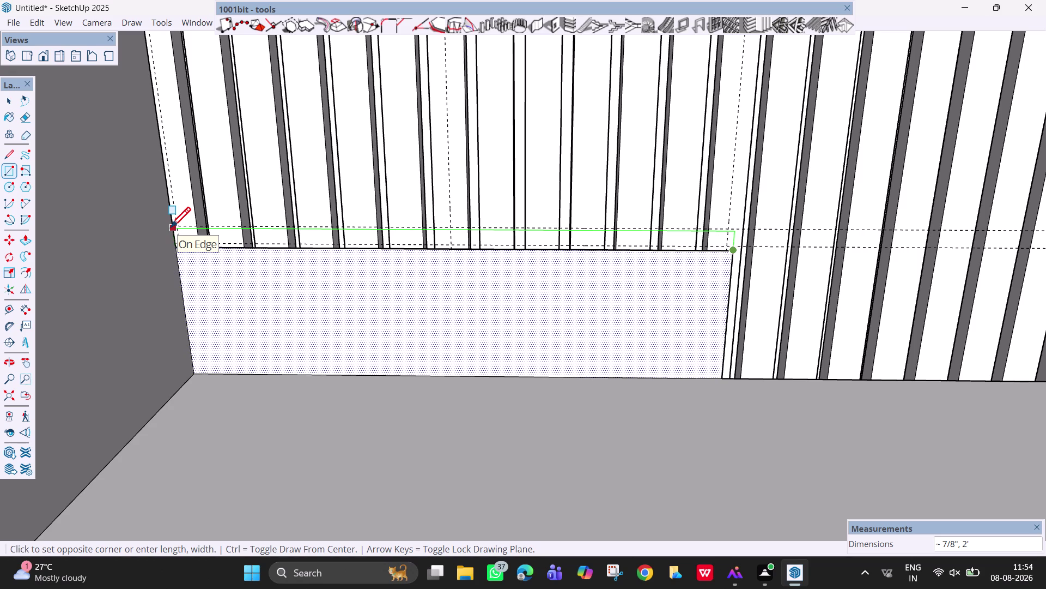
text(20mm)
key(Return)
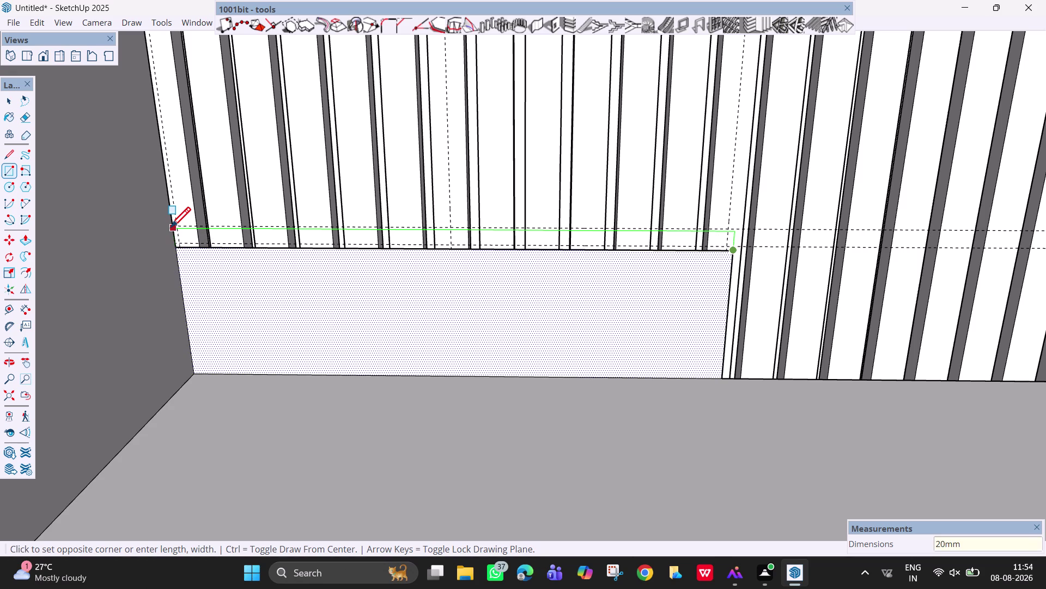
middle_drag(461, 357, 510, 213)
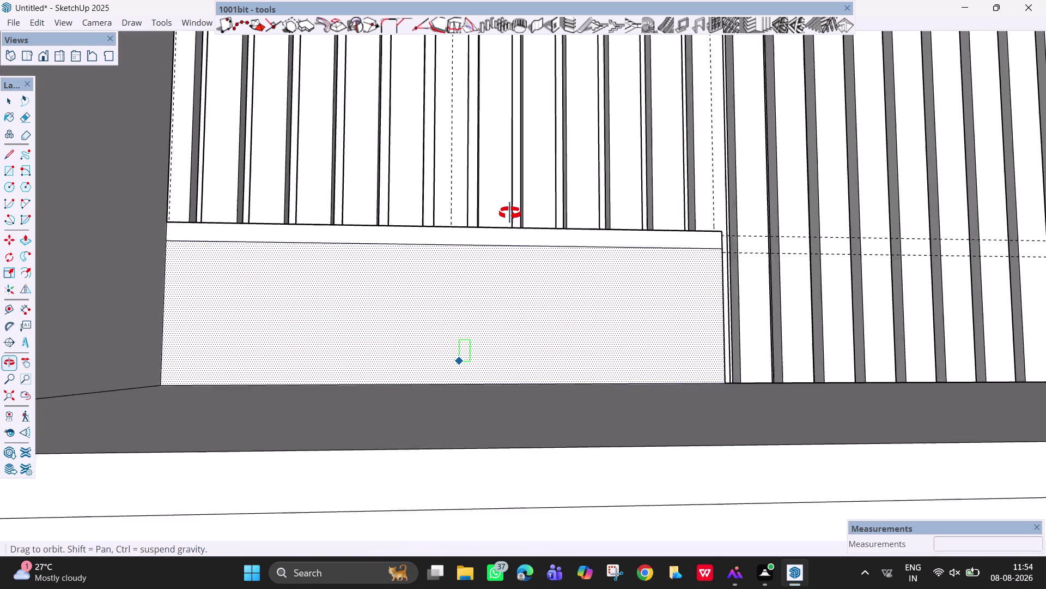
Erase the stray guide lines beside the back panel.
middle_drag(510, 213, 471, 304)
key(Escape)
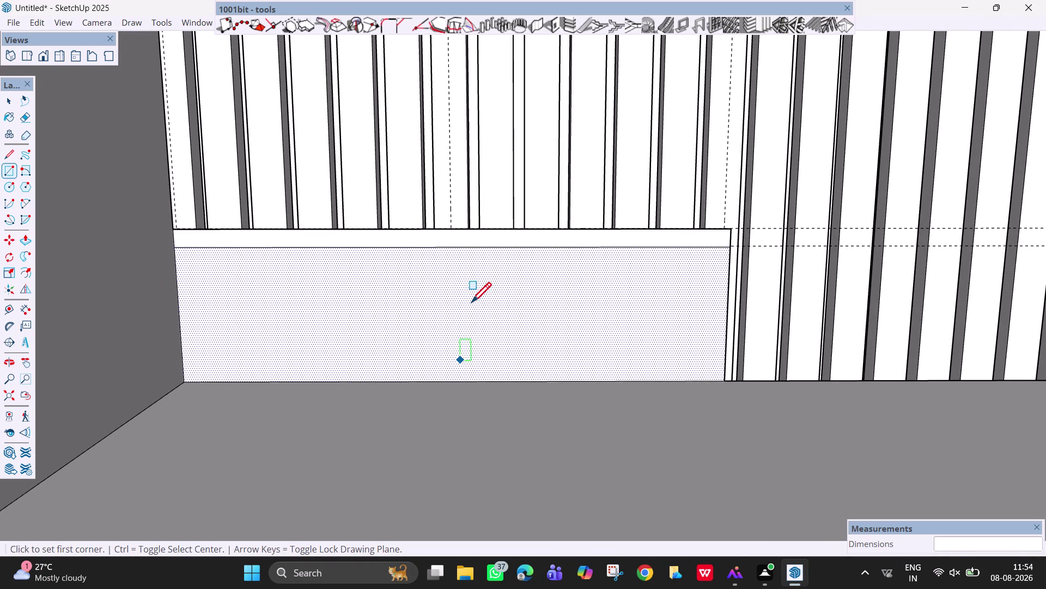
key(space)
key(e)
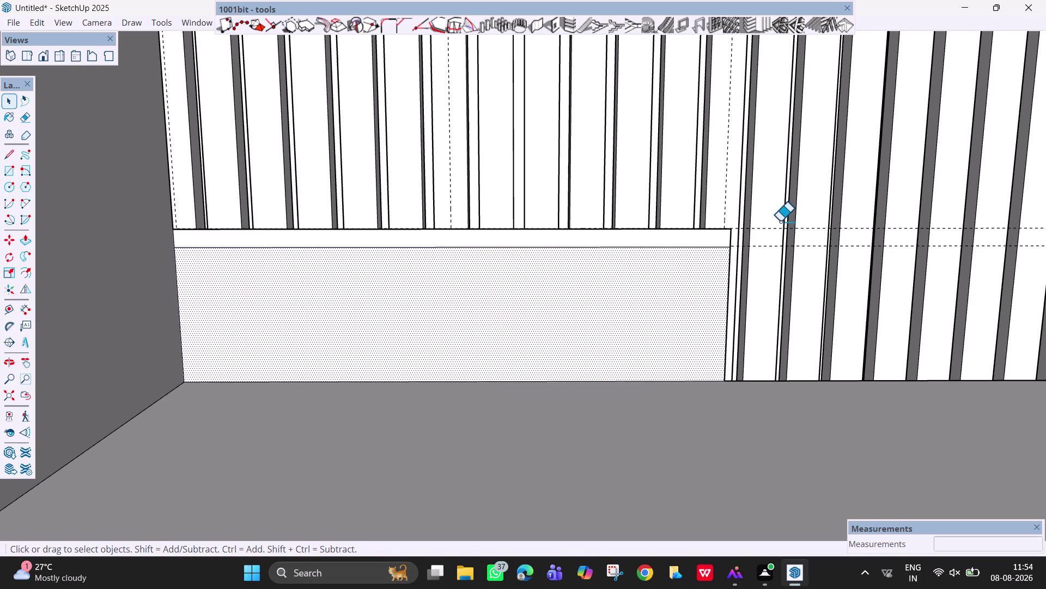
drag(770, 221, 770, 255)
click(729, 188)
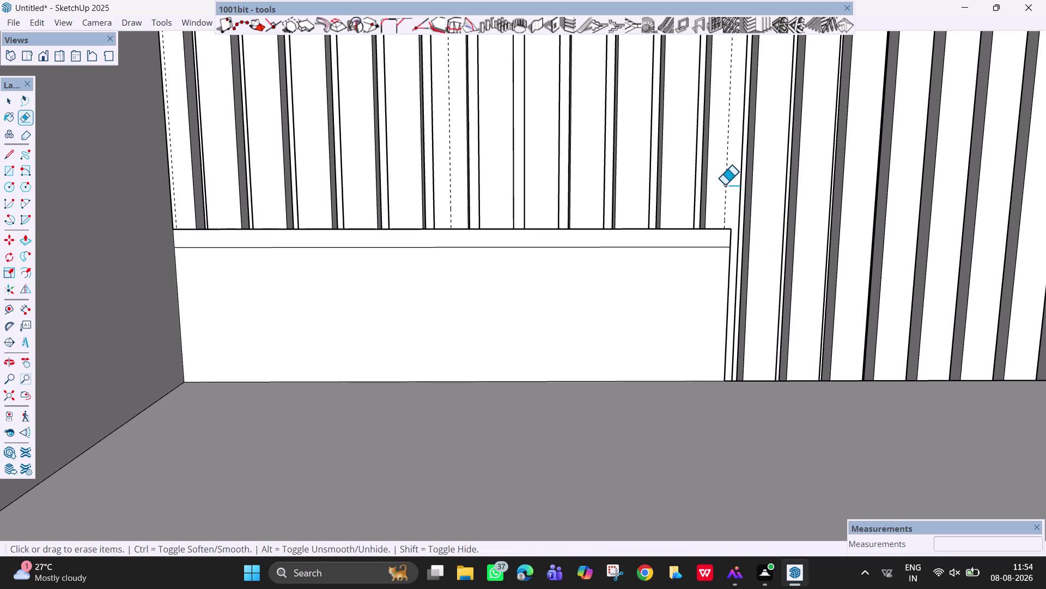
click(725, 184)
click(450, 183)
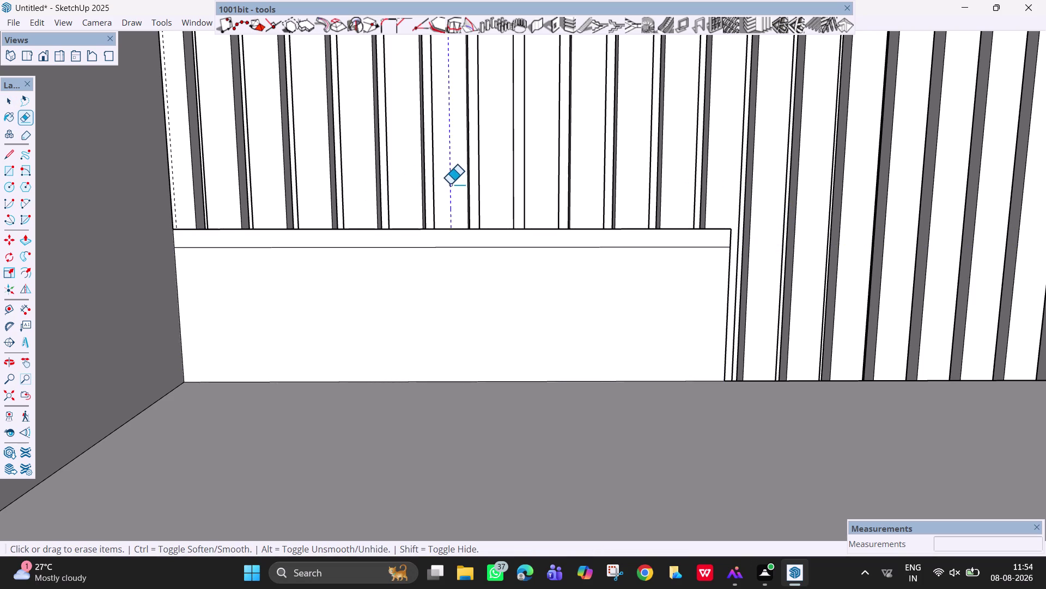
scroll(down, 3)
middle_drag(785, 288, 760, 292)
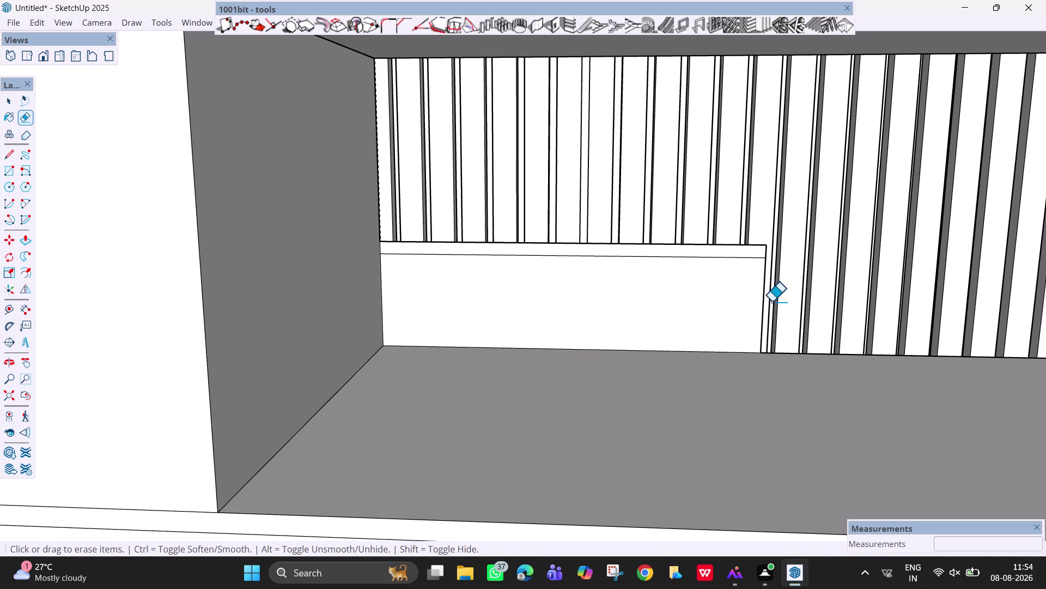
Place a guide 20 mm from the back panel's right edge with the Tape Measure.
key(t)
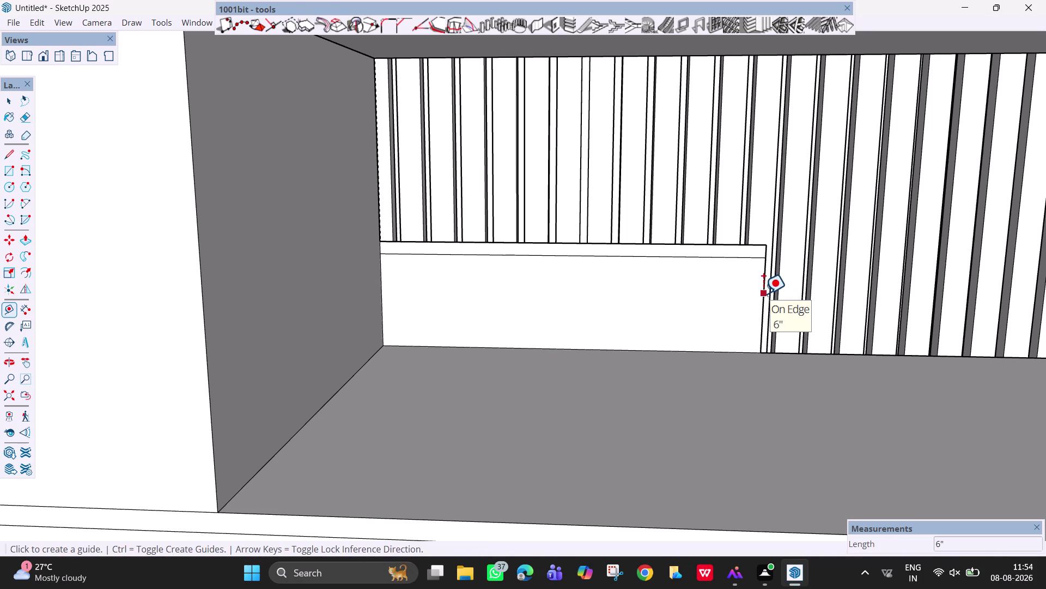
click(763, 294)
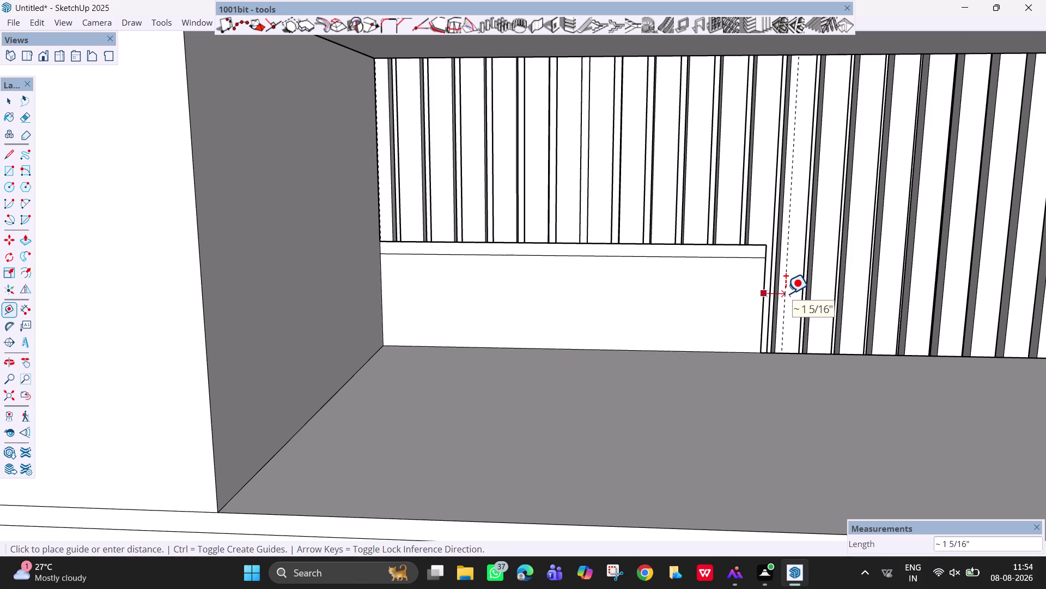
text(20mm)
key(Return)
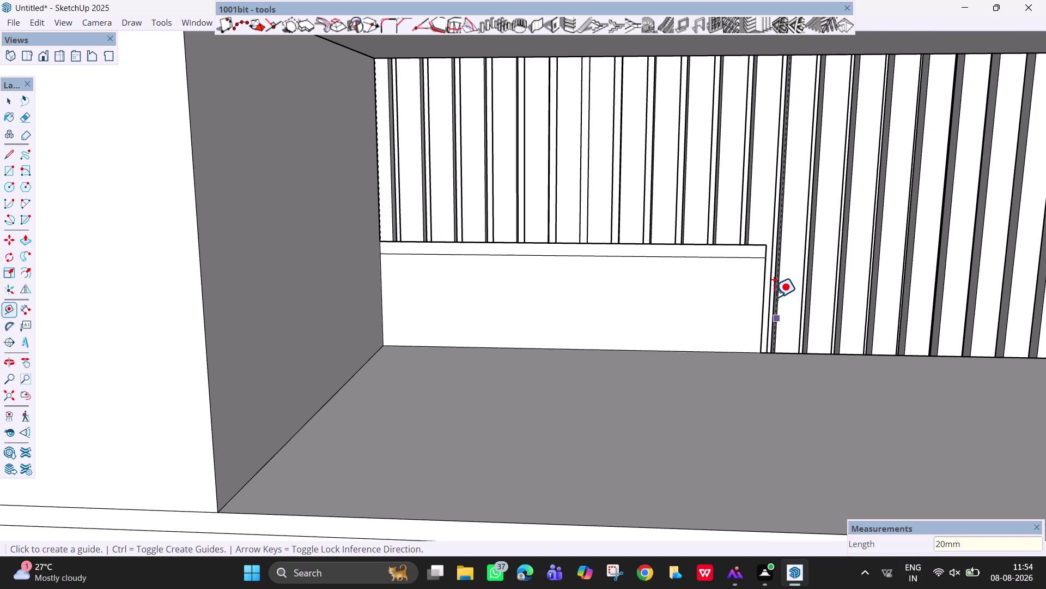
scroll(up, 3)
middle_drag(809, 292, 735, 293)
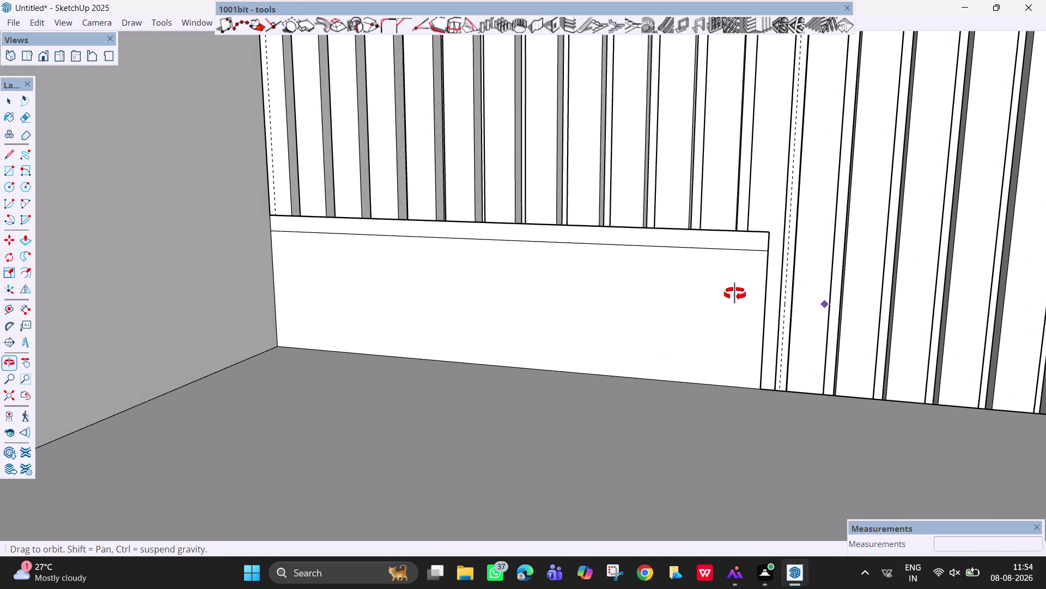
middle_drag(735, 293, 731, 323)
key(r)
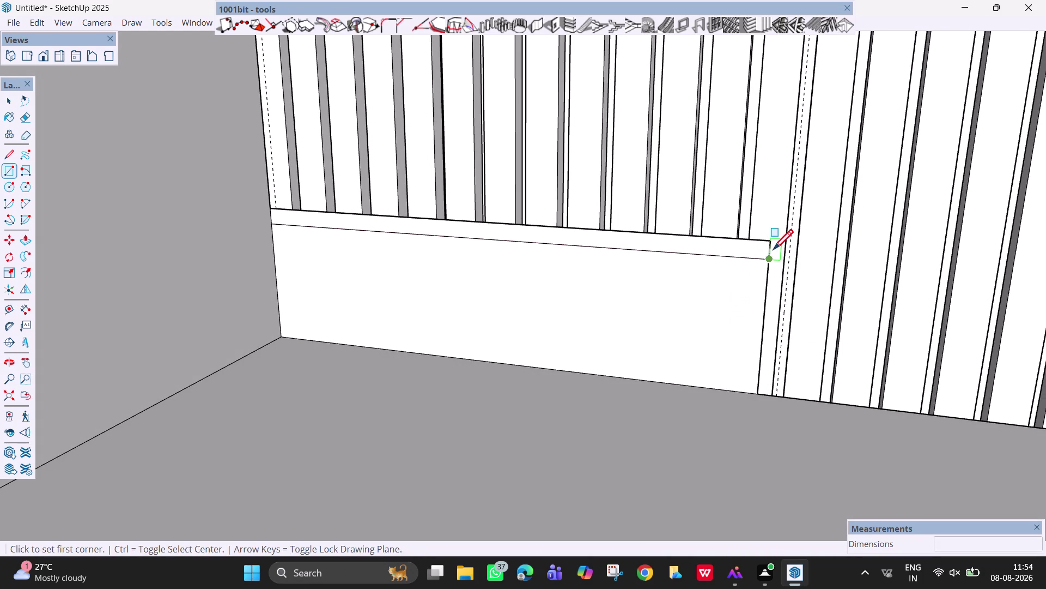
Draw the side strip rectangle from the panel's top corner to the guide/floor intersection.
click(770, 244)
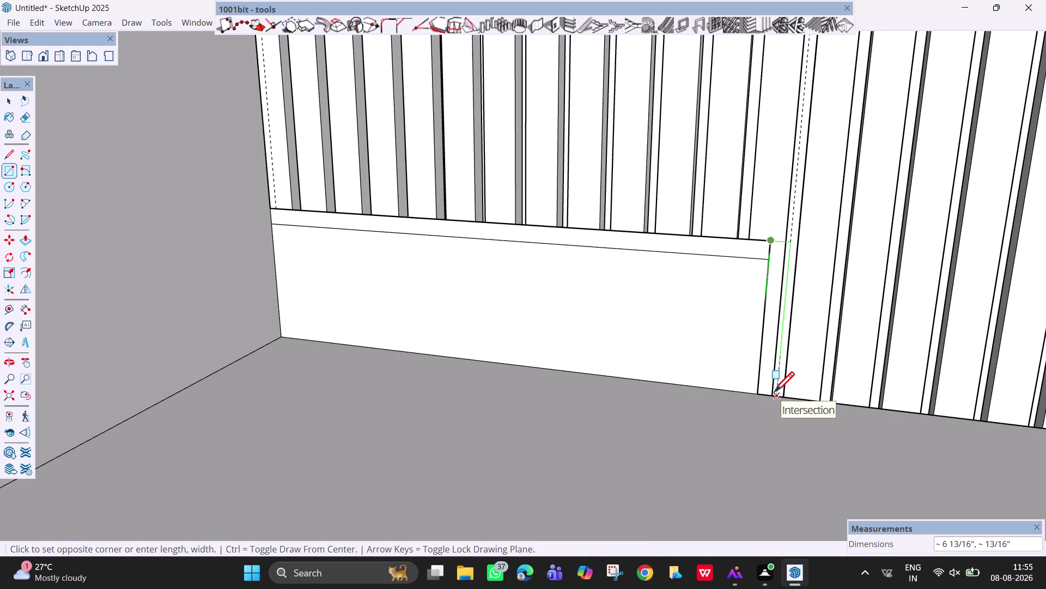
click(777, 395)
key(Escape)
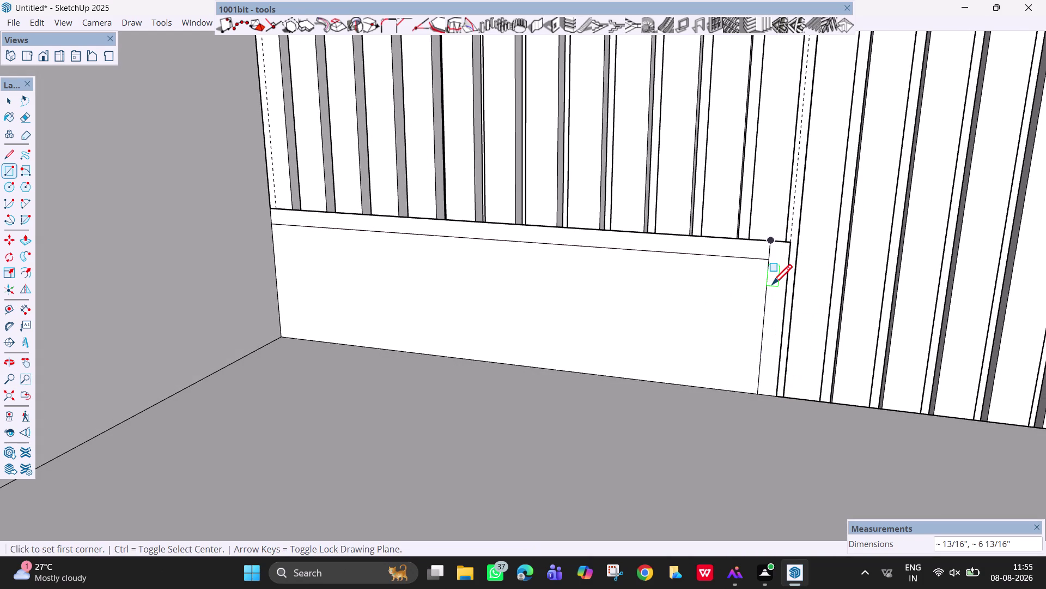
key(space)
Erase the edge between the new side strip and the top strip.
text(e)
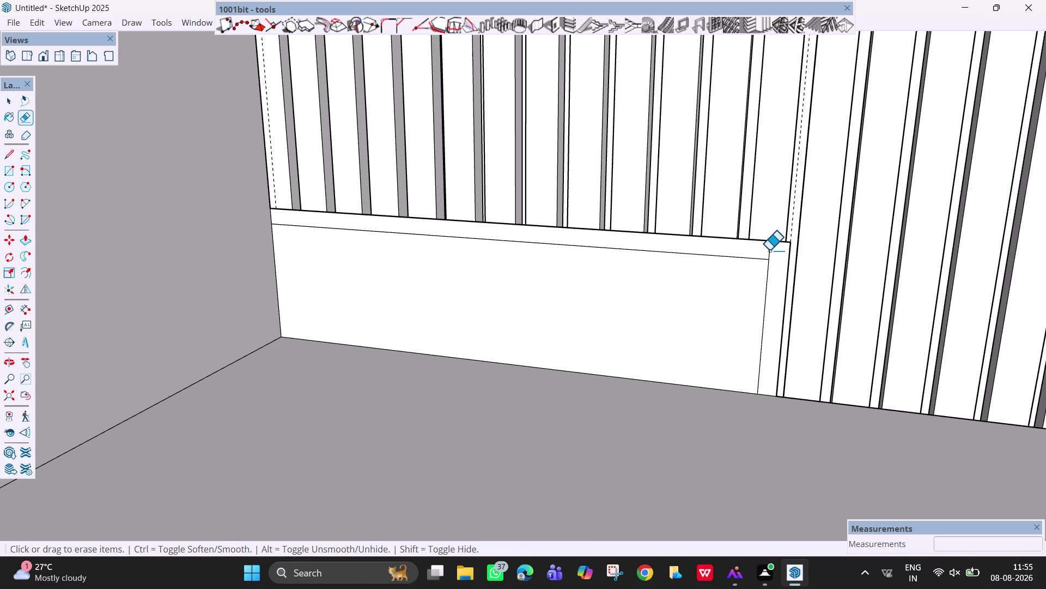
click(770, 250)
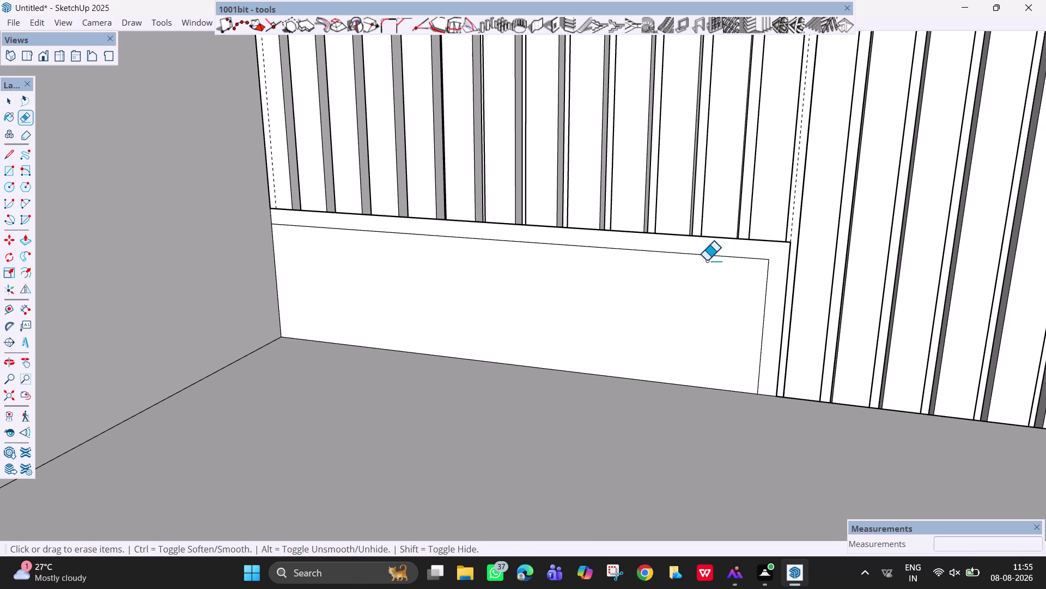
scroll(down, 3)
middle_drag(712, 265, 735, 277)
scroll(down, 3)
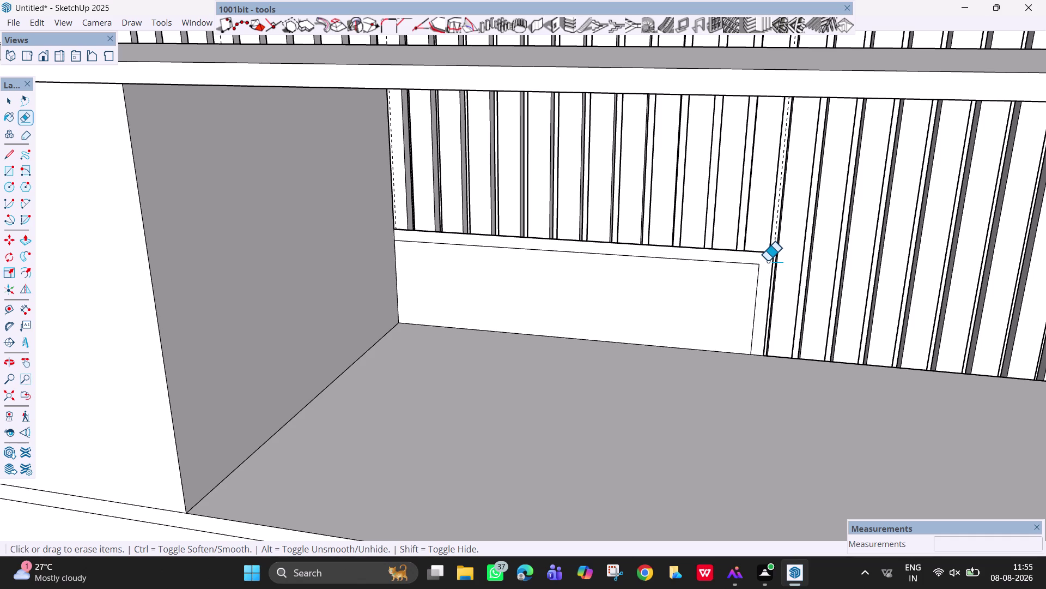
Redraw a short line along the panel edge at the strip corner and erase a leftover edge.
key(l)
click(763, 264)
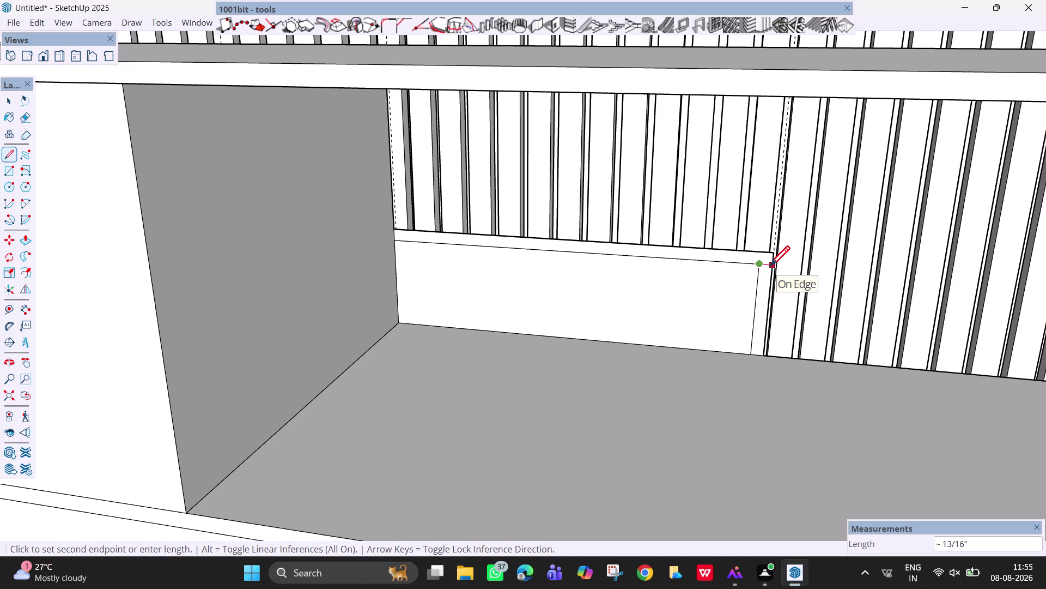
click(774, 269)
key(space)
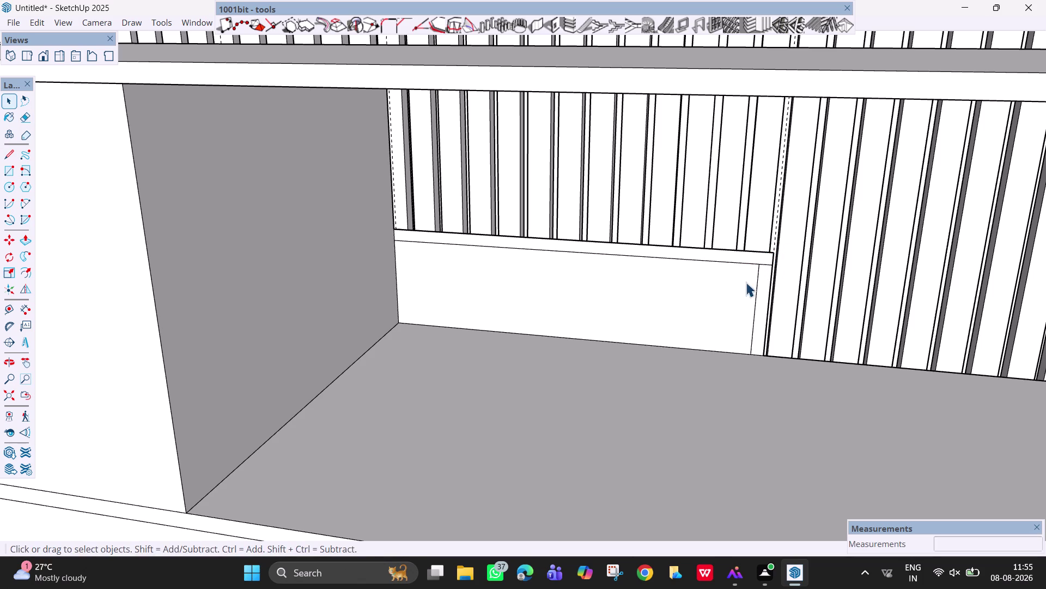
key(r)
key(e)
click(758, 292)
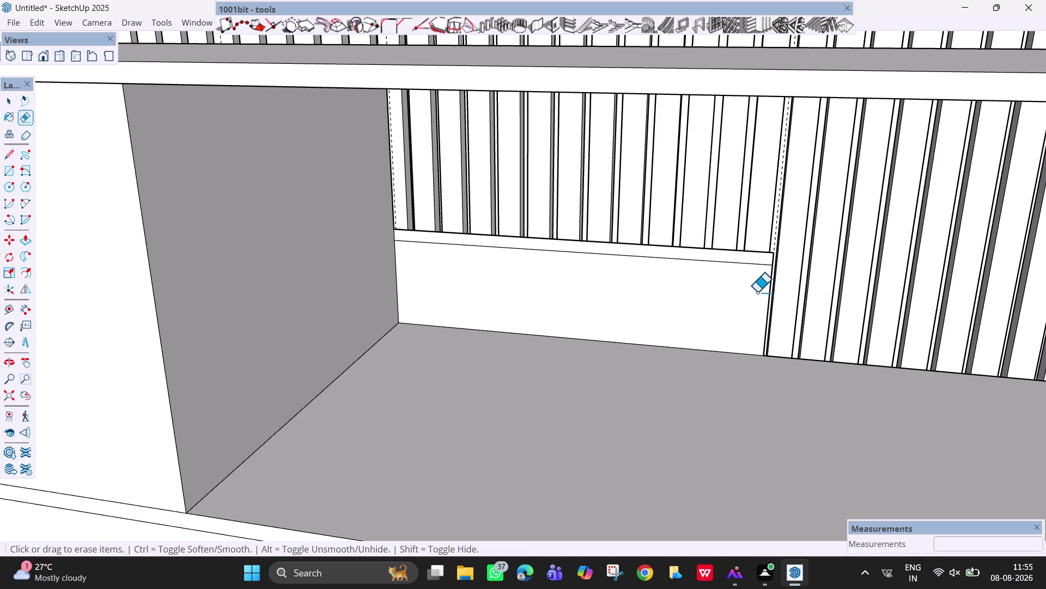
scroll(down, 3)
middle_drag(492, 312, 495, 306)
Push/pull the back face of the low block 2' forward and orbit to check it.
key(p)
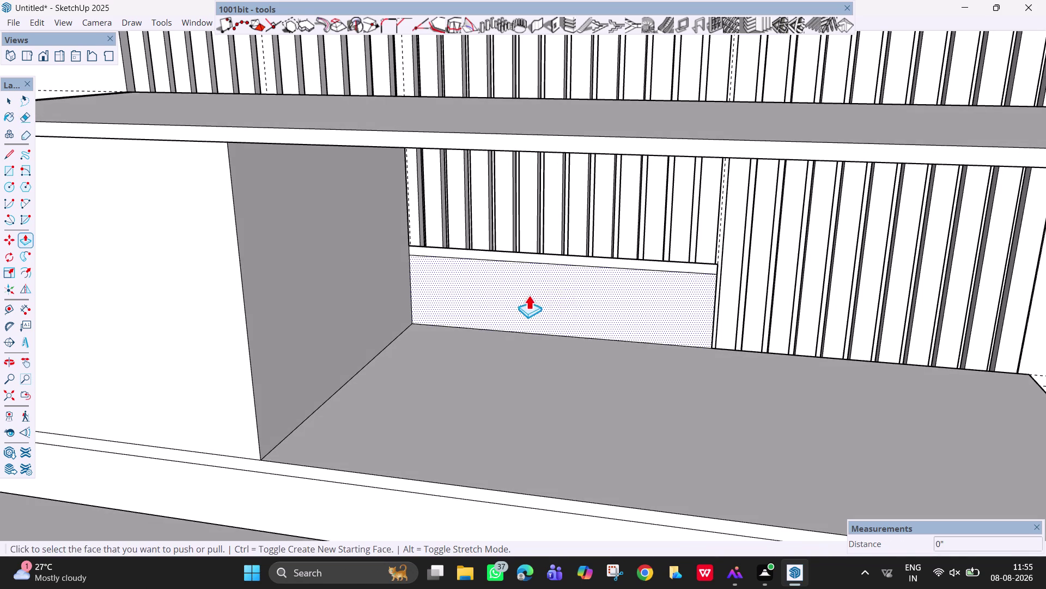
click(562, 284)
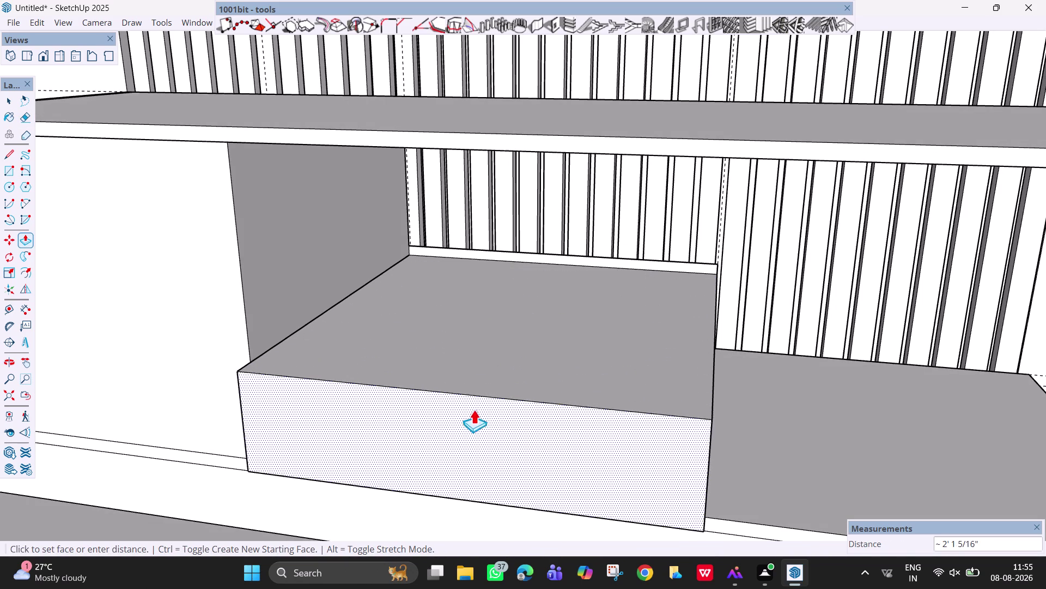
text(2)
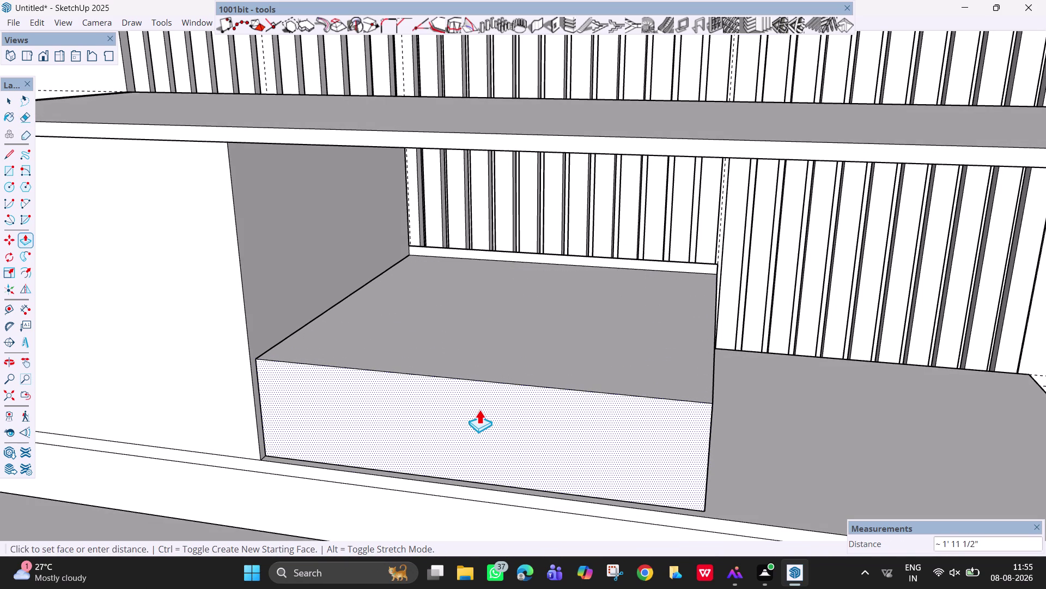
text(')
key(Return)
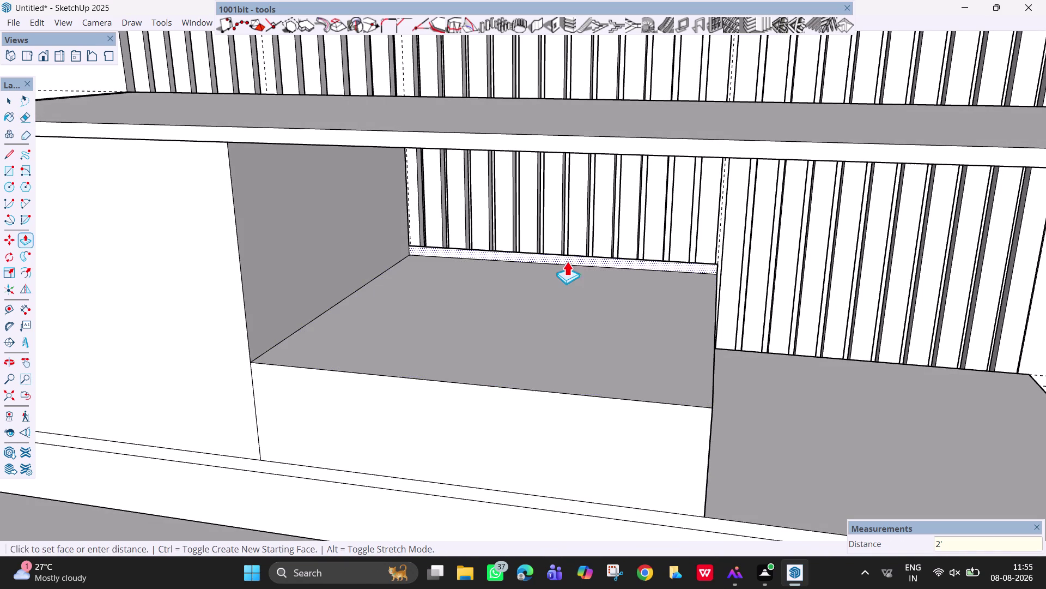
double_click(568, 256)
scroll(down, 3)
middle_drag(656, 451, 658, 447)
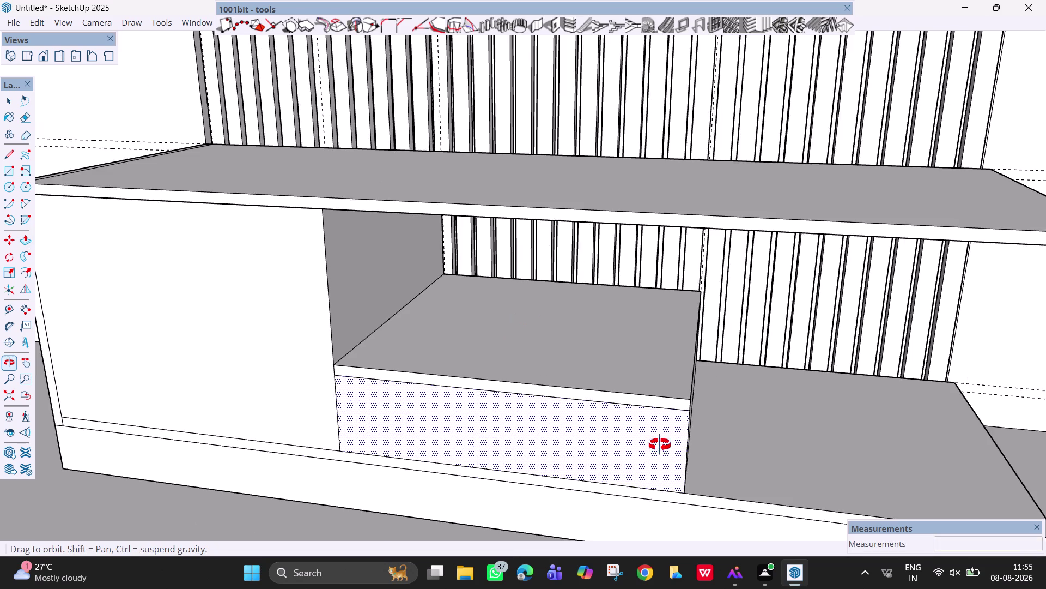
middle_drag(659, 446, 734, 376)
scroll(down, 3)
scroll(down, 3)
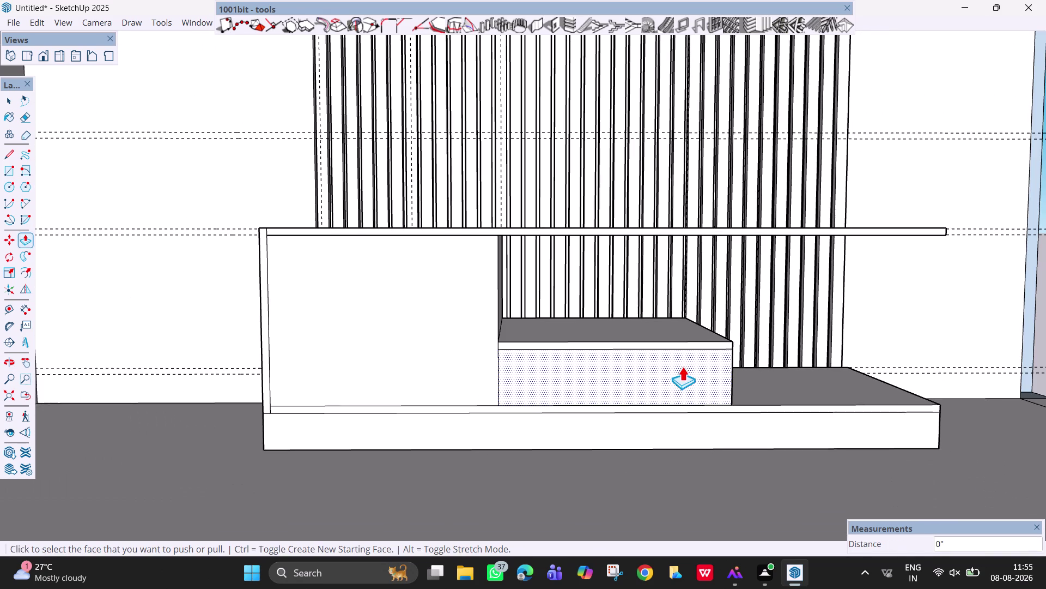
key(Escape)
key(space)
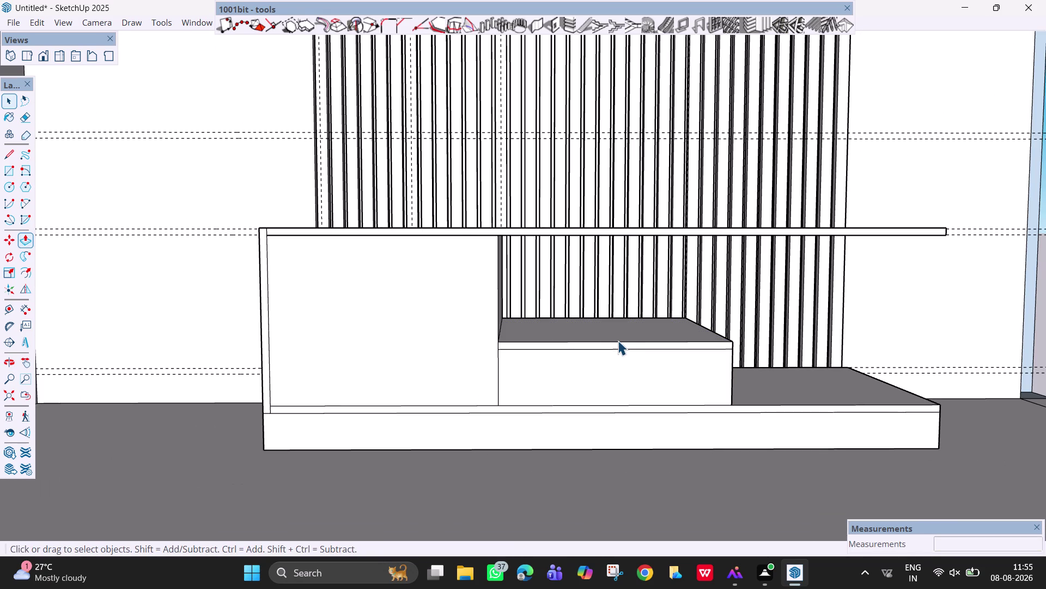
scroll(down, 3)
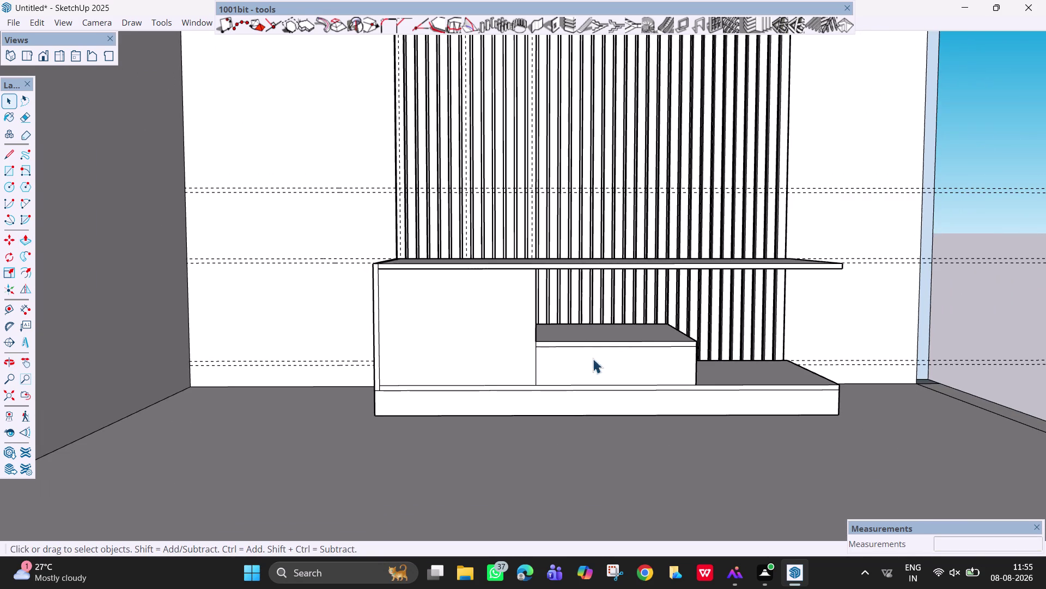
scroll(up, 3)
key(e)
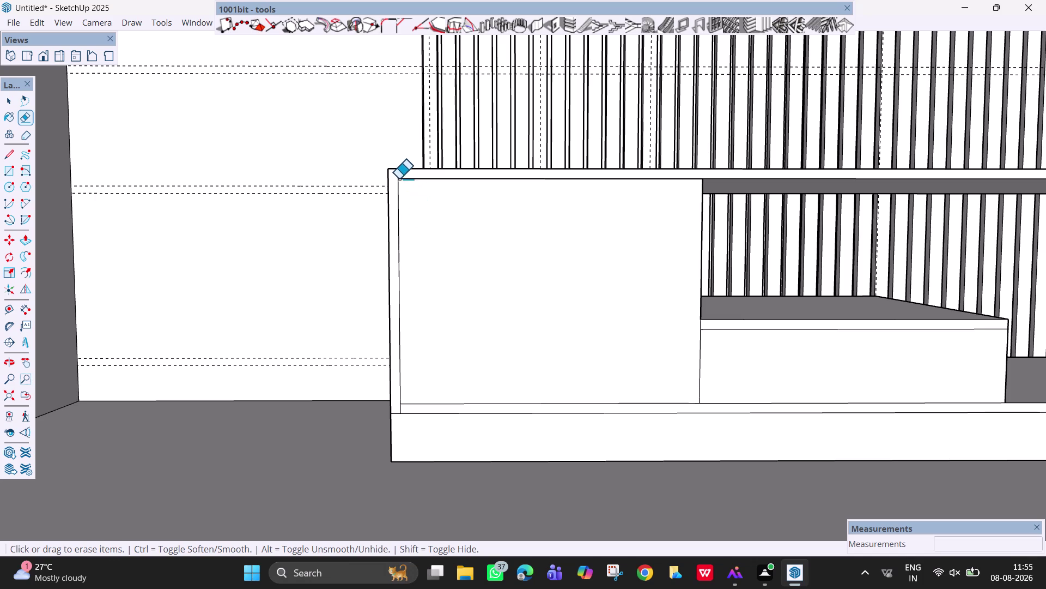
click(399, 173)
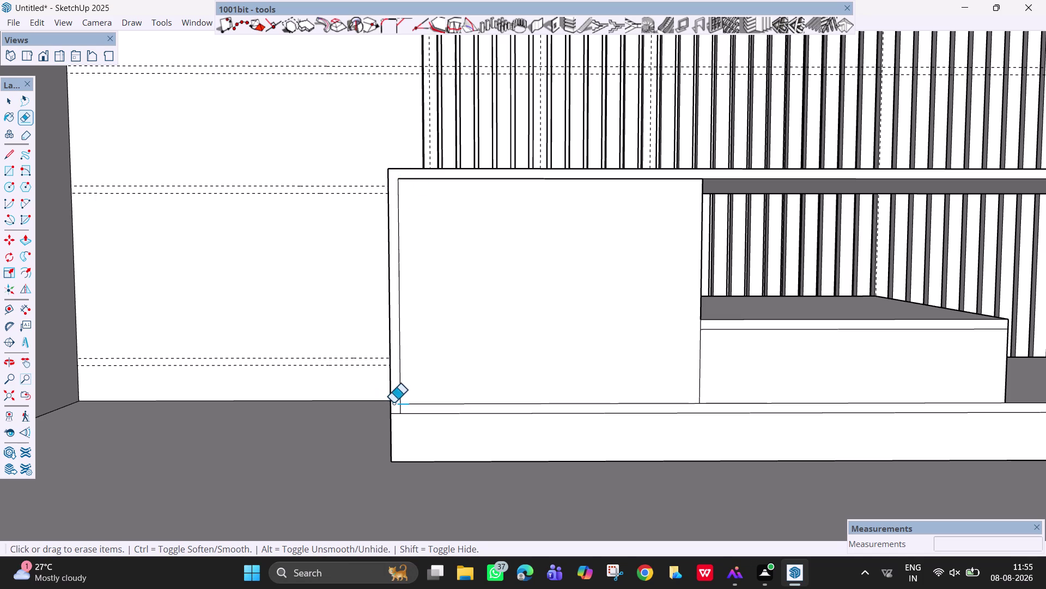
click(400, 409)
scroll(down, 3)
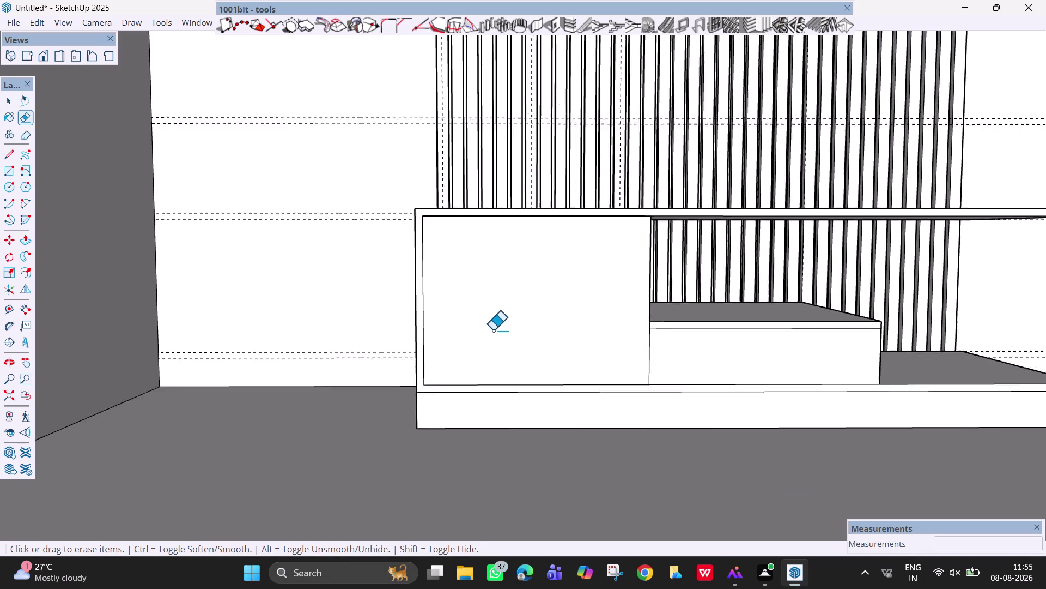
scroll(down, 3)
scroll(down, 3)
middle_drag(717, 325, 662, 345)
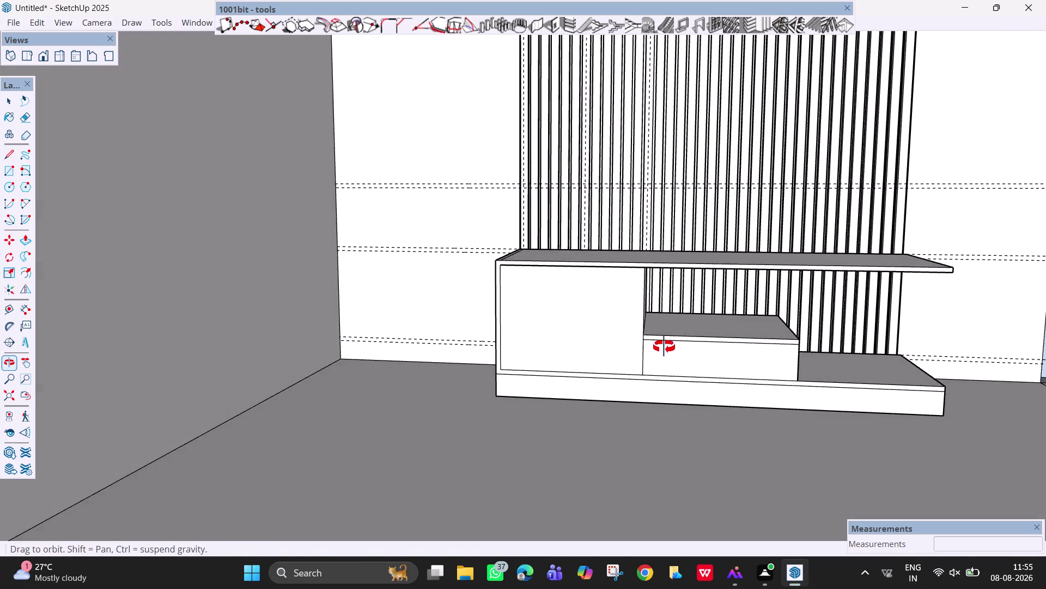
middle_drag(662, 346, 677, 339)
key(h)
drag(700, 304, 577, 327)
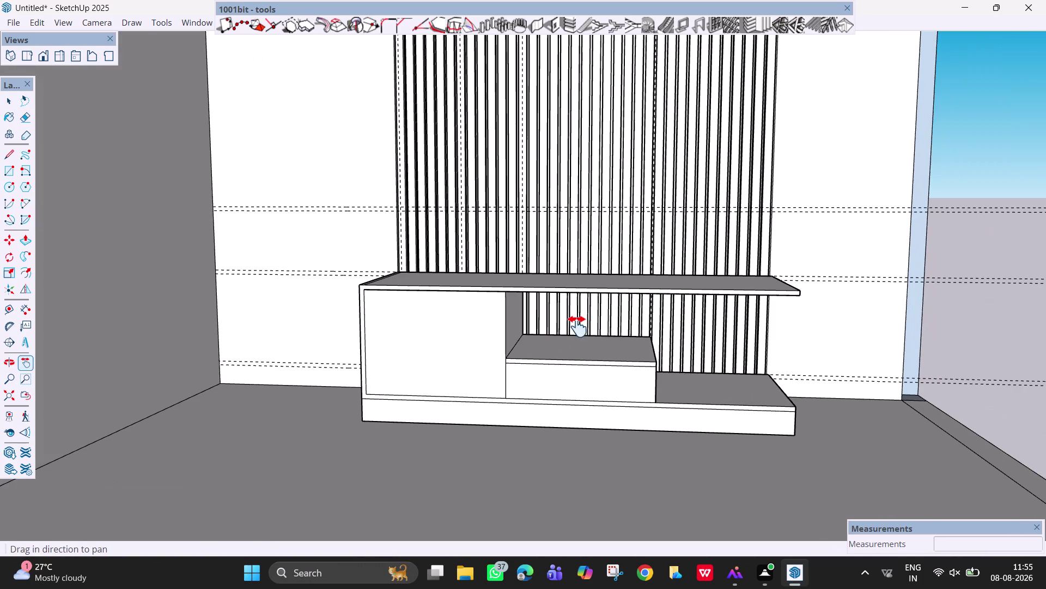
click(625, 348)
middle_drag(643, 336, 645, 516)
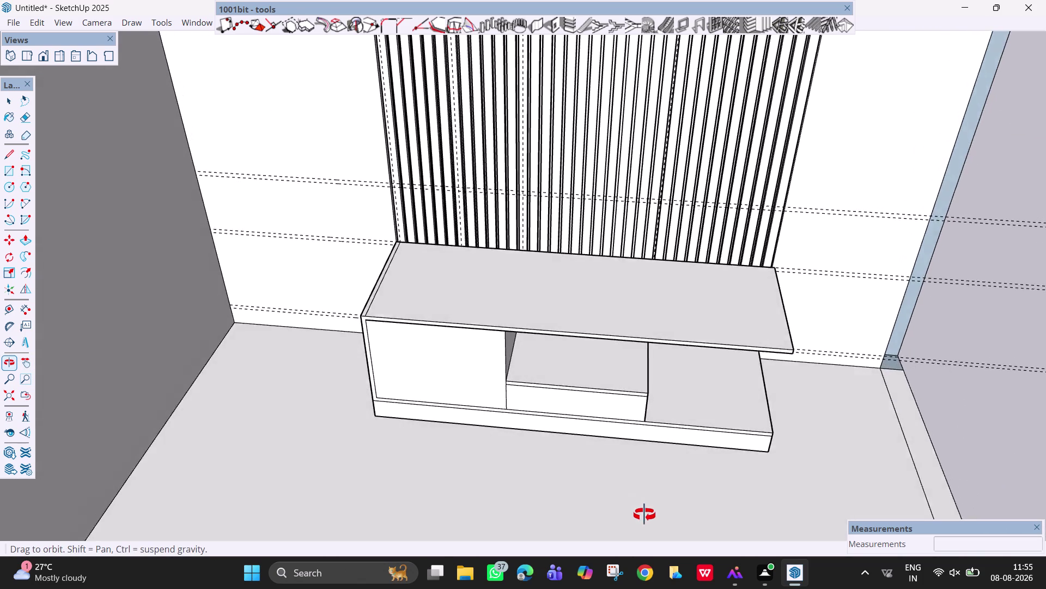
middle_drag(645, 516, 727, 476)
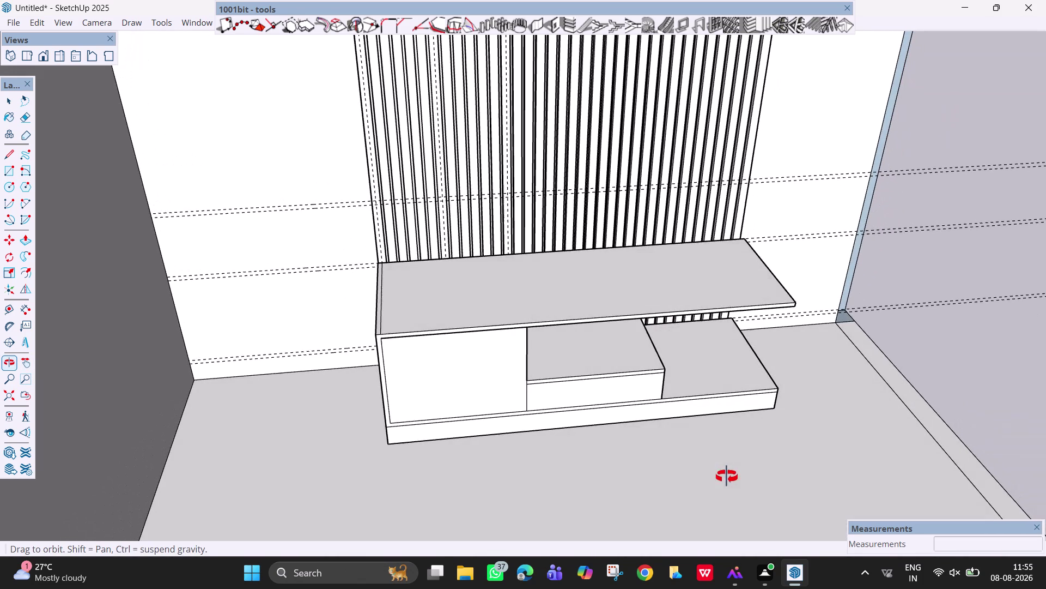
middle_drag(727, 476, 727, 483)
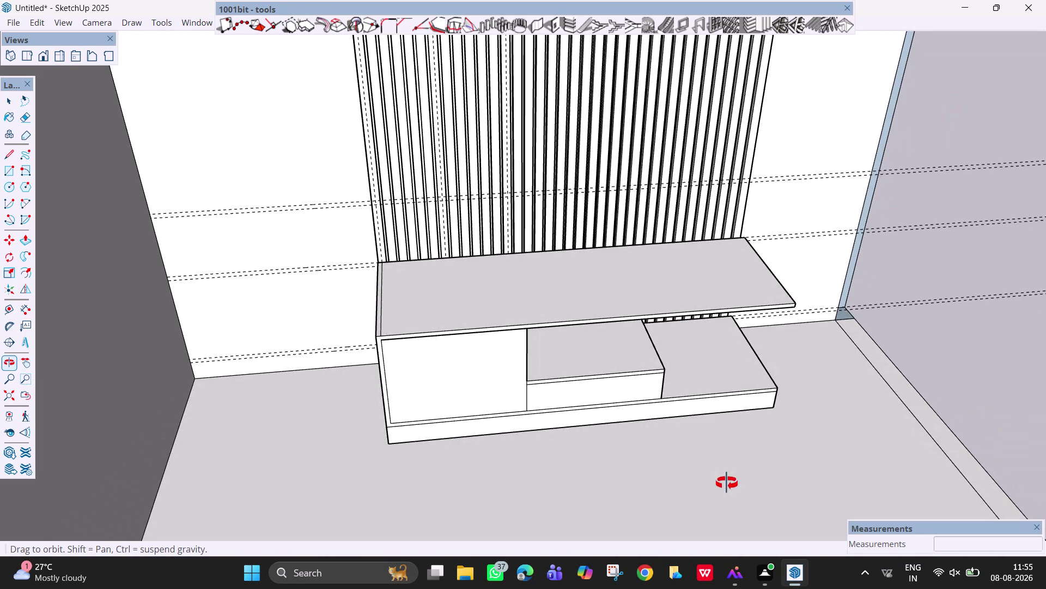
middle_drag(727, 483, 698, 423)
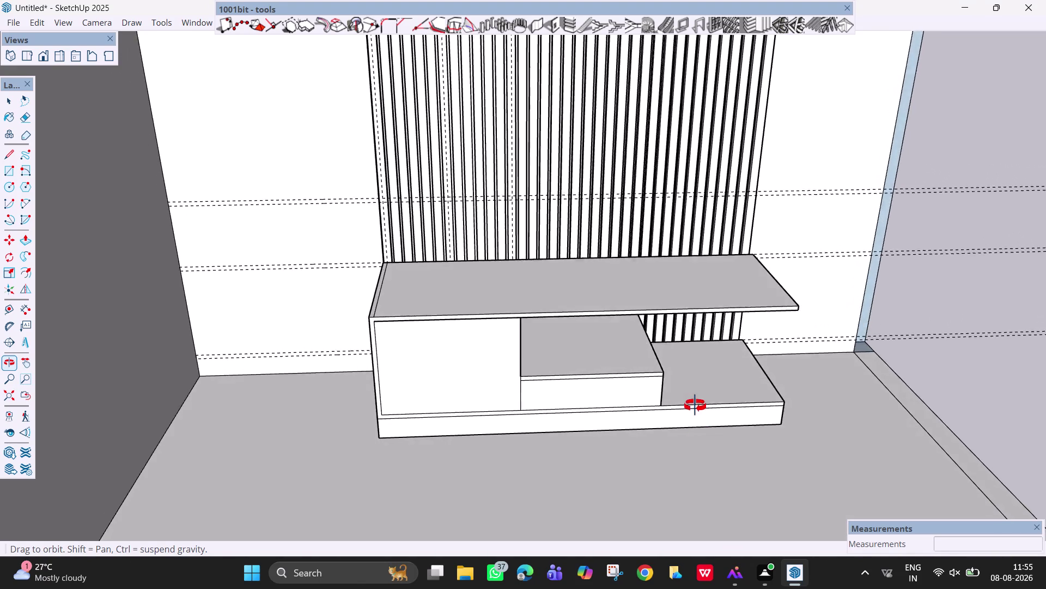
middle_drag(698, 423, 700, 342)
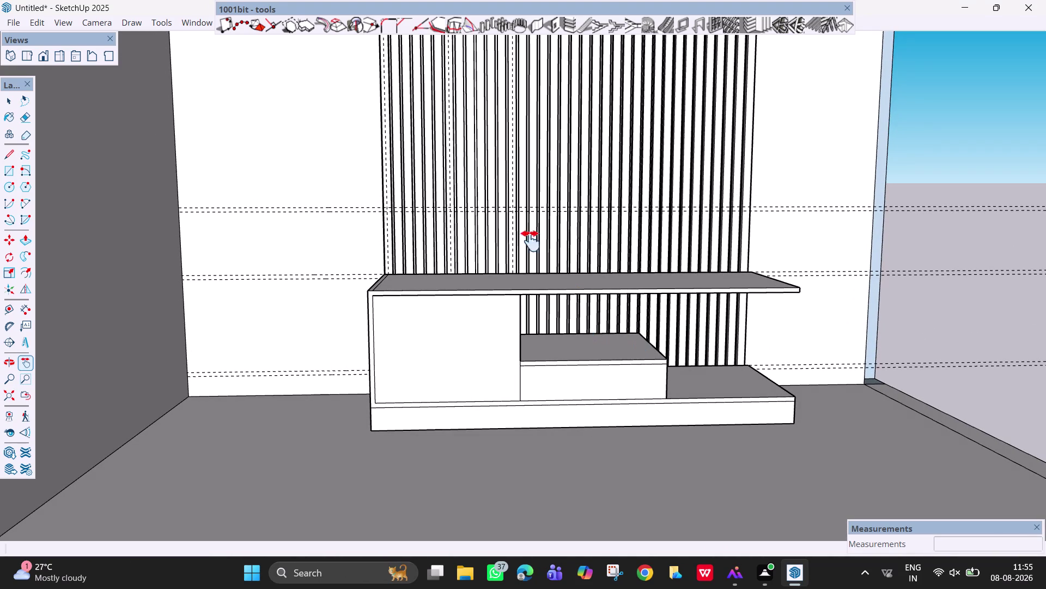
key(Escape)
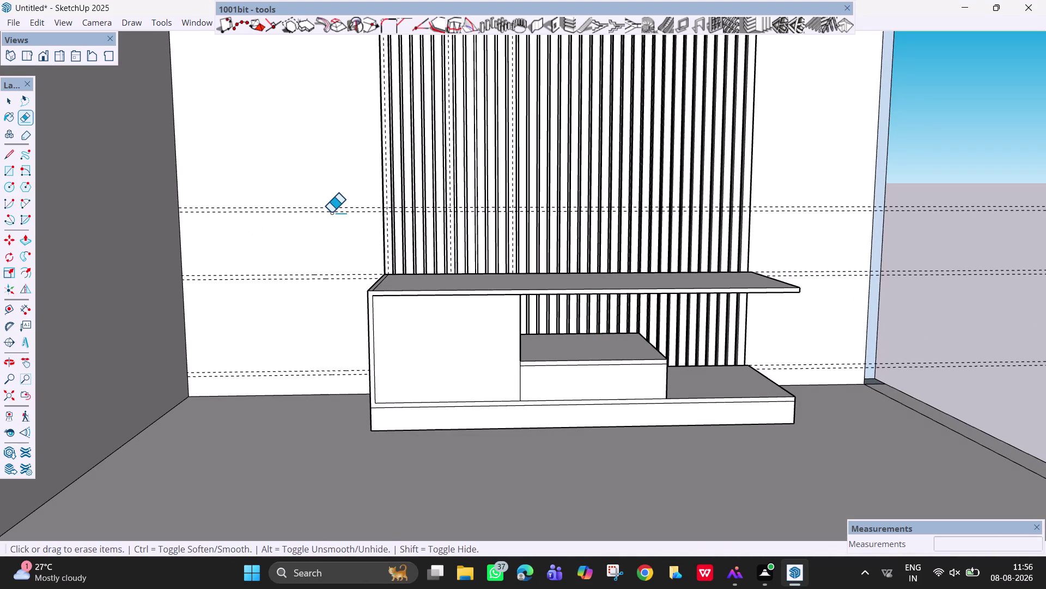
Erase the middle and low horizontal guide lines on the slatted wall.
key(e)
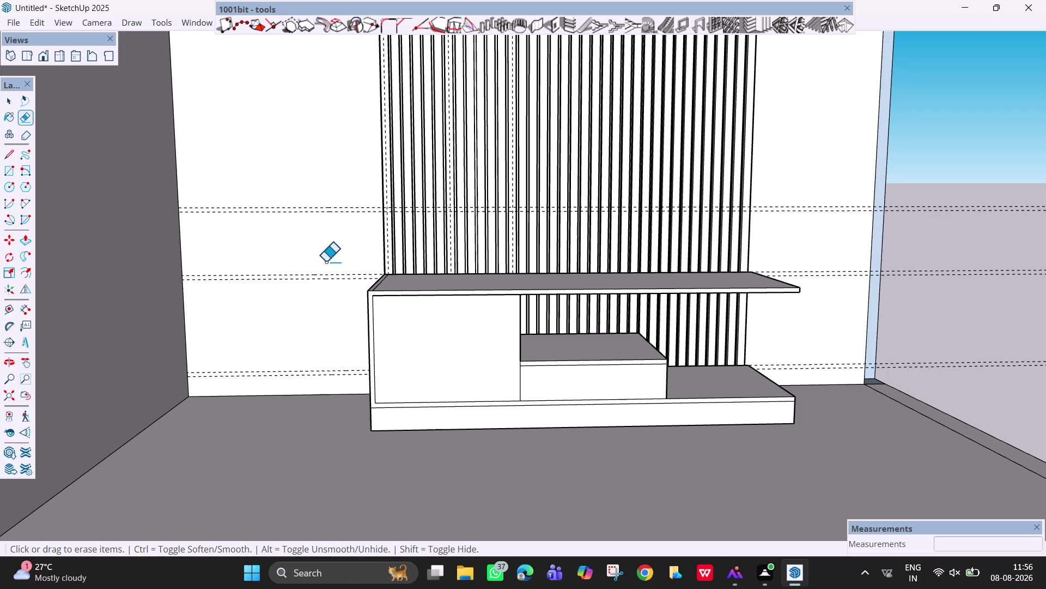
drag(324, 270, 324, 297)
drag(330, 368, 333, 393)
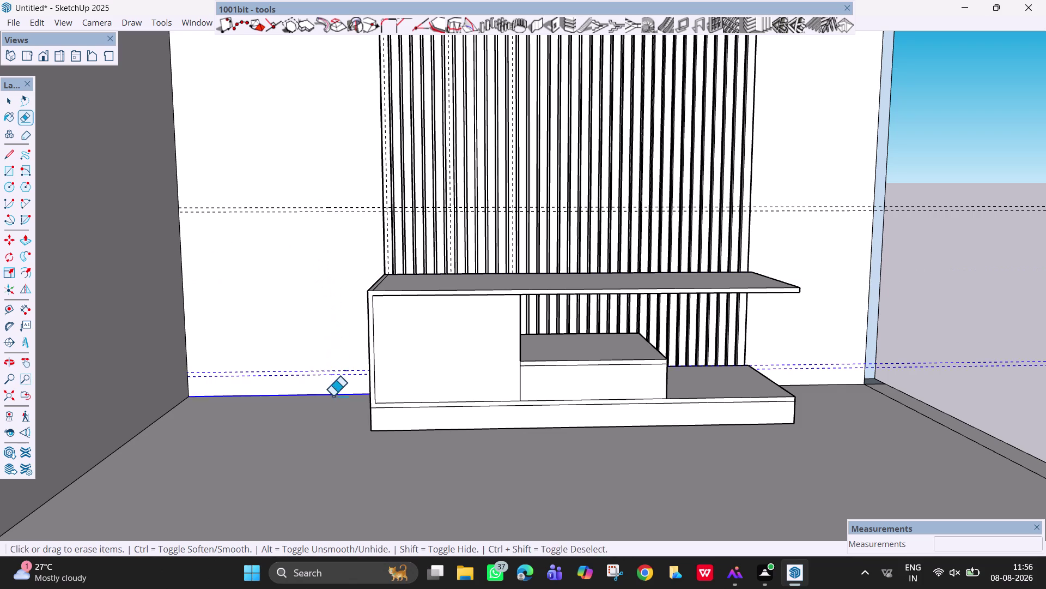
drag(333, 393, 333, 395)
key(ctrl+z)
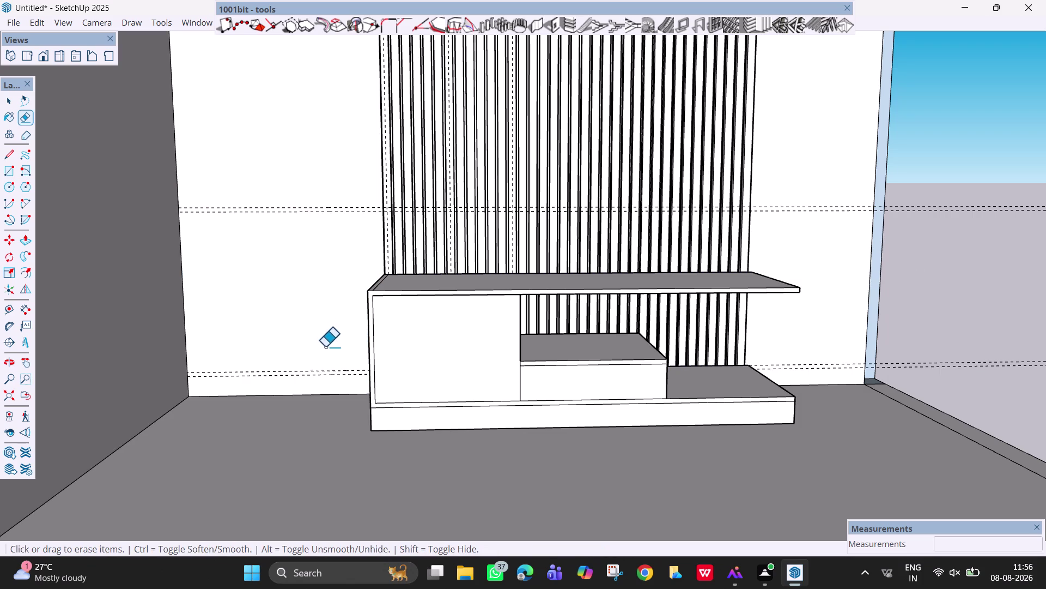
drag(323, 376, 324, 365)
scroll(down, 3)
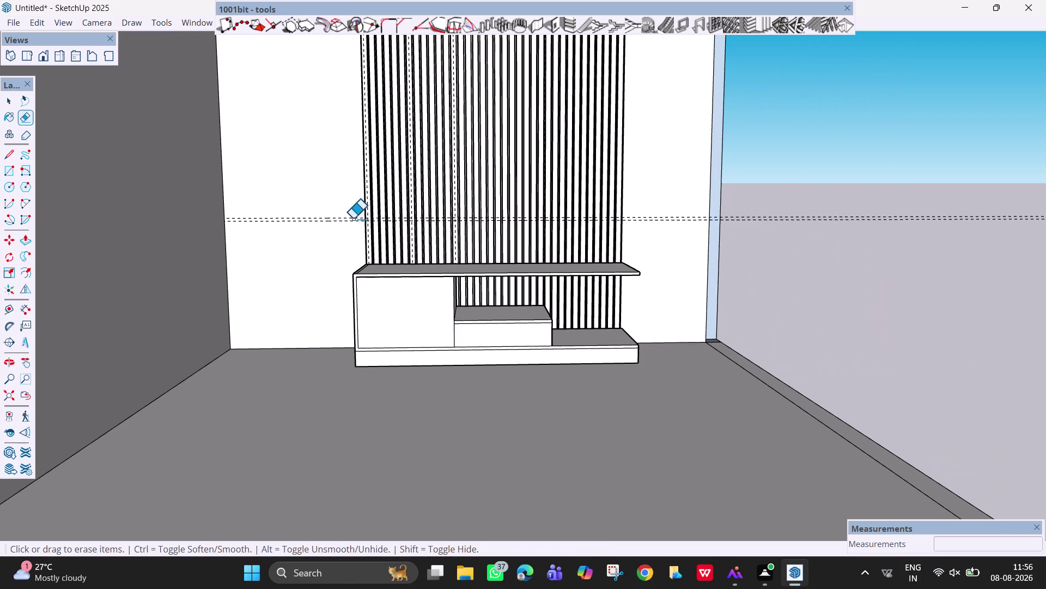
scroll(up, 3)
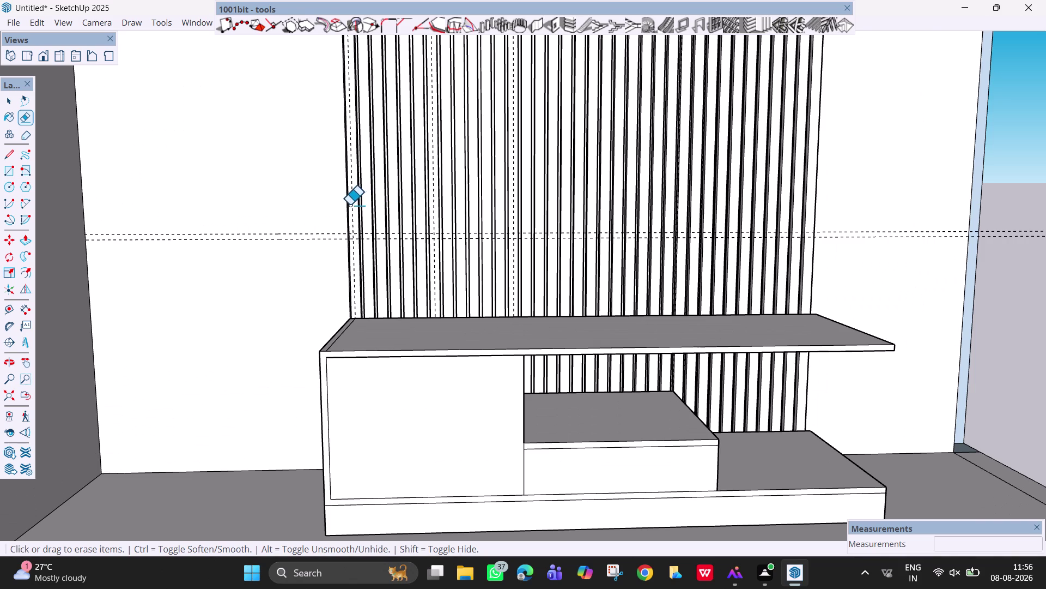
Erase the four vertical guide lines among the slats.
click(355, 208)
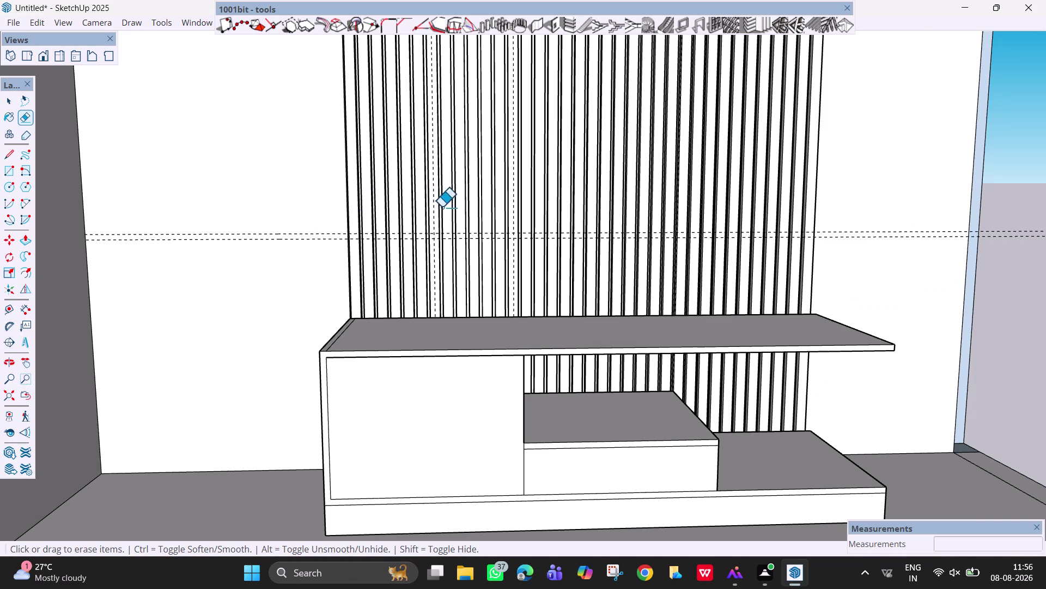
click(432, 204)
click(435, 204)
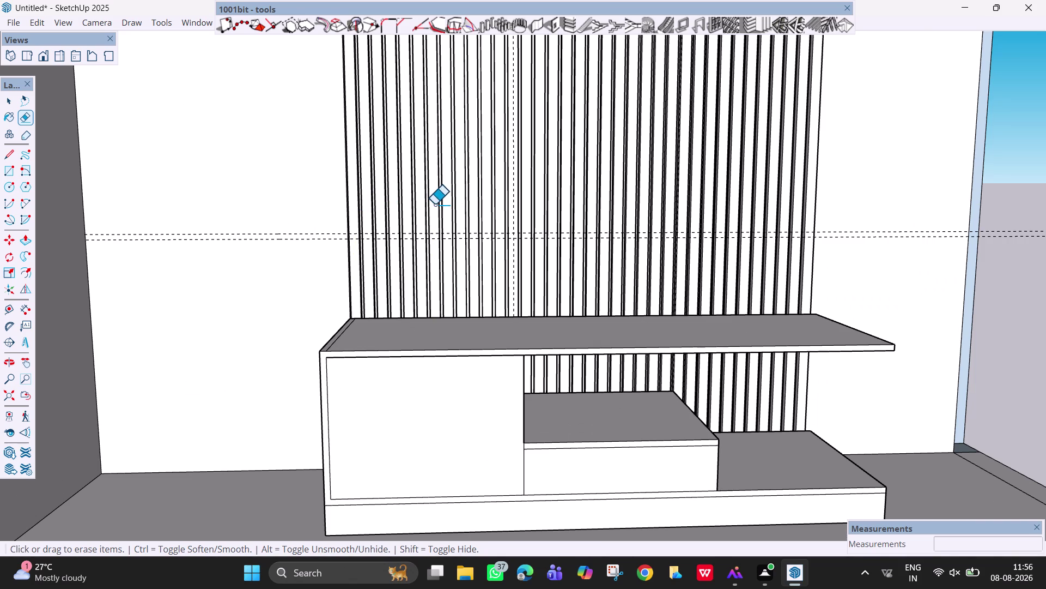
click(514, 200)
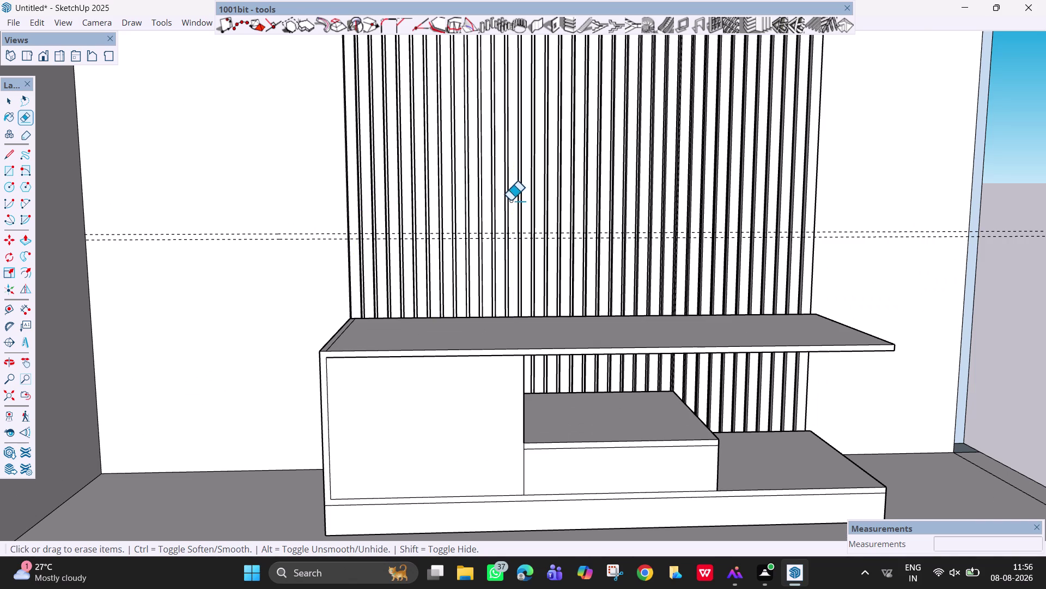
scroll(down, 3)
Pan and orbit so the whole slatted wall and cabinet face the camera.
key(h)
drag(503, 204, 481, 297)
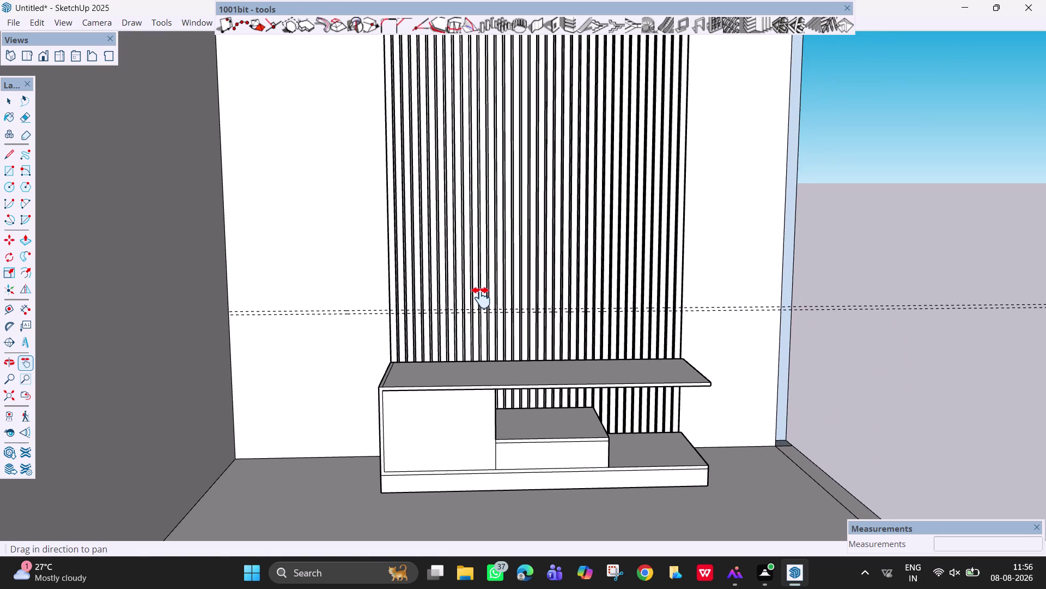
drag(481, 298, 482, 296)
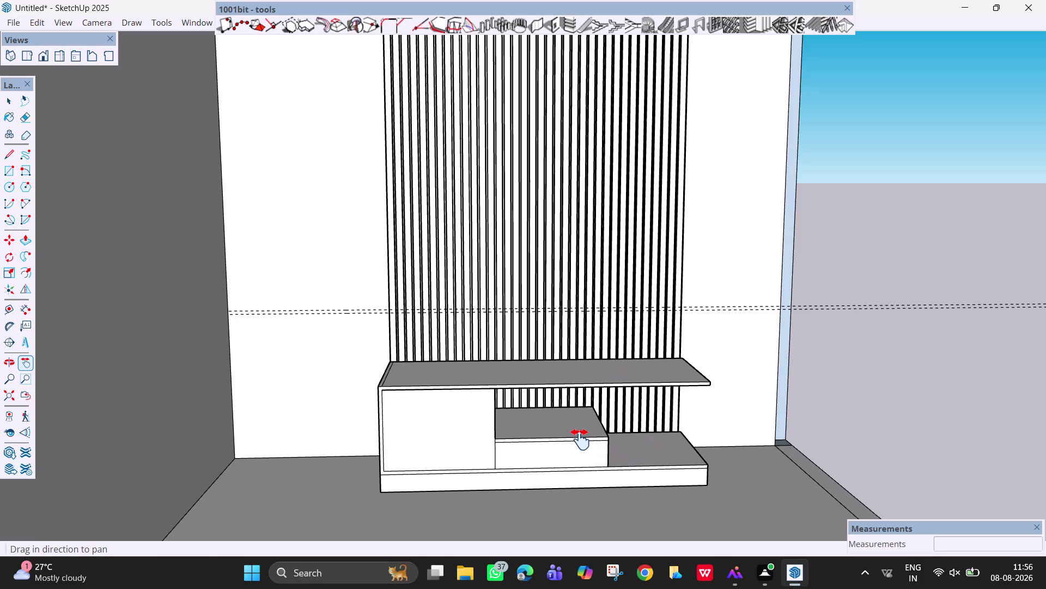
middle_drag(483, 427, 404, 460)
middle_drag(459, 419, 480, 419)
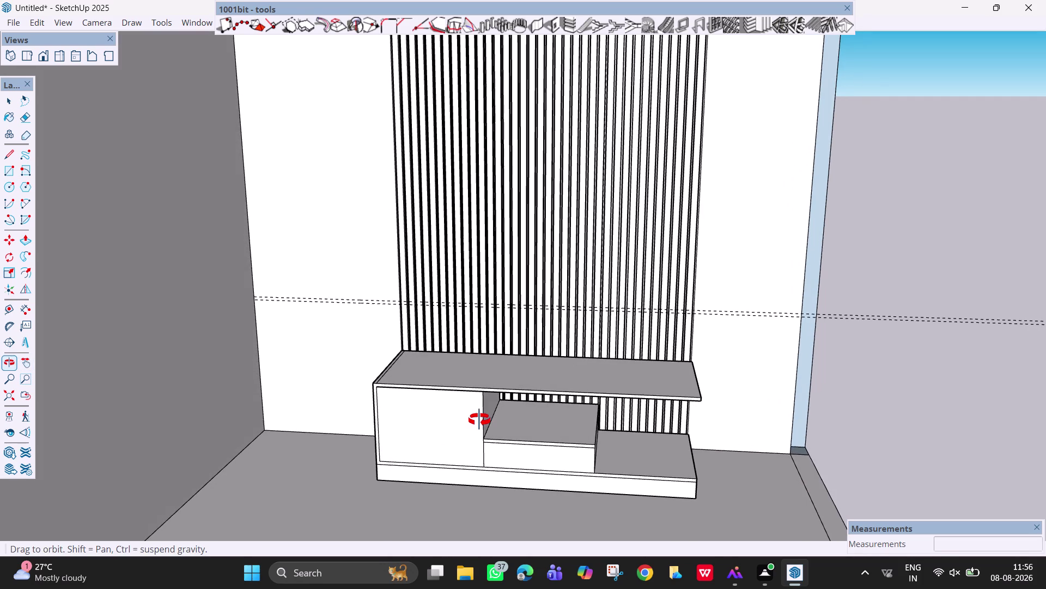
middle_drag(480, 420, 511, 374)
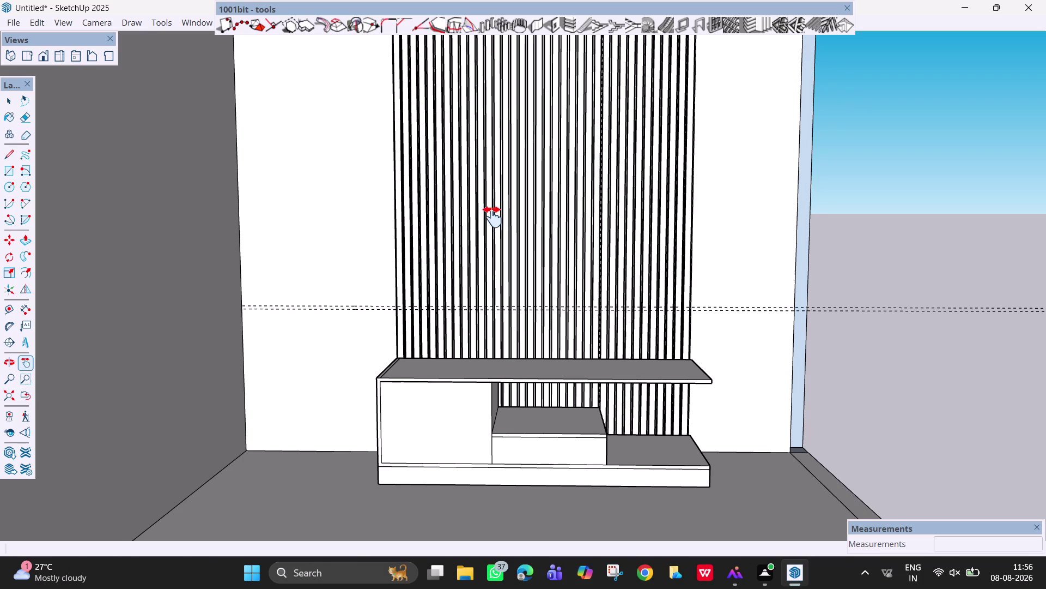
scroll(down, 3)
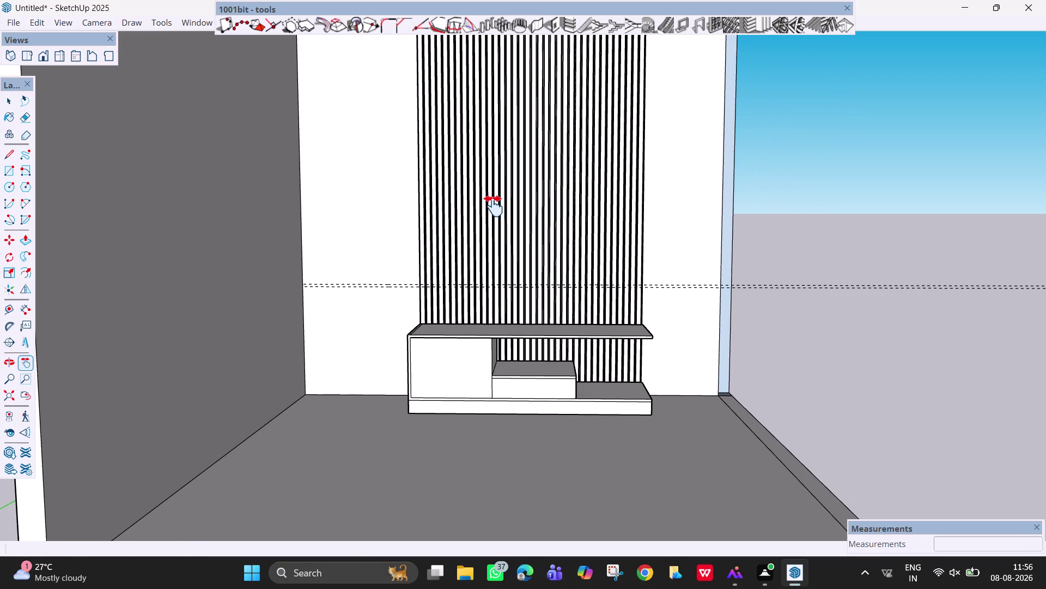
key(h)
drag(494, 206, 521, 260)
middle_drag(521, 261, 535, 261)
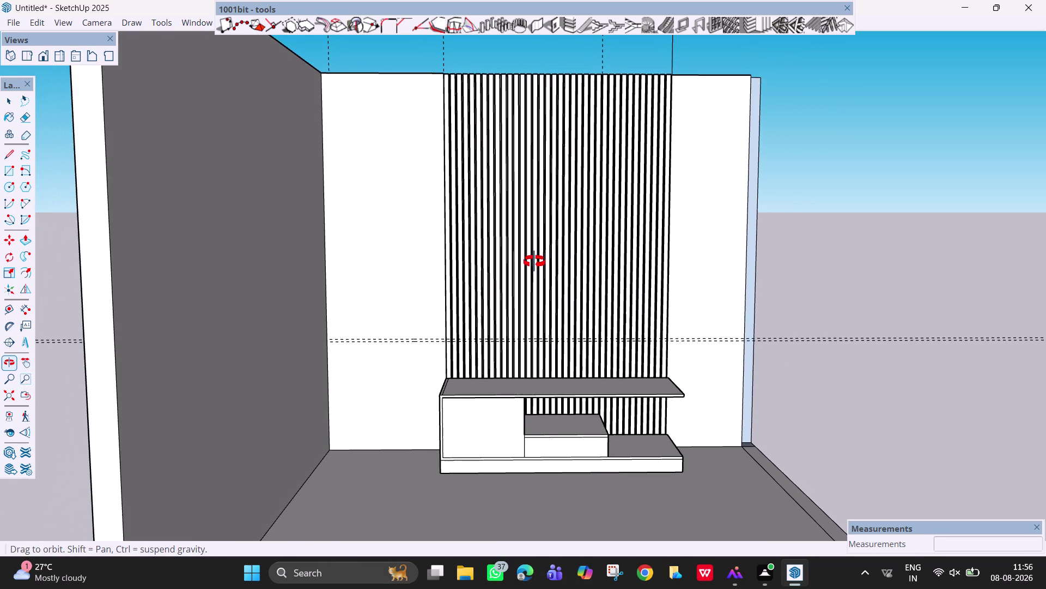
middle_drag(535, 262, 532, 259)
Place a 20 mm guide from the wall's left edge, then undo it.
key(t)
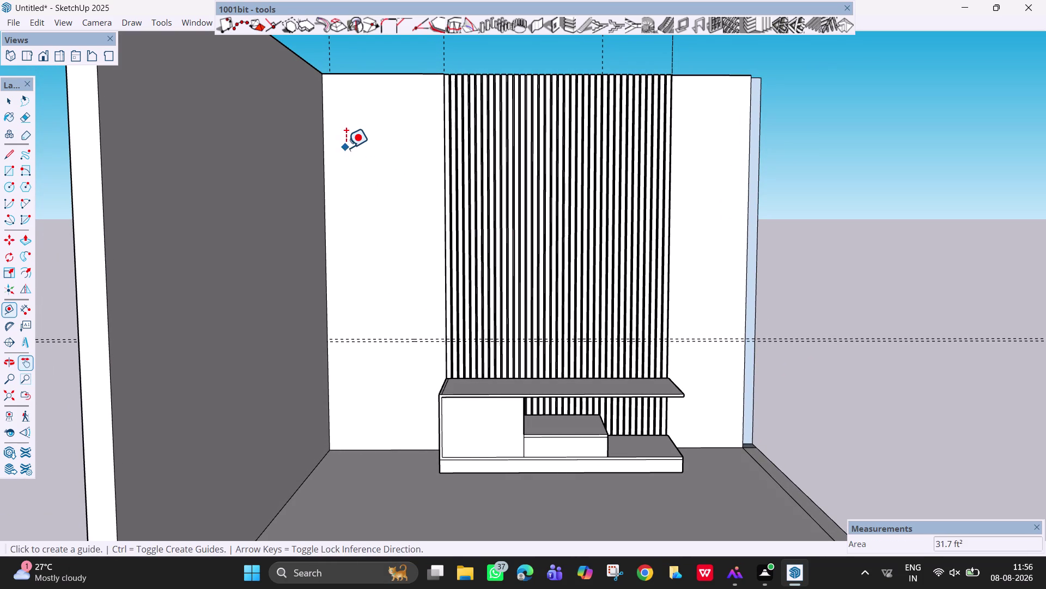
click(326, 146)
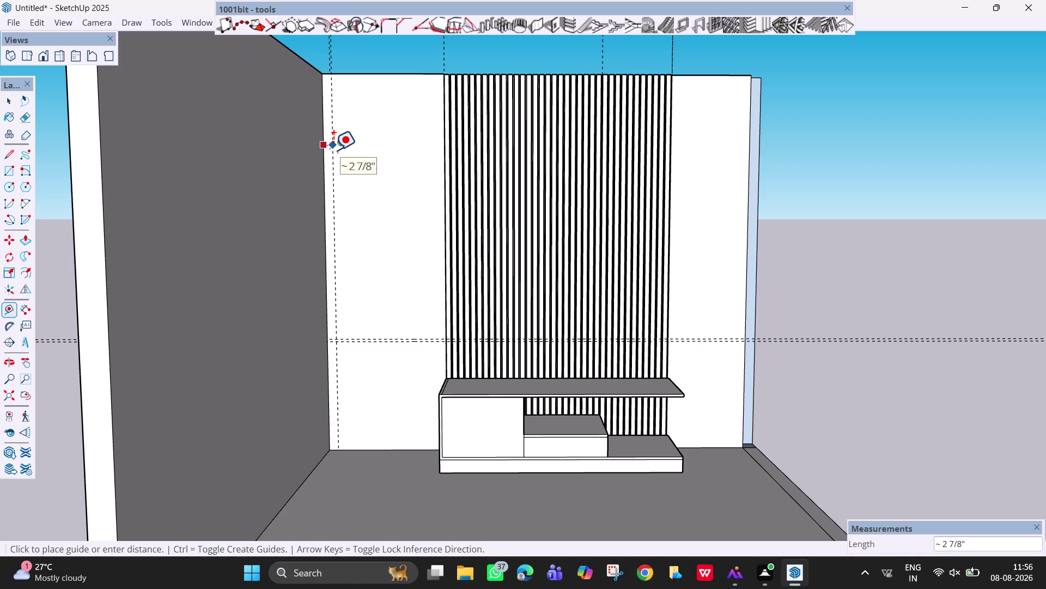
text(20mm)
key(Return)
key(Escape)
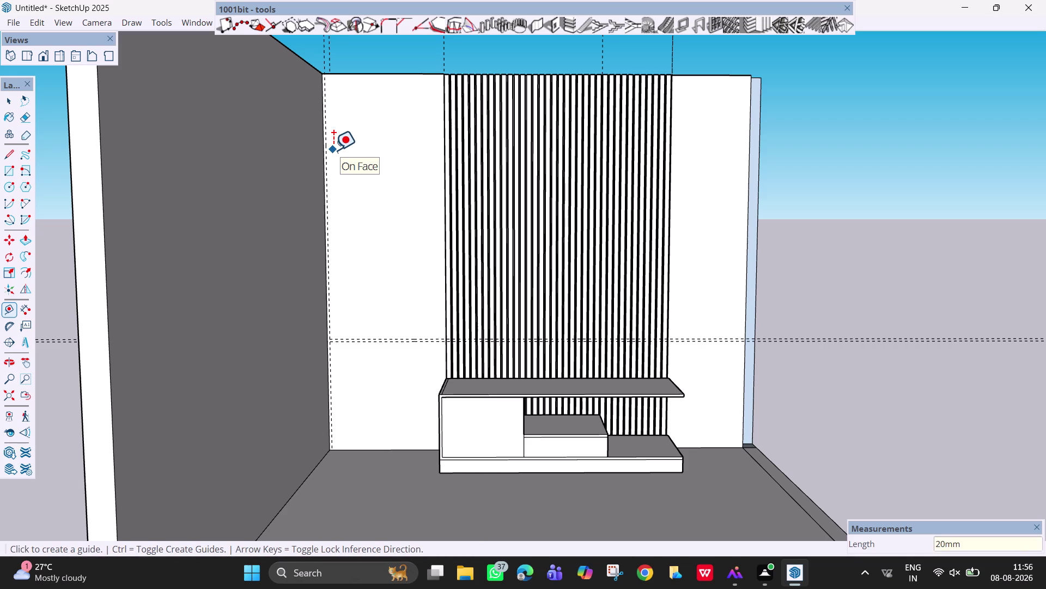
key(ctrl+z)
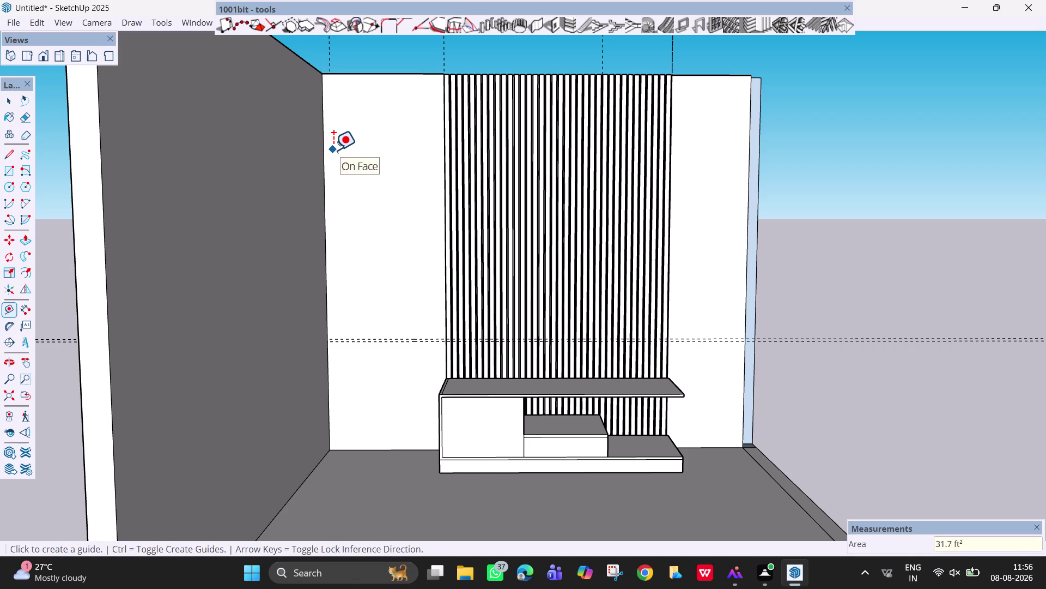
Place a guide 50 mm in from the wall's left edge.
click(322, 146)
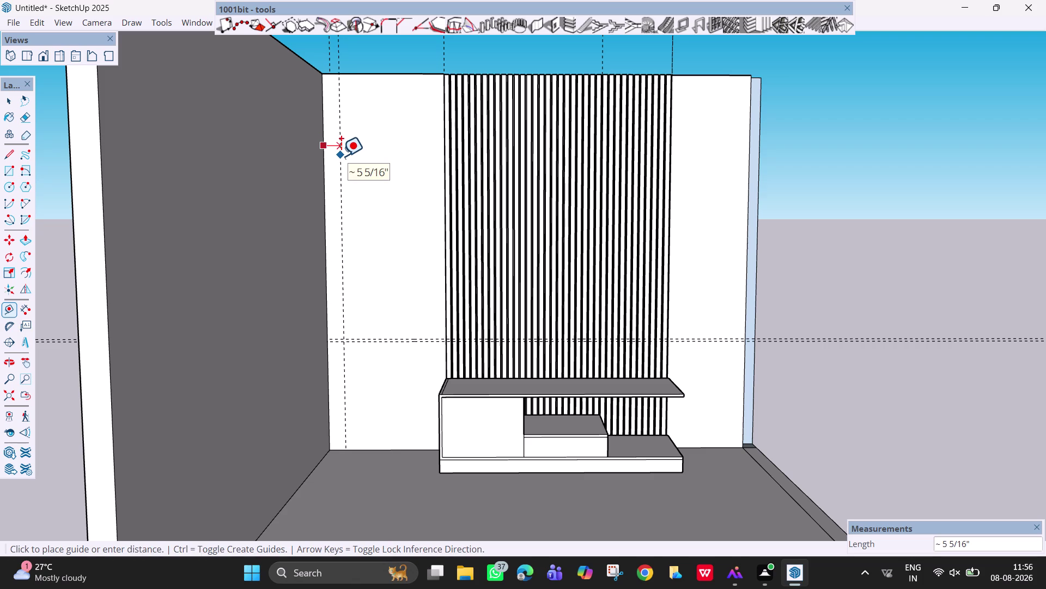
text(50n)
key(BackSpace)
text(m)
text(m)
key(Return)
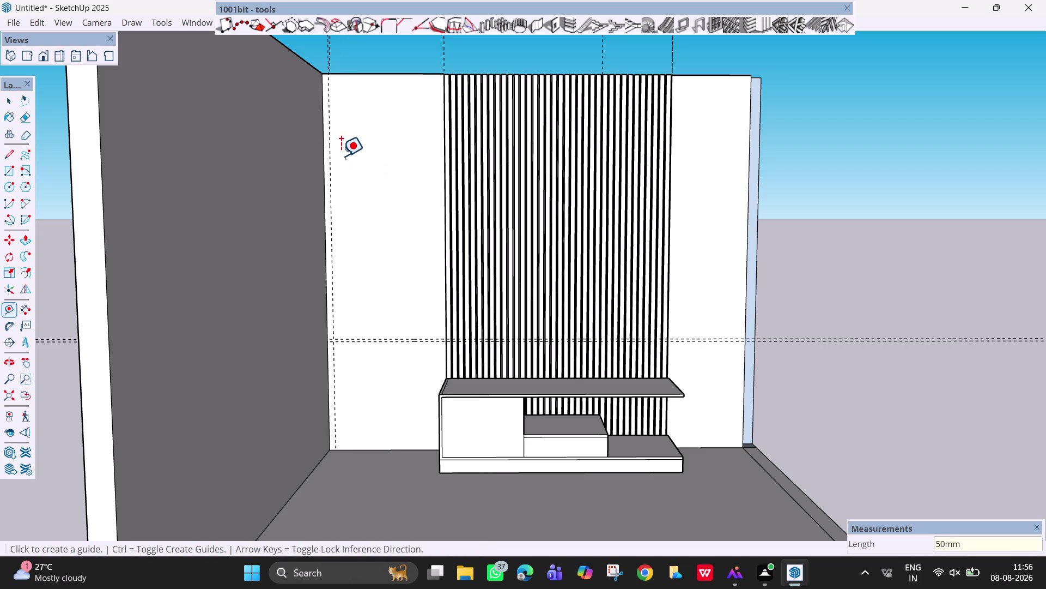
Add horizontal guides 1' below the wall's top edge and 2' below that guide.
click(361, 74)
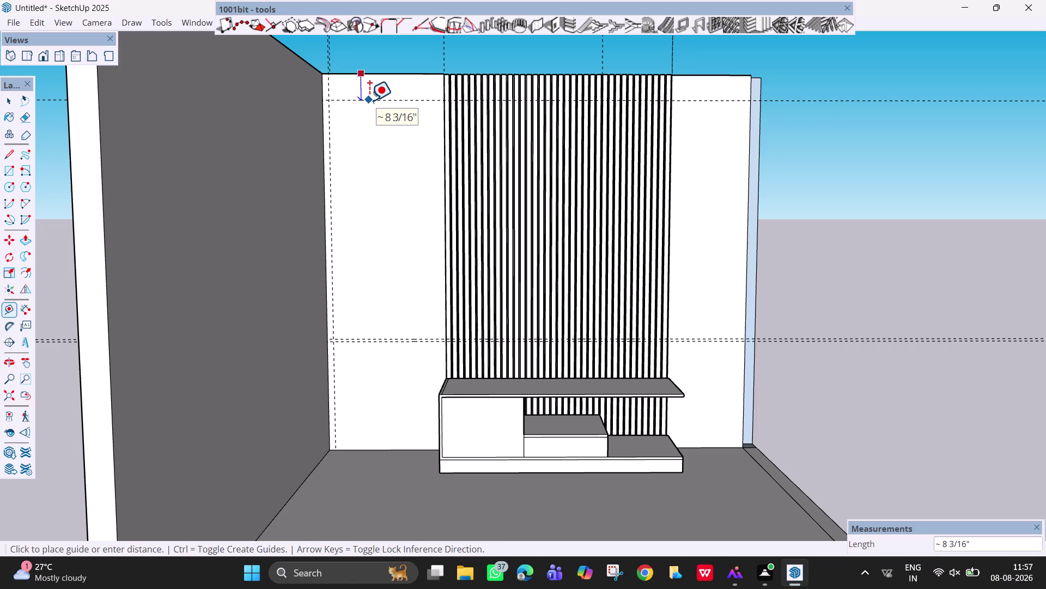
text(1')
key(Return)
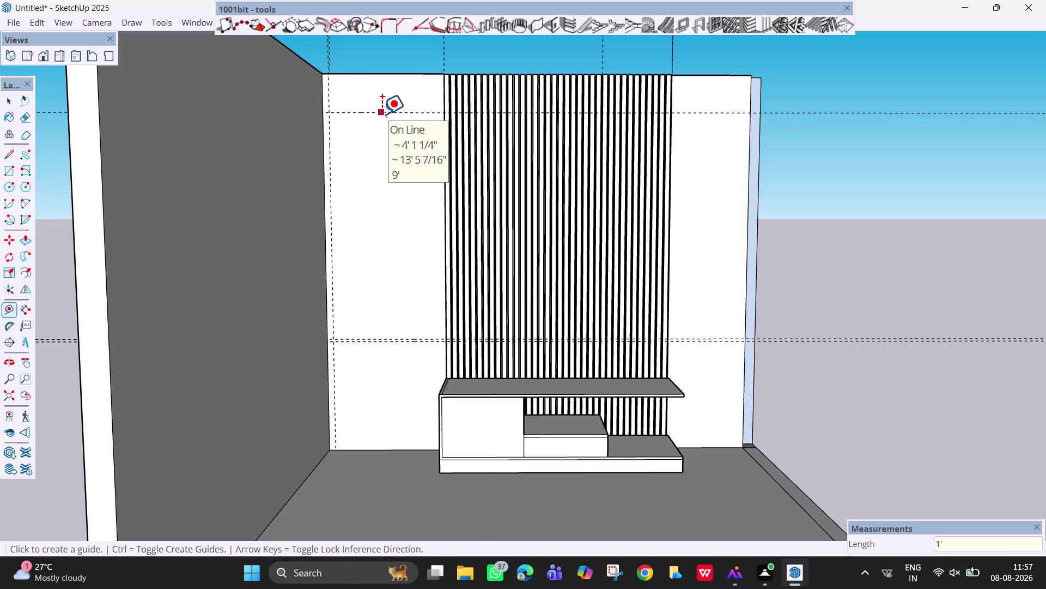
click(382, 114)
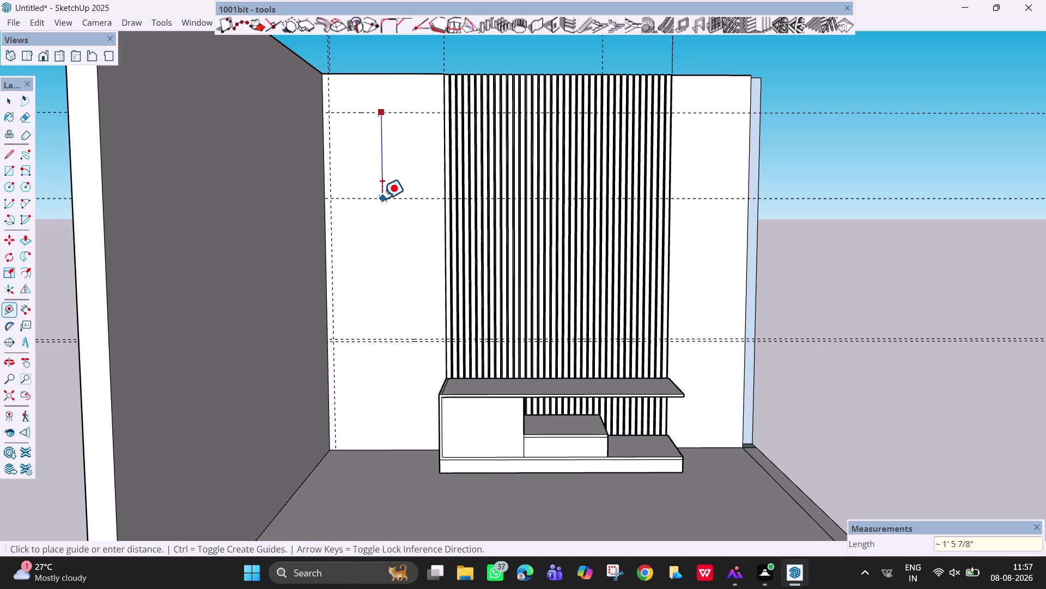
text(1')
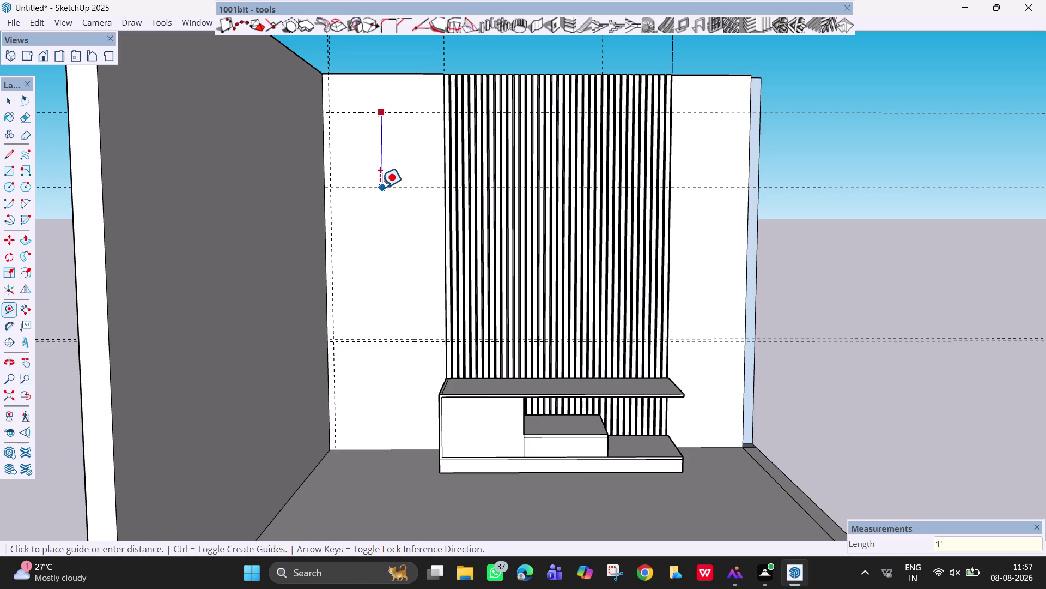
text(6")
key(BackSpace)
key(BackSpace)
key(BackSpace)
key(BackSpace)
text(2')
key(Return)
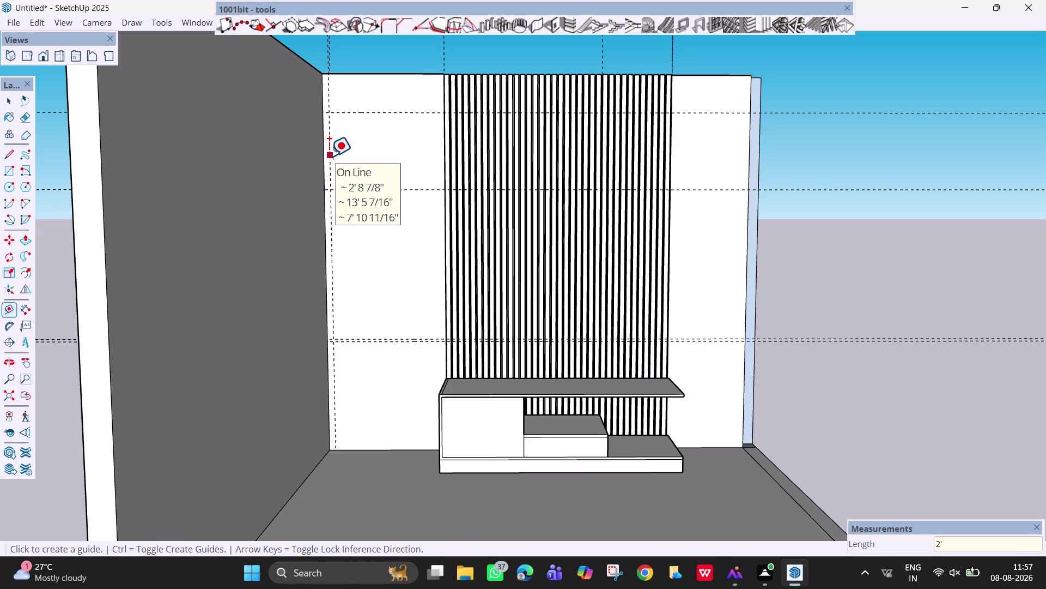
Place vertical guides 2' and 3' in from the wall's left edge.
click(329, 156)
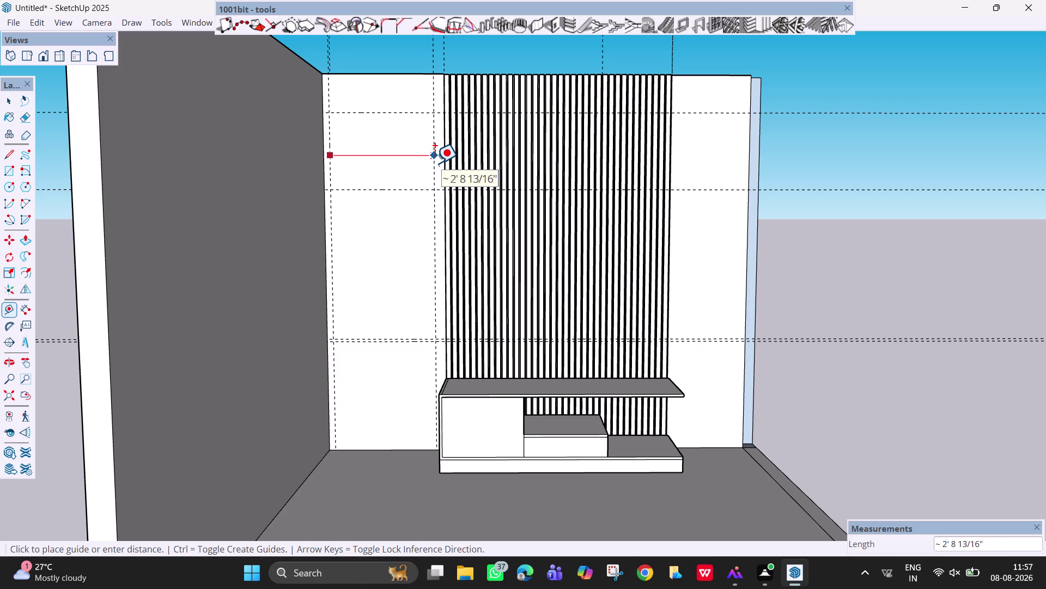
text(2)
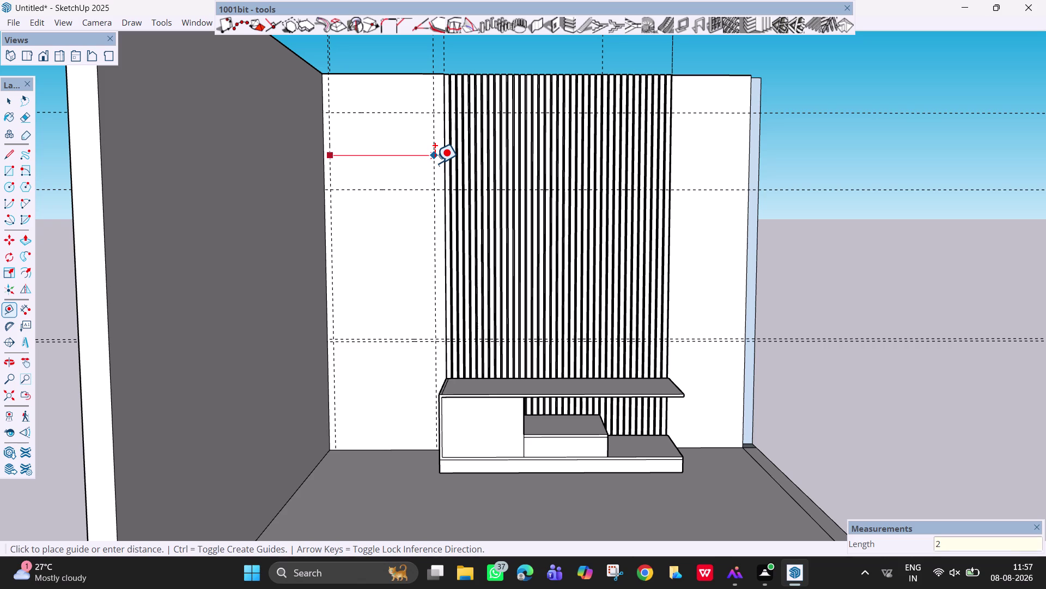
text(')
key(Return)
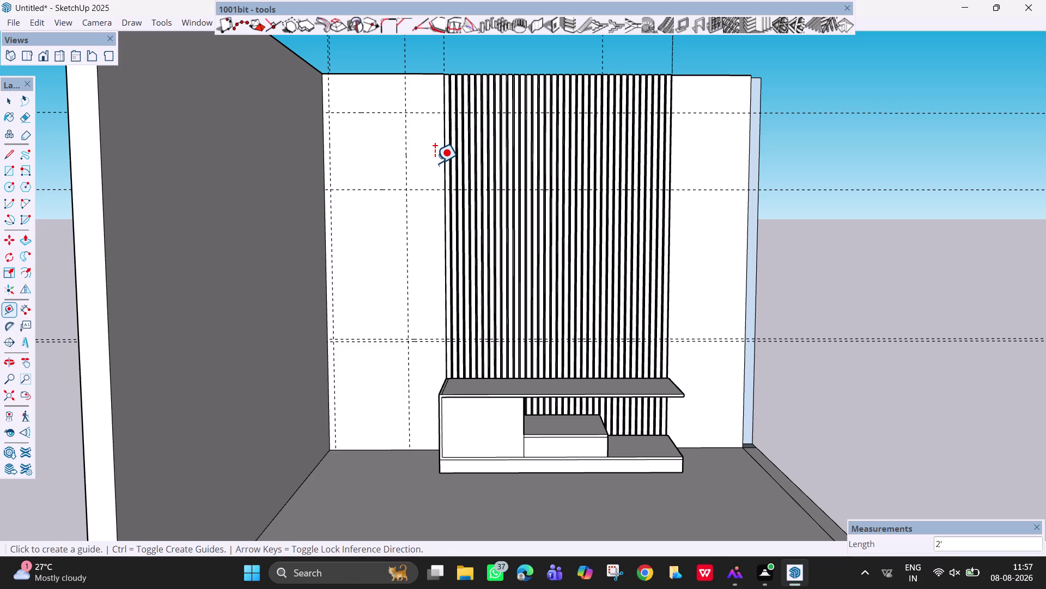
key(ctrl+z)
click(332, 137)
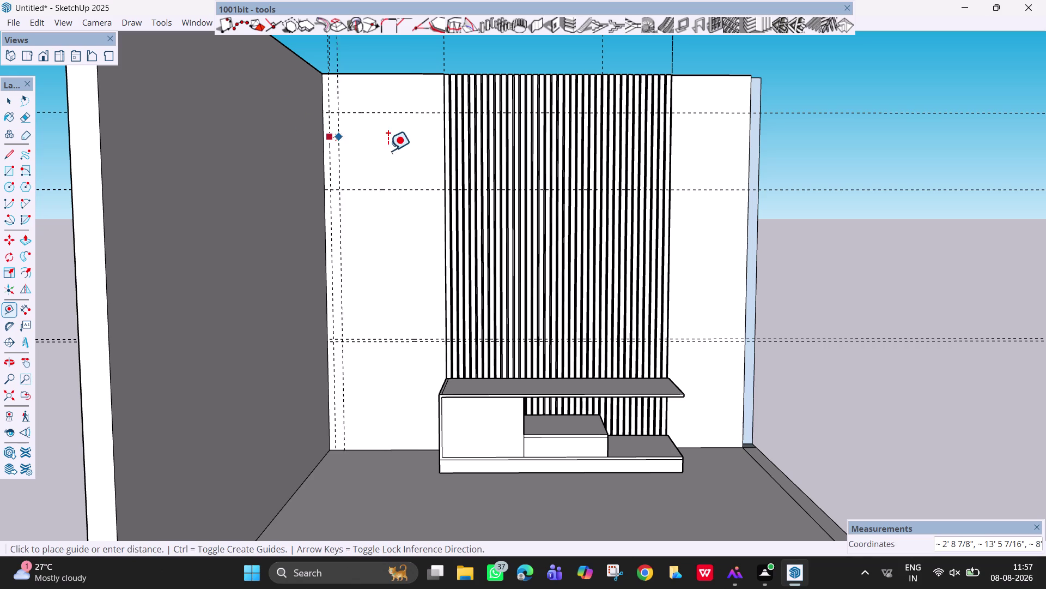
text(3)
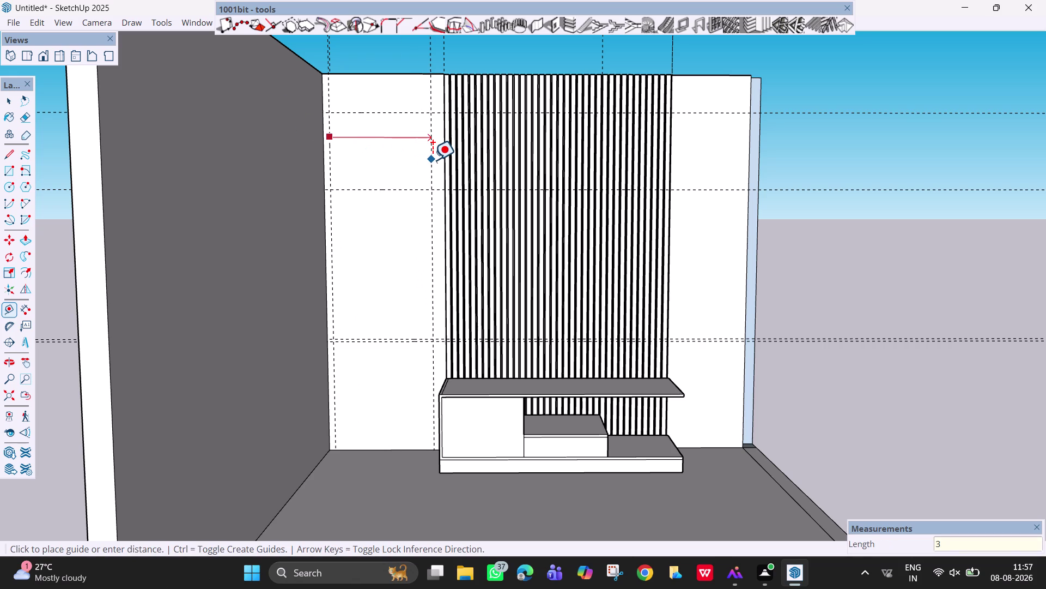
text(')
key(Return)
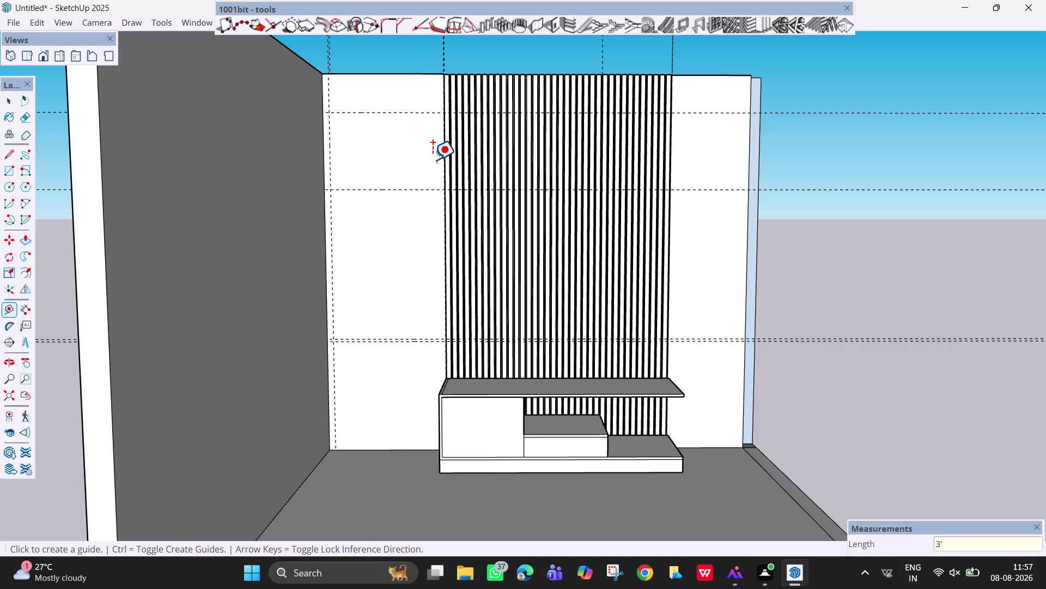
click(443, 165)
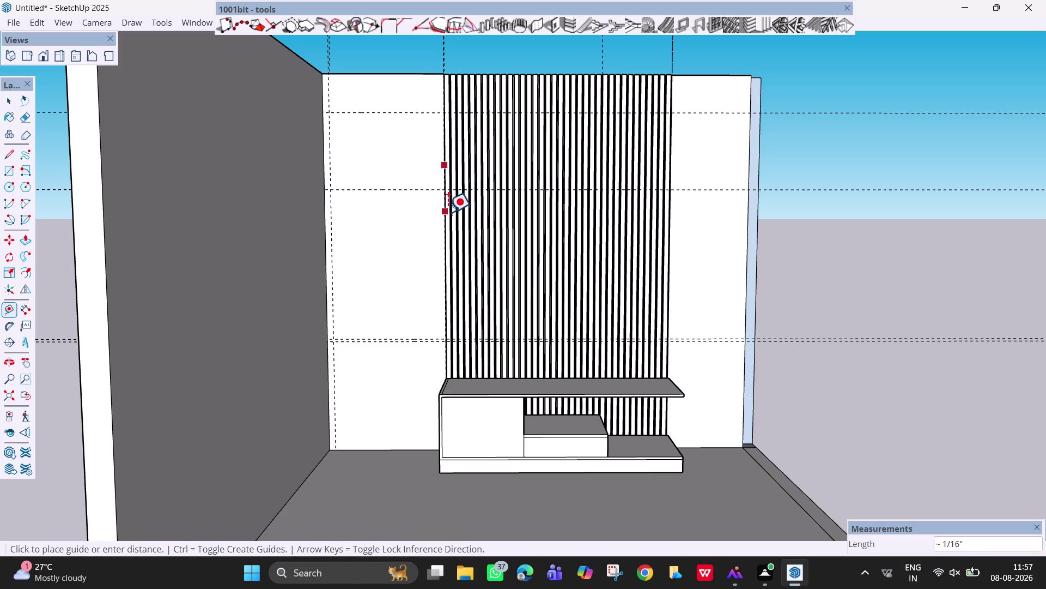
scroll(up, 3)
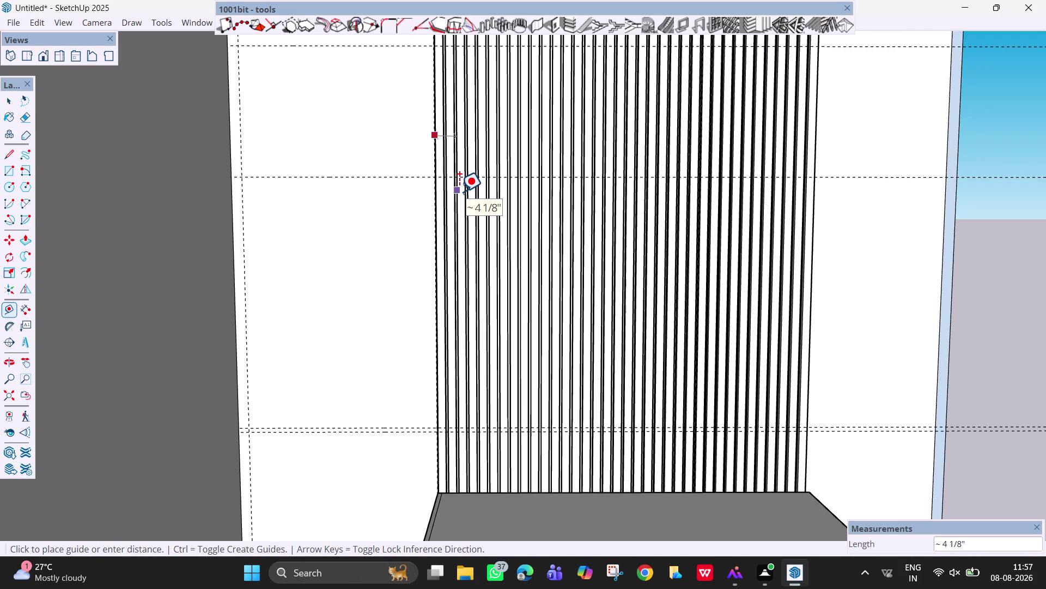
Set a 1' guide beside the slats, then zoom out to the whole wall and cabinet.
key(Right)
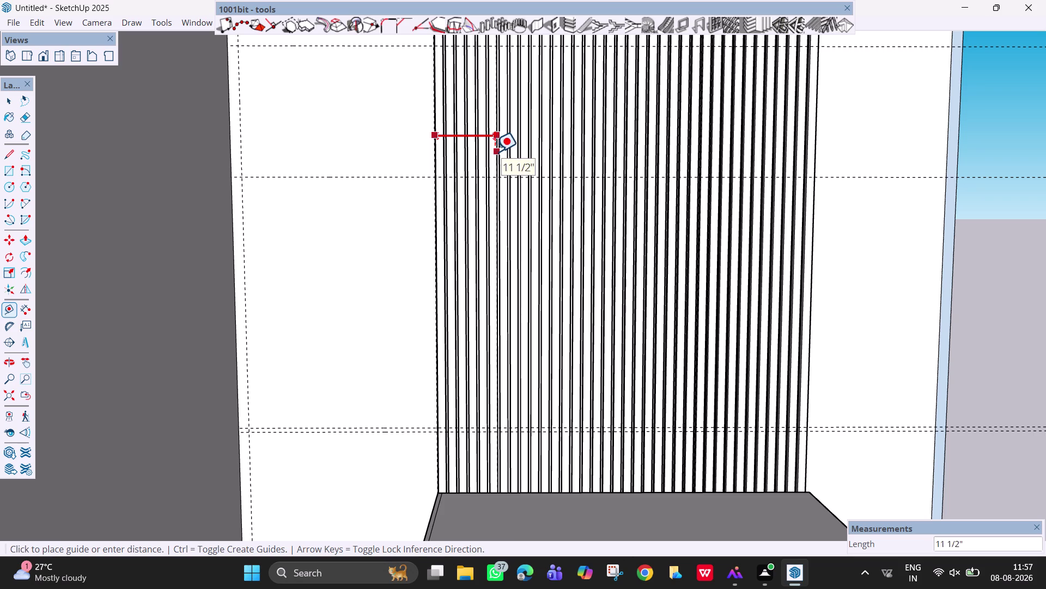
scroll(up, 3)
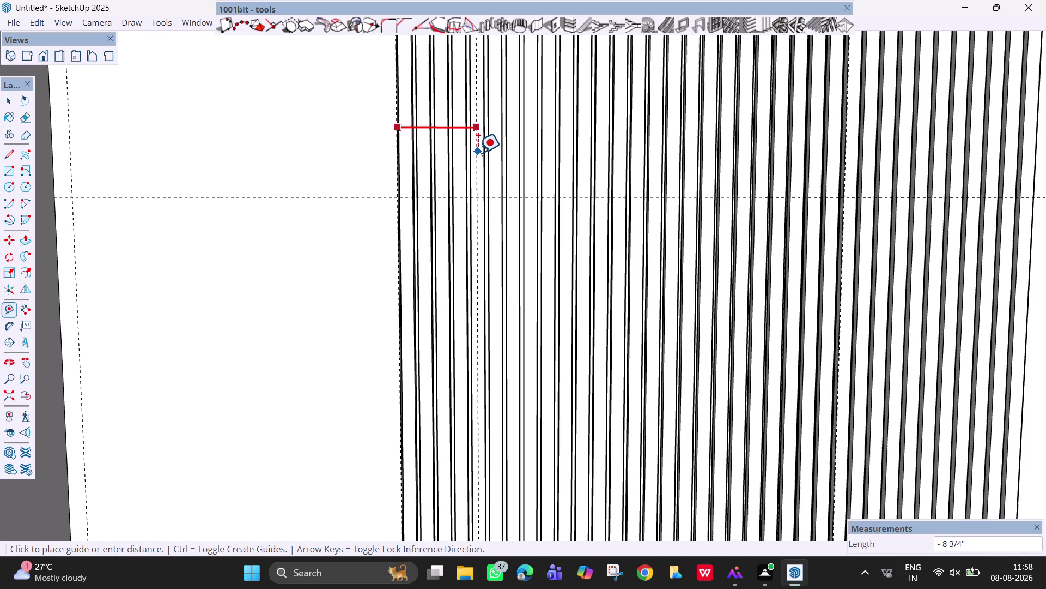
text(1)
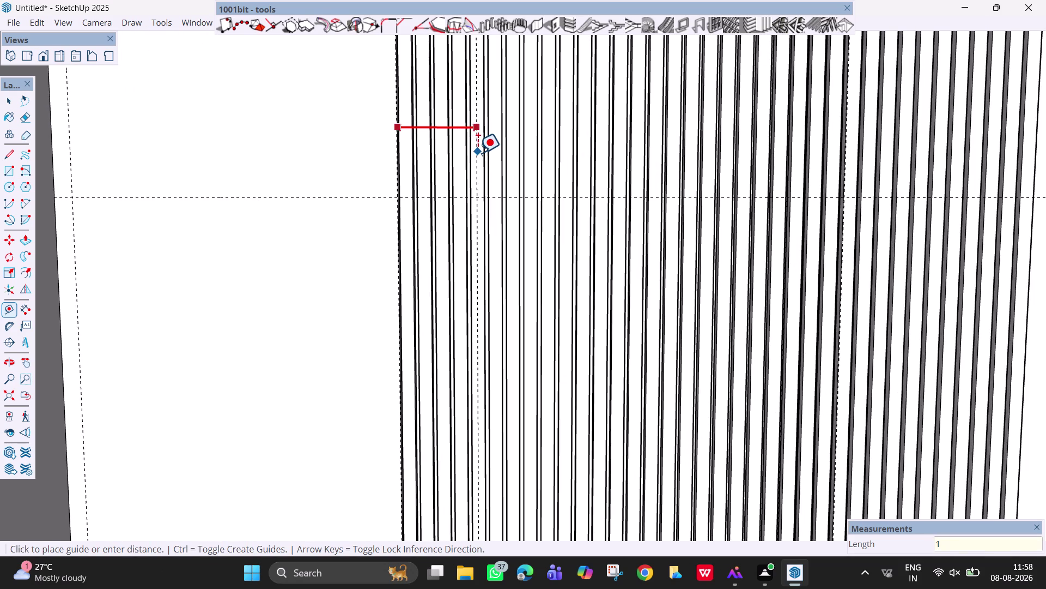
text(')
key(Return)
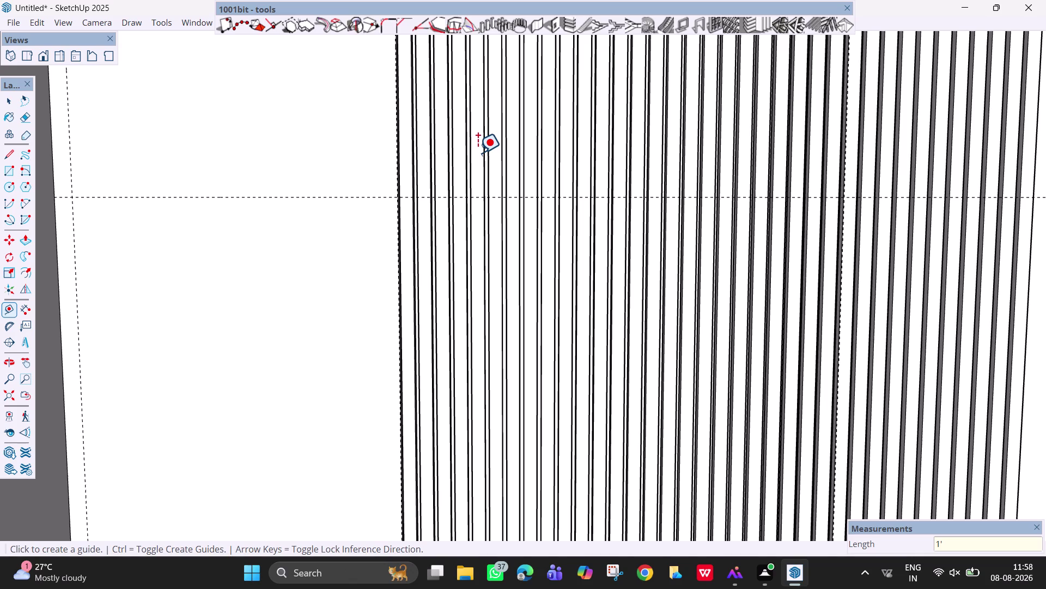
scroll(down, 3)
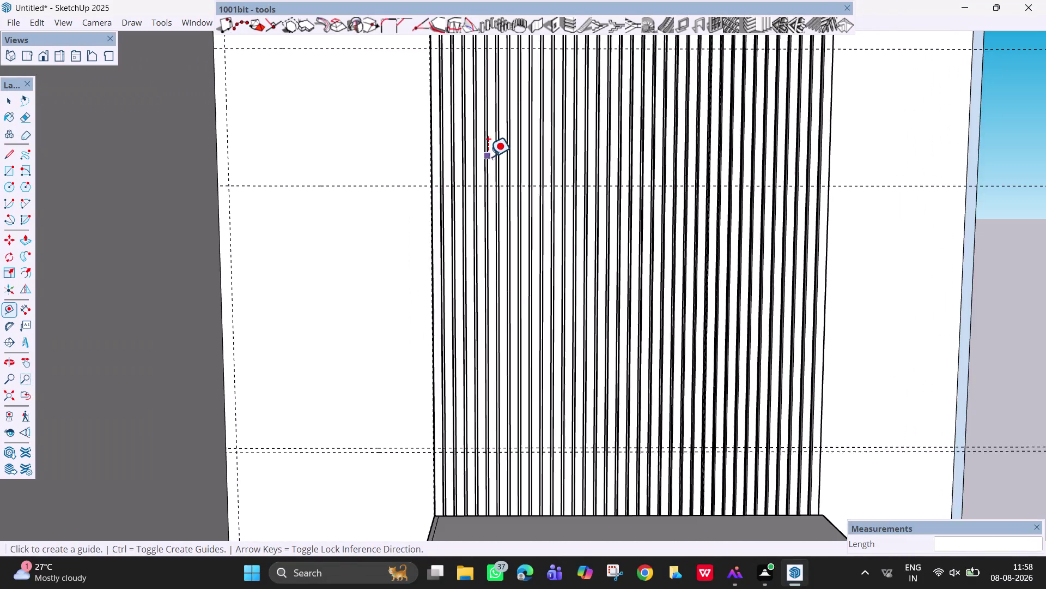
scroll(down, 3)
middle_drag(485, 116, 488, 200)
Orbit above the cabinet and place a guide 1' from the slatted panel's left edge.
key(e)
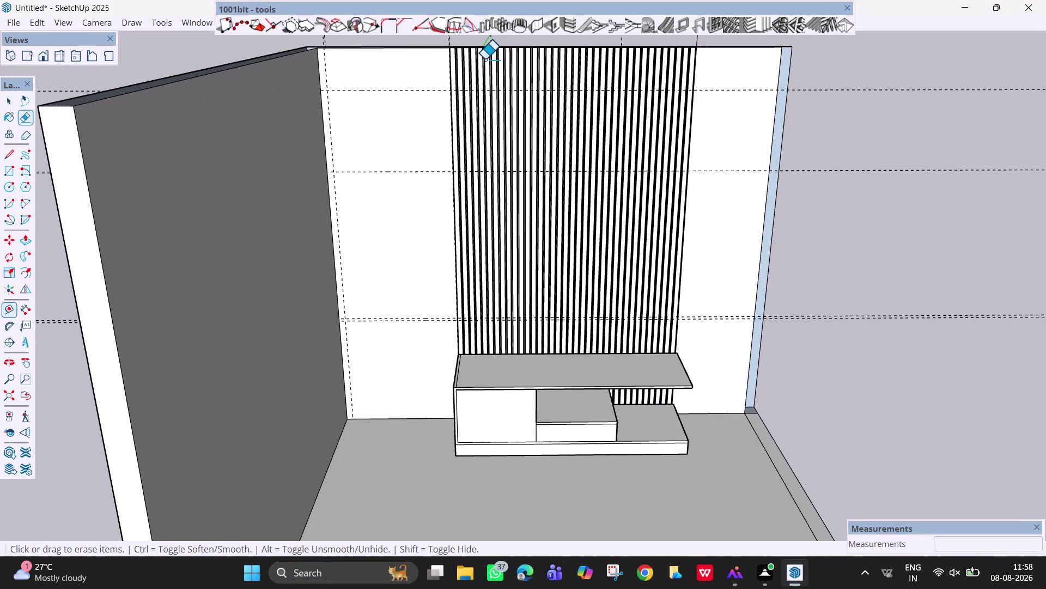
middle_drag(495, 93, 497, 158)
drag(491, 42, 486, 42)
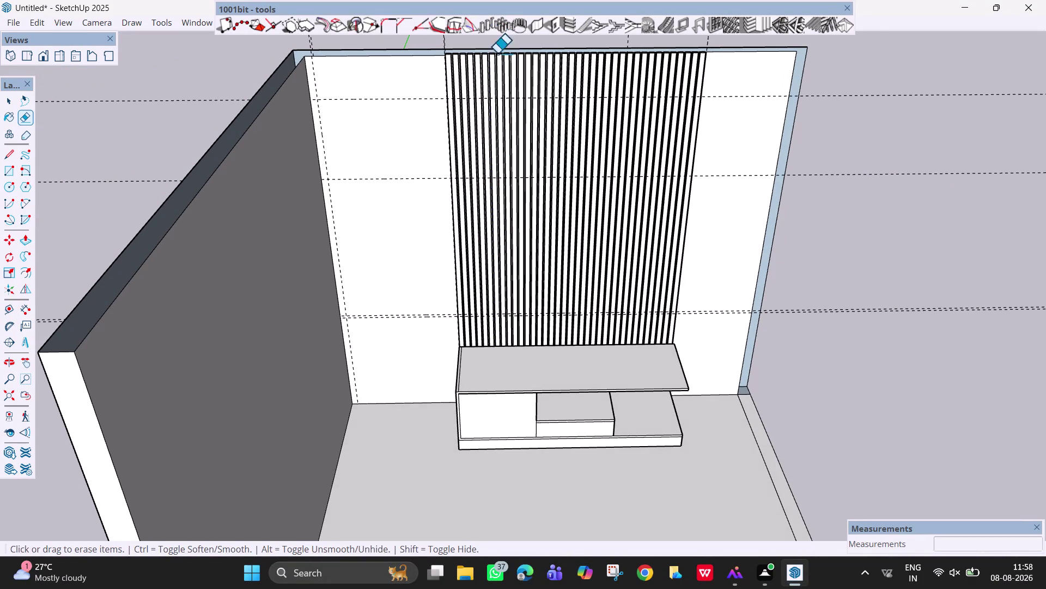
scroll(up, 3)
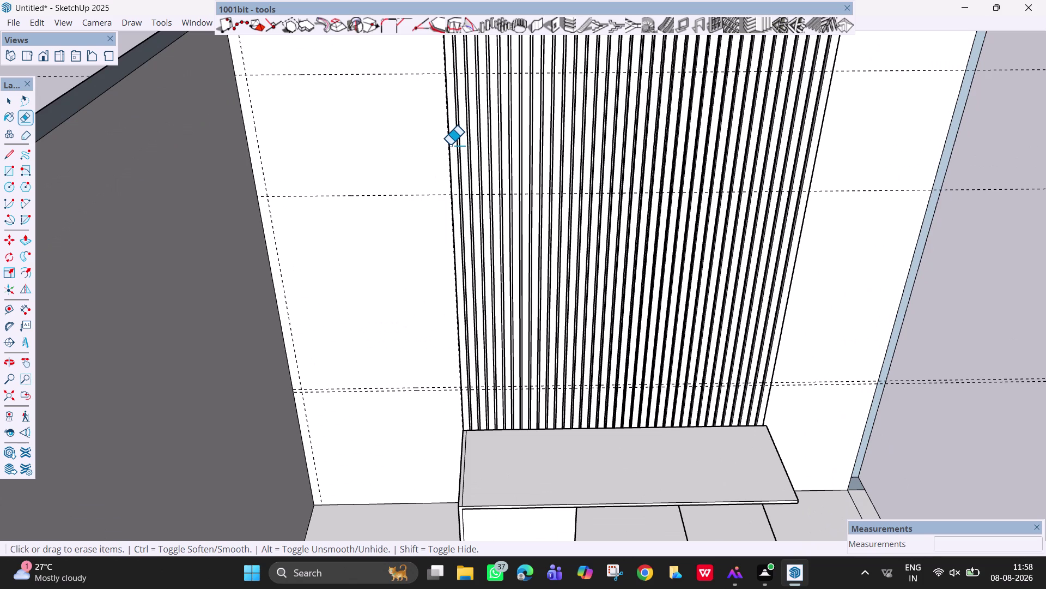
key(t)
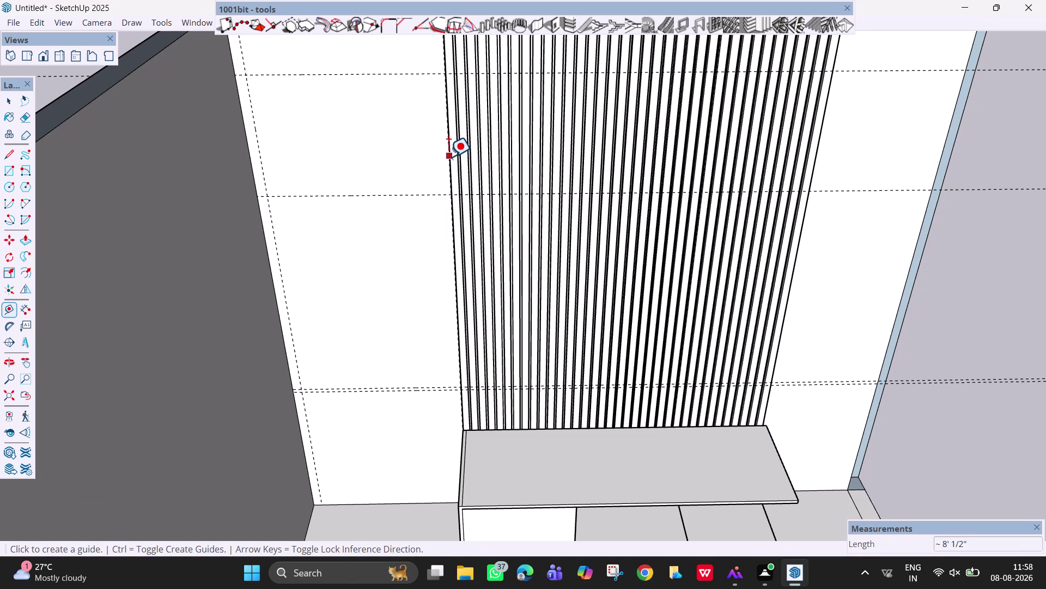
click(448, 157)
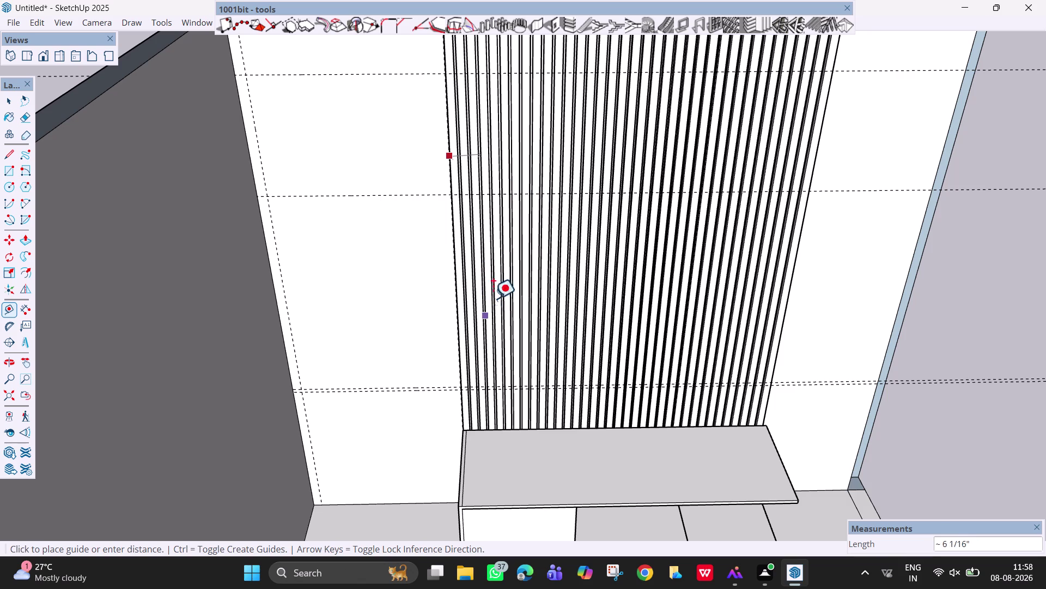
middle_drag(526, 182, 513, 279)
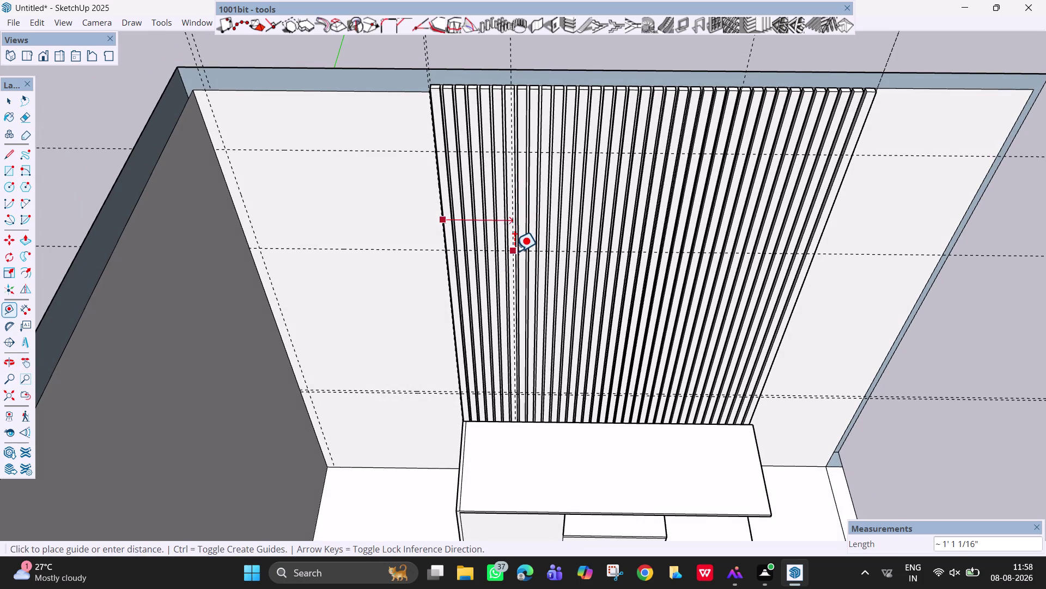
text(1')
key(Return)
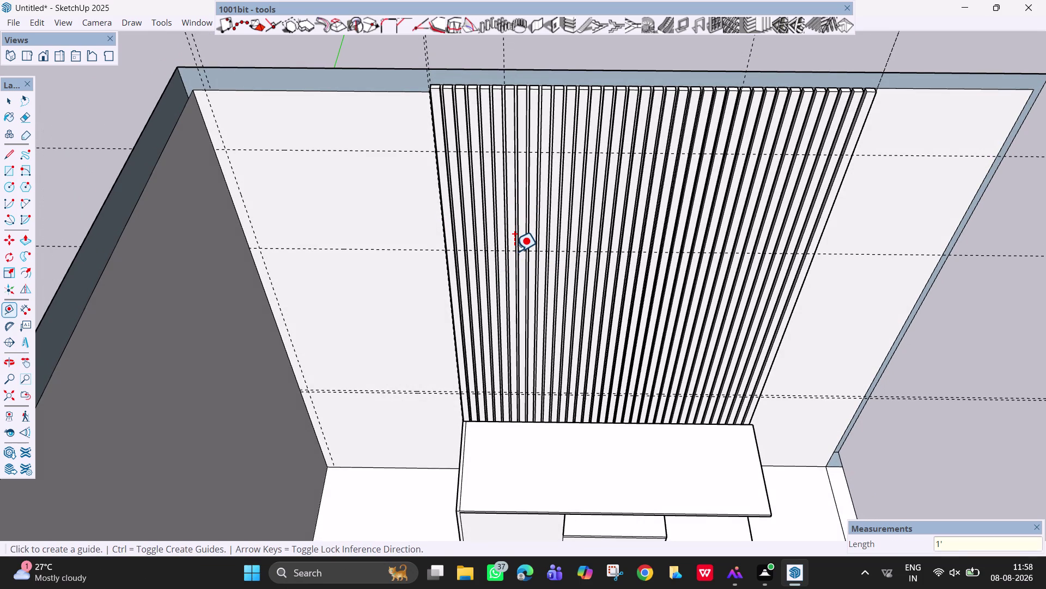
Erase near the wall top and zoom in on the slats' top-left corner.
middle_drag(514, 114, 518, 244)
key(e)
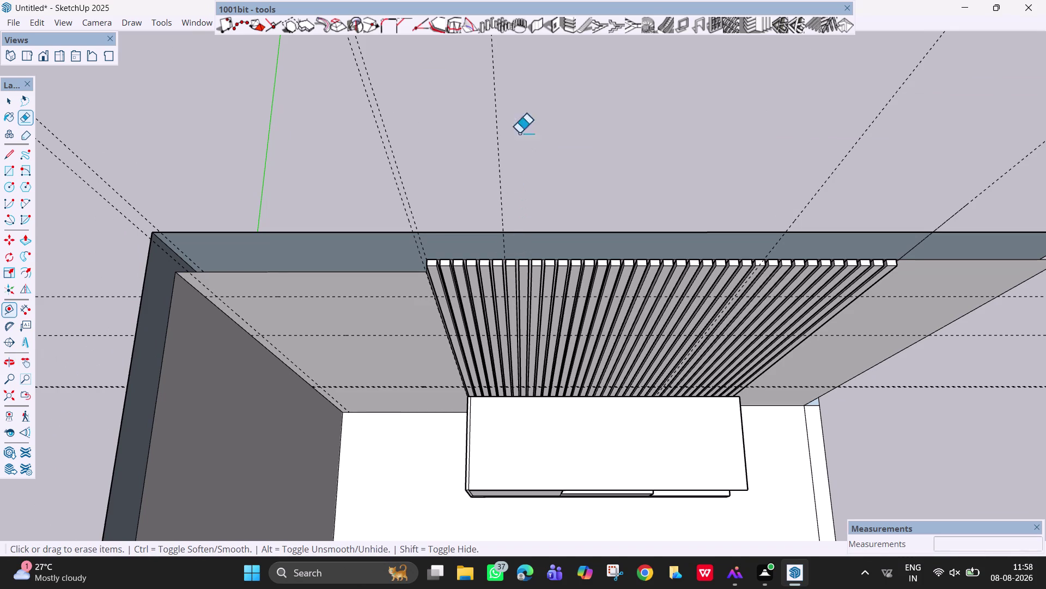
drag(519, 132, 469, 107)
middle_drag(479, 368, 480, 282)
scroll(up, 3)
scroll(up, 3)
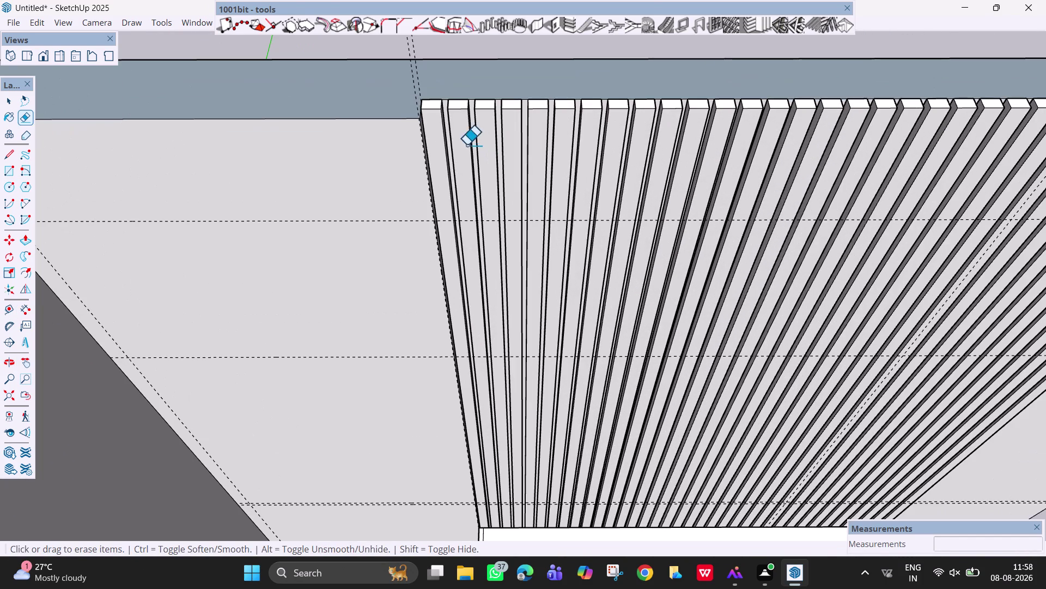
middle_drag(433, 102, 427, 86)
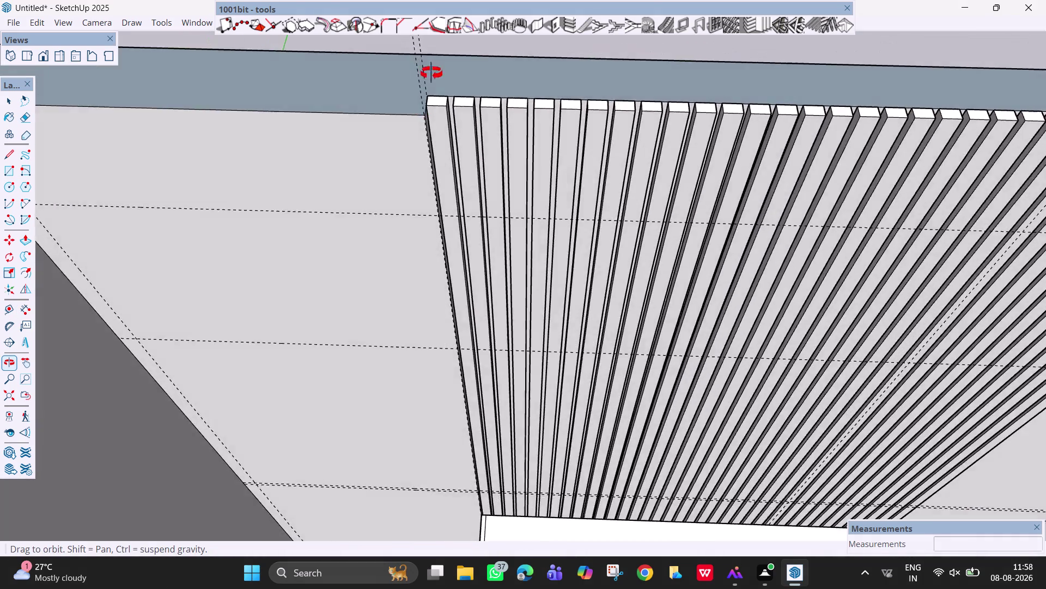
middle_drag(427, 86, 400, 80)
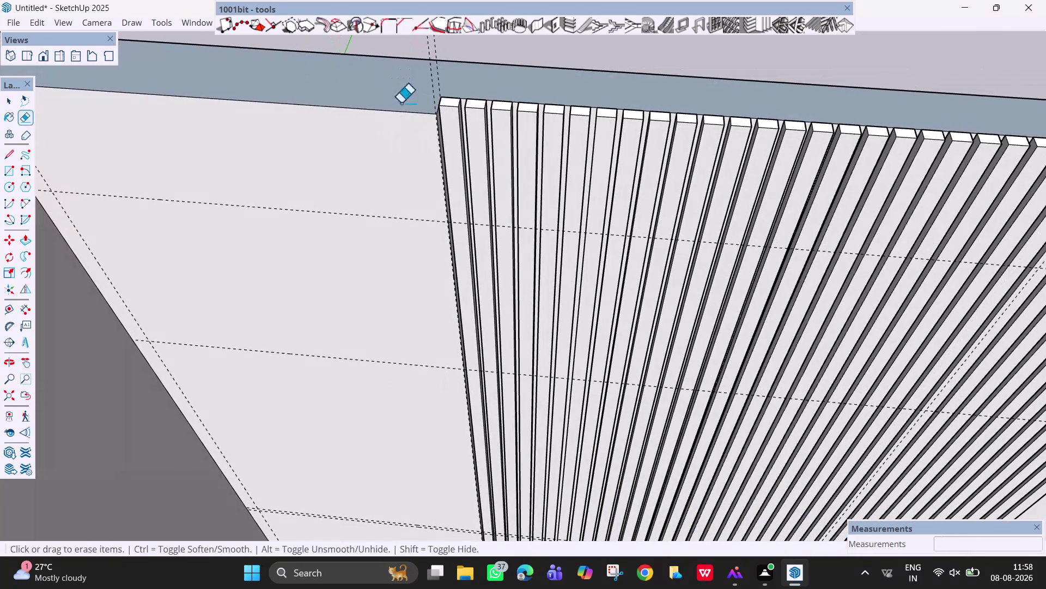
Place another guide 1' in from the slats' left edge.
key(t)
click(435, 134)
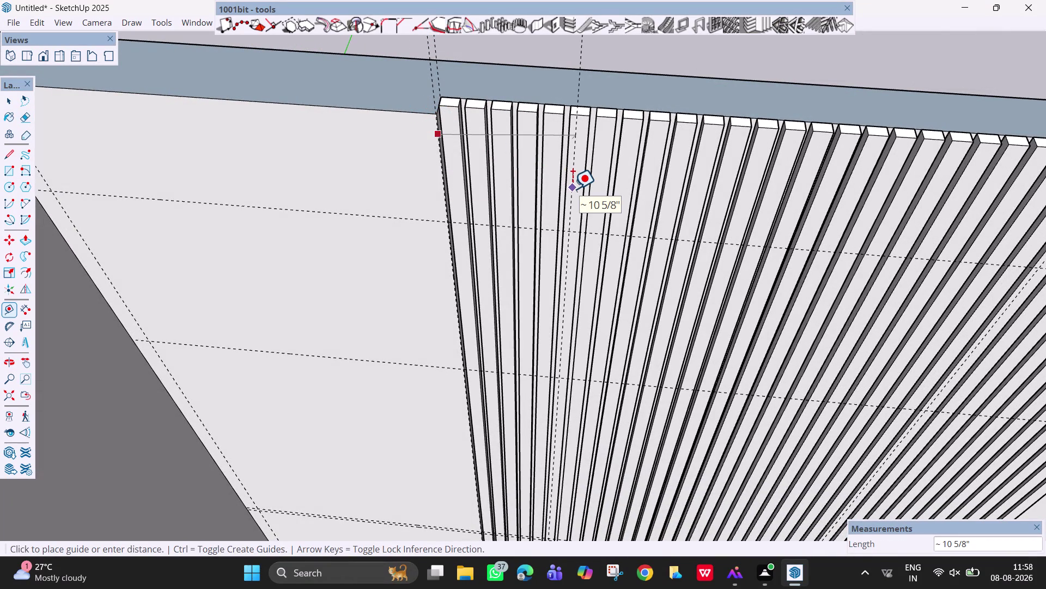
text(1')
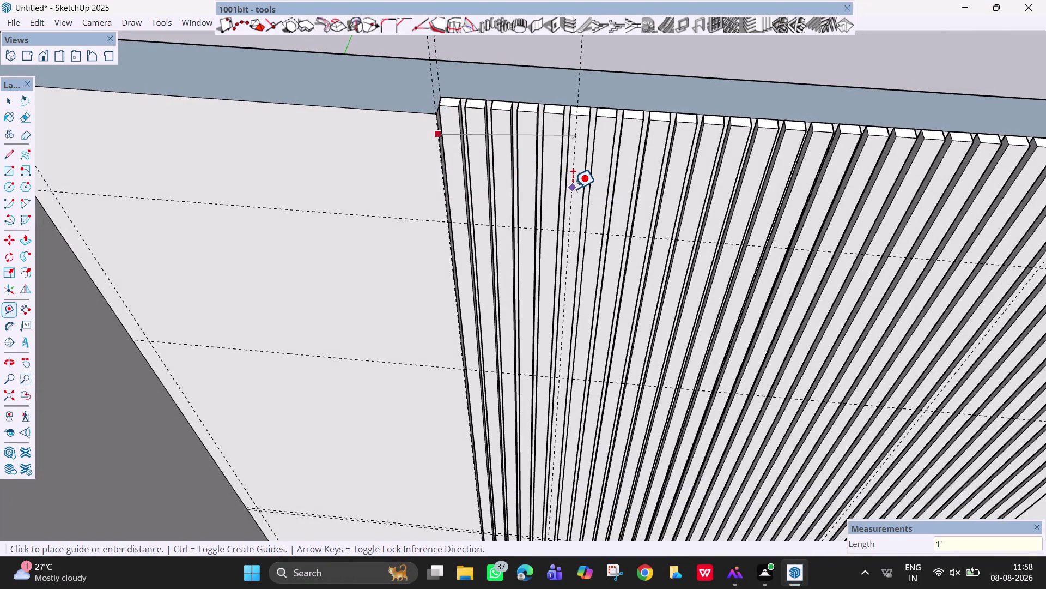
key(Return)
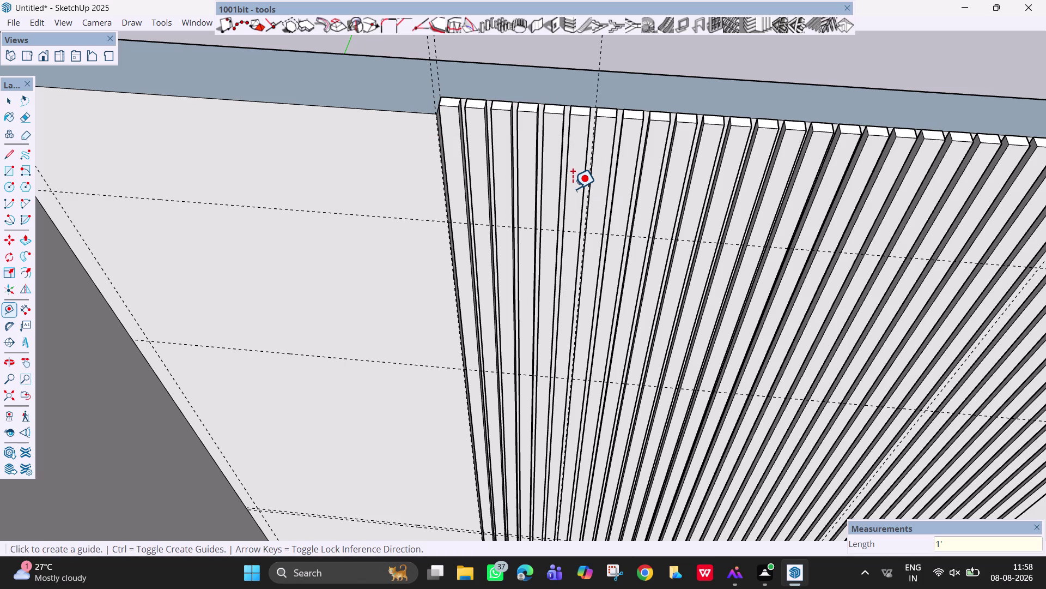
scroll(up, 3)
scroll(down, 3)
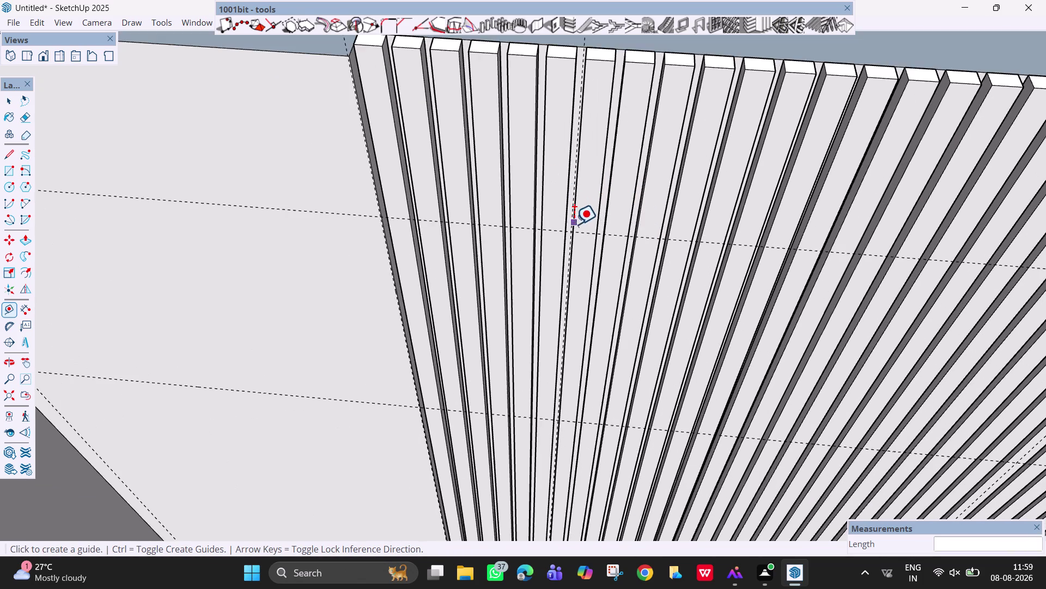
Orbit and pan to a straight-on front view of the upper wall.
middle_drag(574, 224, 599, 129)
scroll(down, 3)
middle_drag(599, 396, 599, 336)
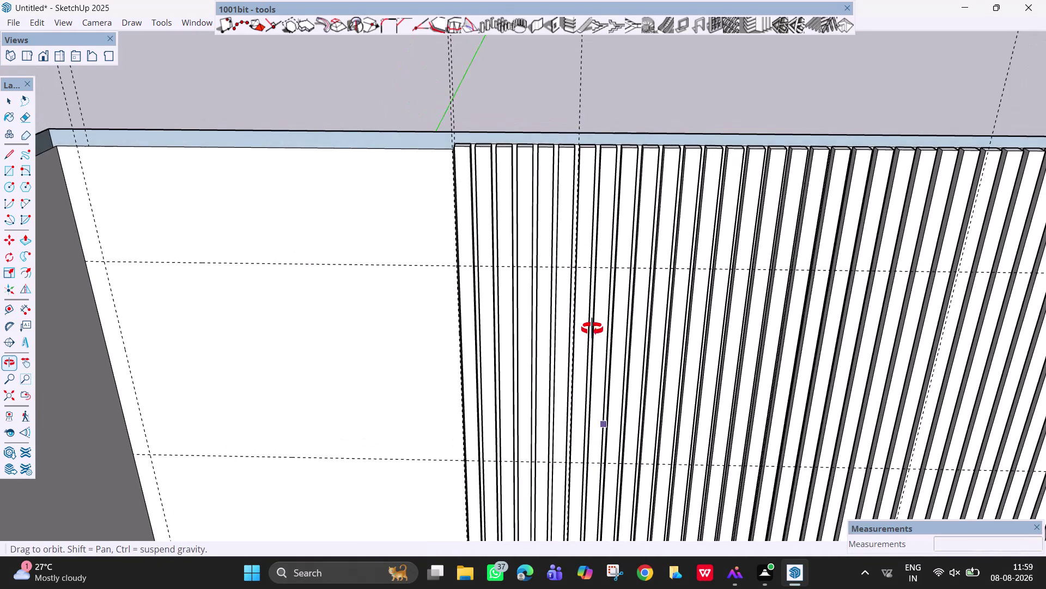
middle_drag(598, 336, 568, 273)
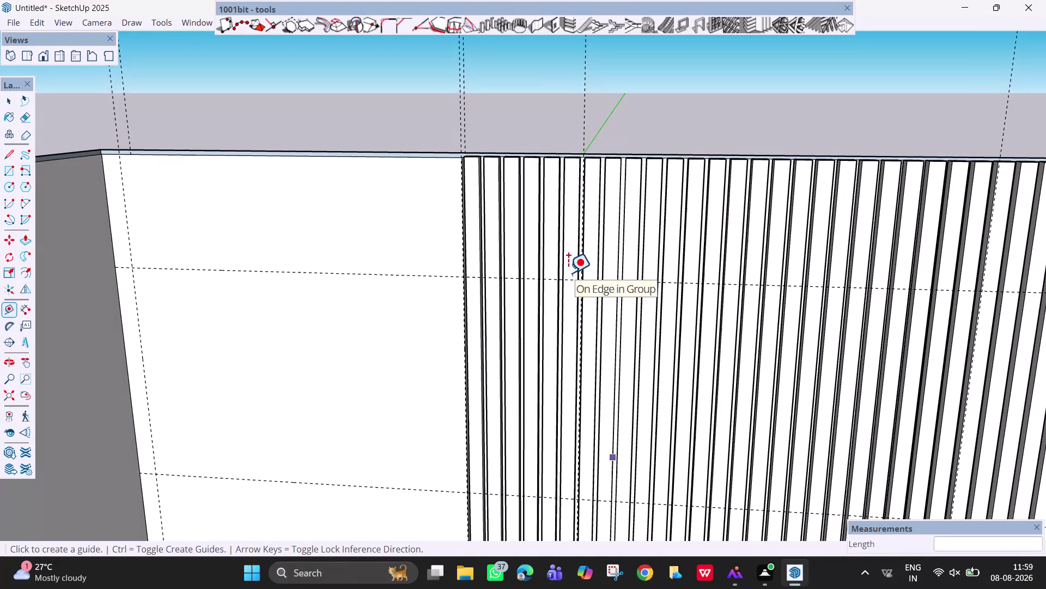
scroll(down, 3)
middle_drag(657, 375, 640, 303)
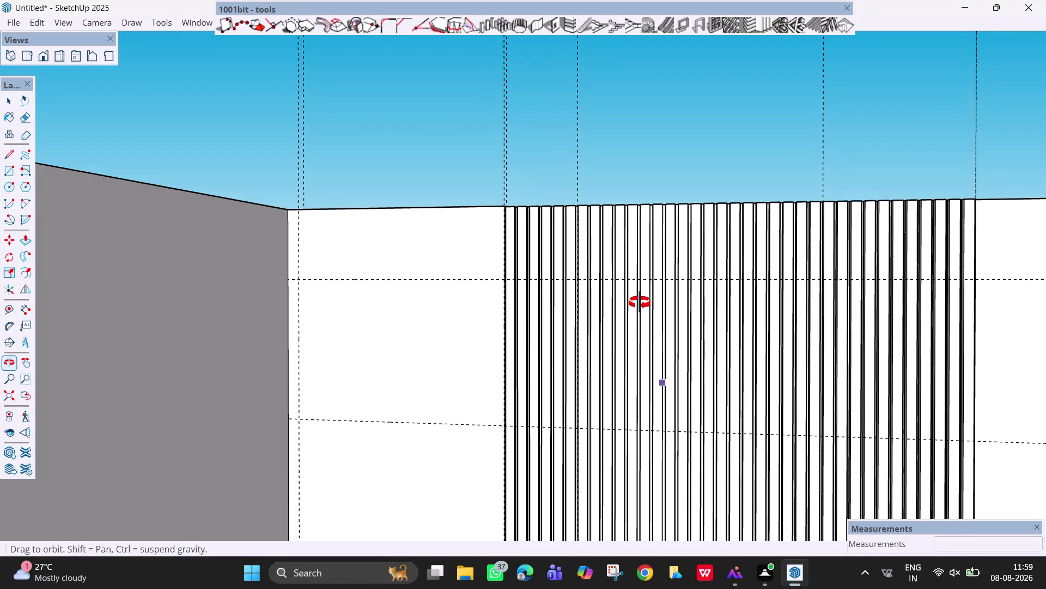
middle_drag(640, 302, 669, 297)
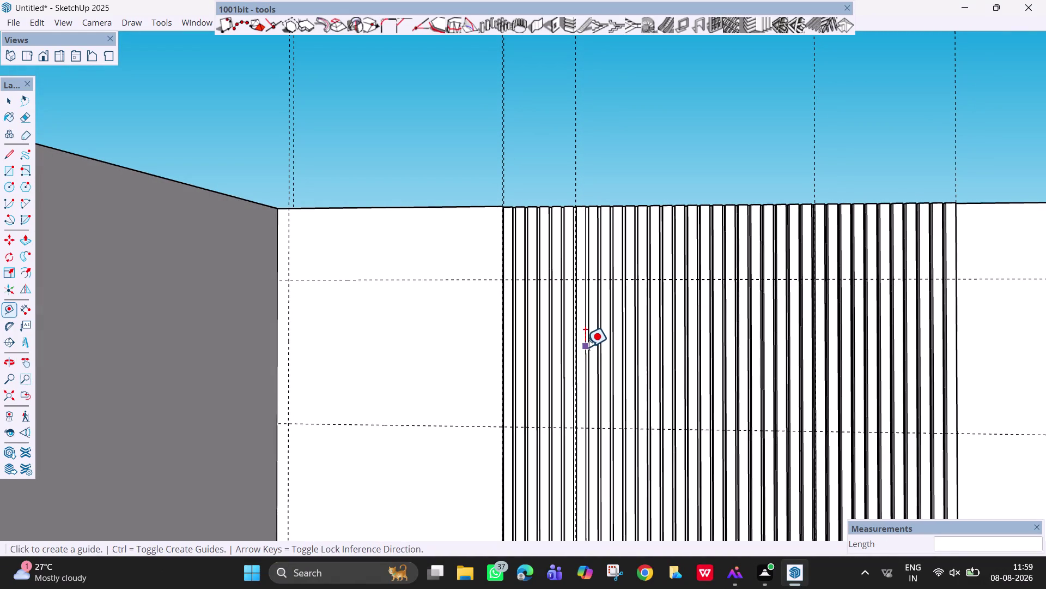
scroll(down, 3)
key(h)
drag(639, 467, 595, 297)
click(593, 279)
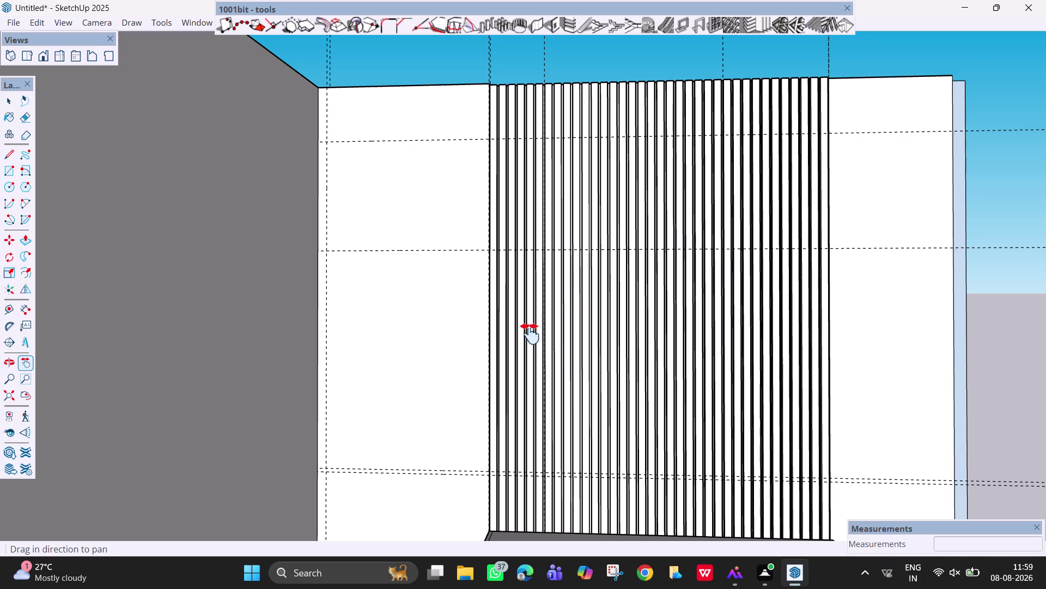
Draw a 4' by 2' rectangle starting at the guide crossing near the left wall.
key(r)
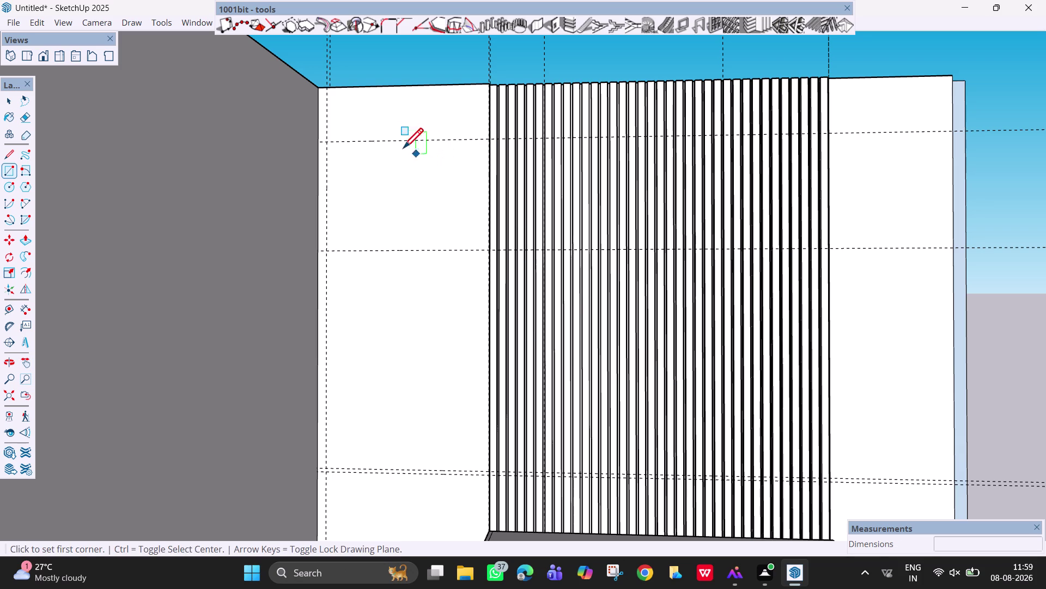
click(327, 145)
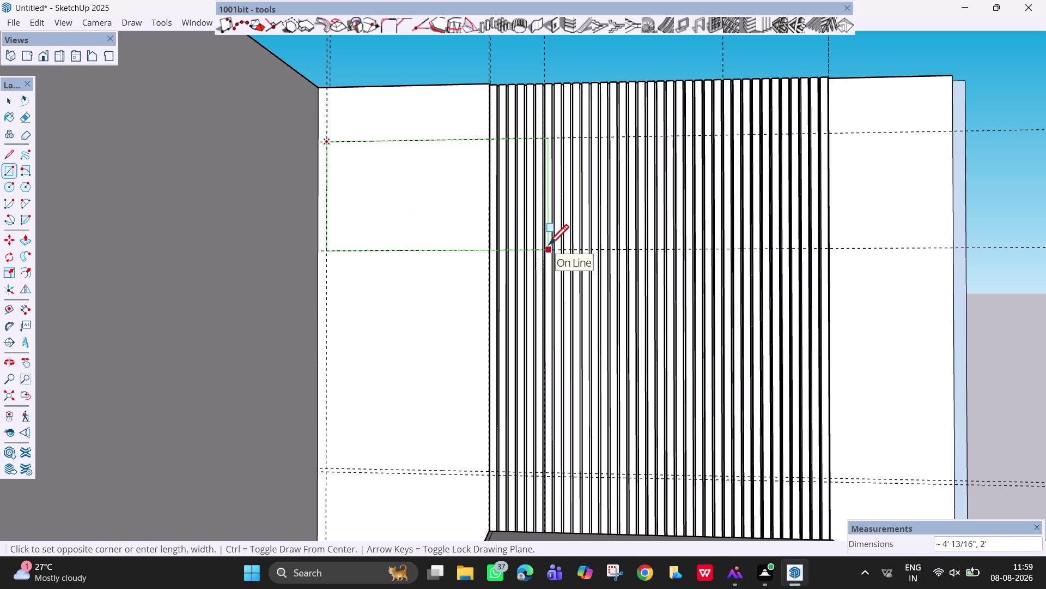
key(Left)
scroll(up, 3)
scroll(up, 3)
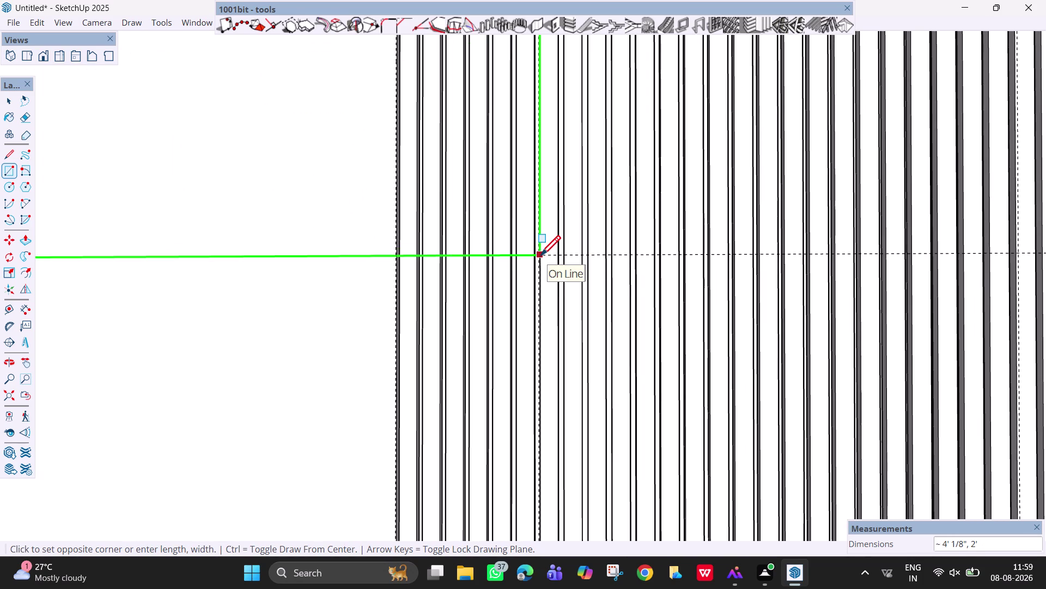
text(4',)
text(2')
key(Return)
scroll(down, 3)
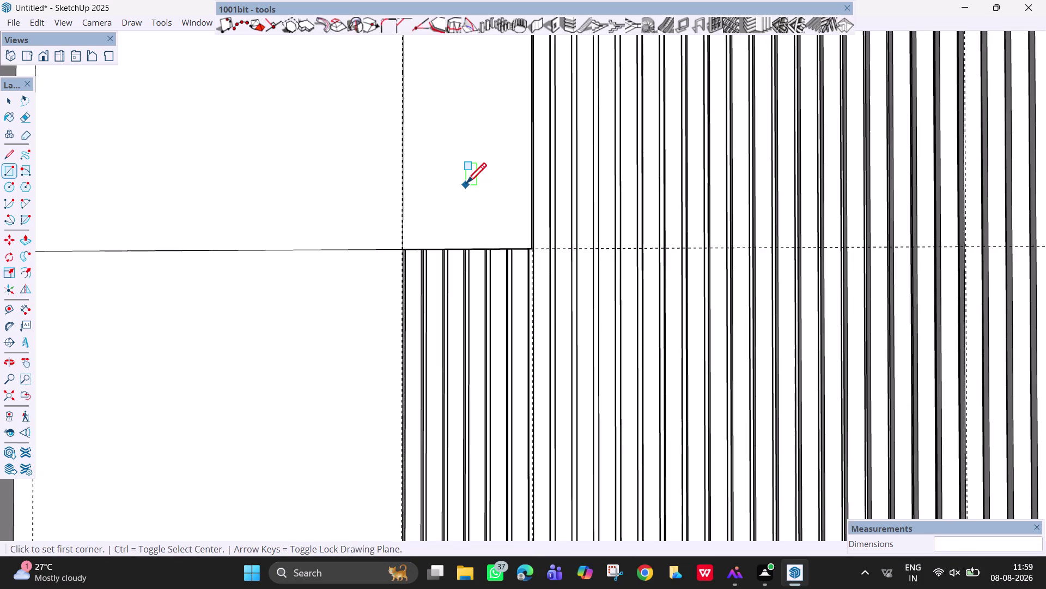
scroll(down, 3)
scroll(down, 3)
middle_drag(466, 184, 546, 298)
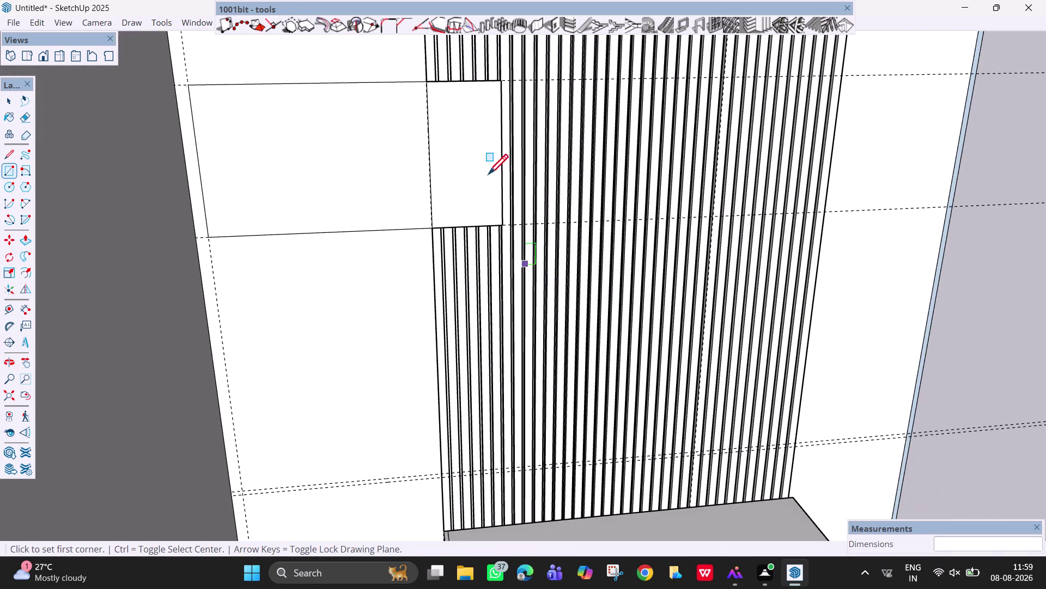
Push the rectangle out 1'6" and extrude the part over the slats to match.
key(p)
click(399, 128)
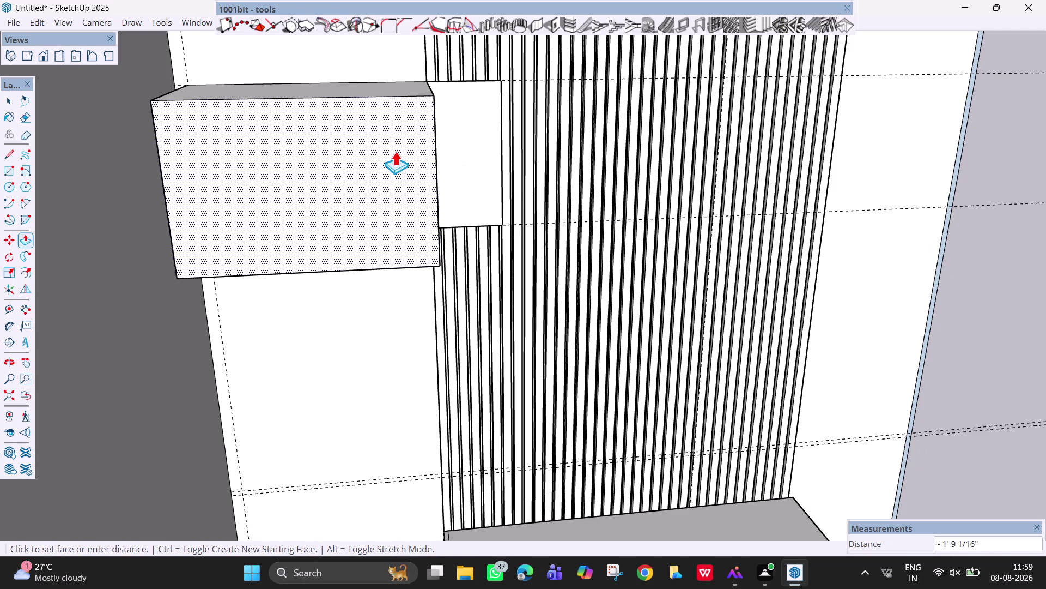
text(1')
text(6")
key(Return)
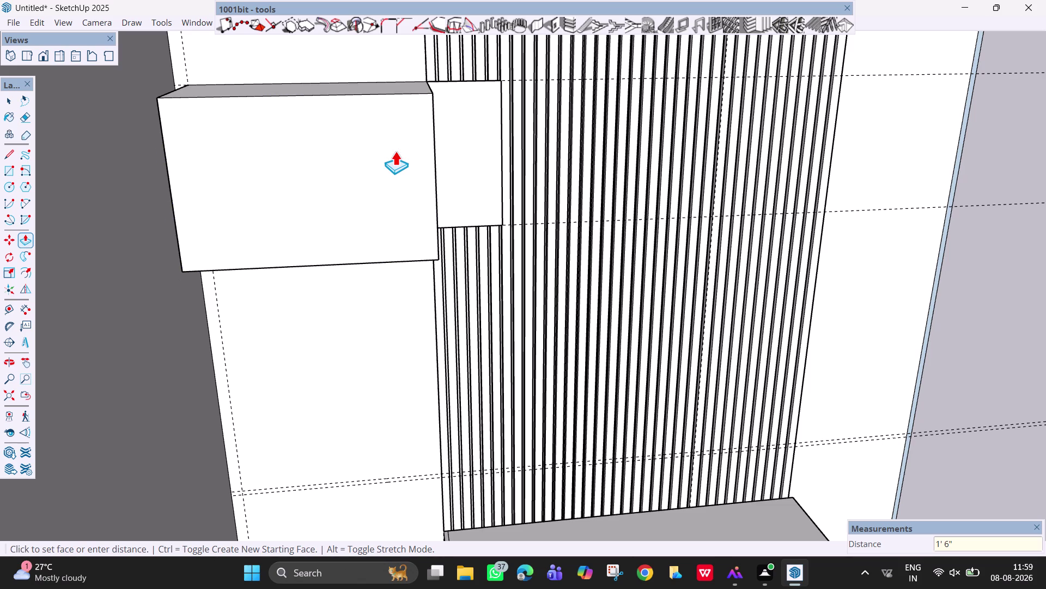
double_click(479, 146)
scroll(down, 3)
middle_drag(458, 148, 415, 151)
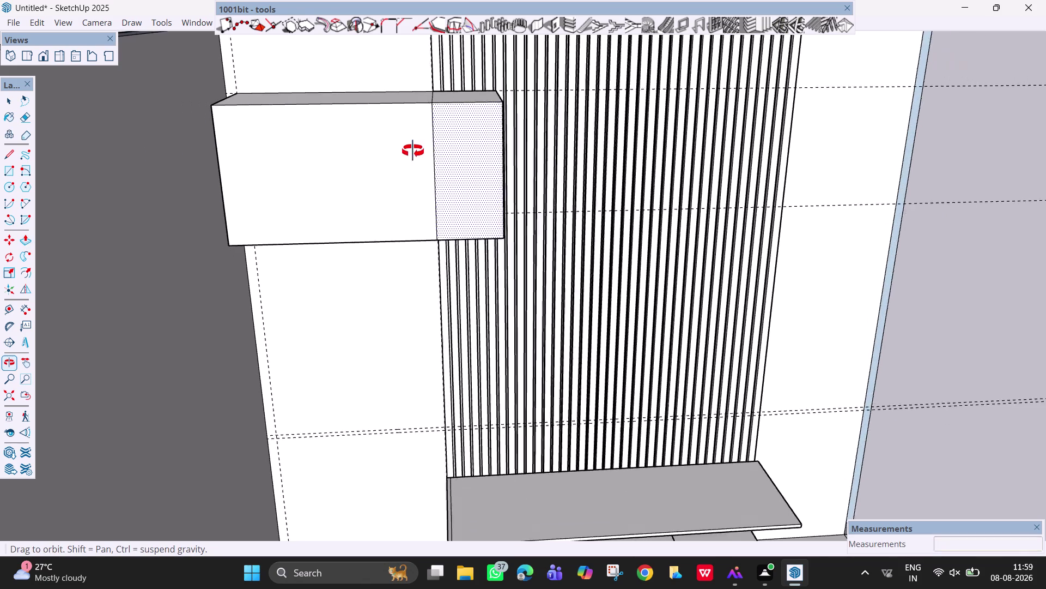
middle_drag(415, 151, 308, 159)
scroll(down, 3)
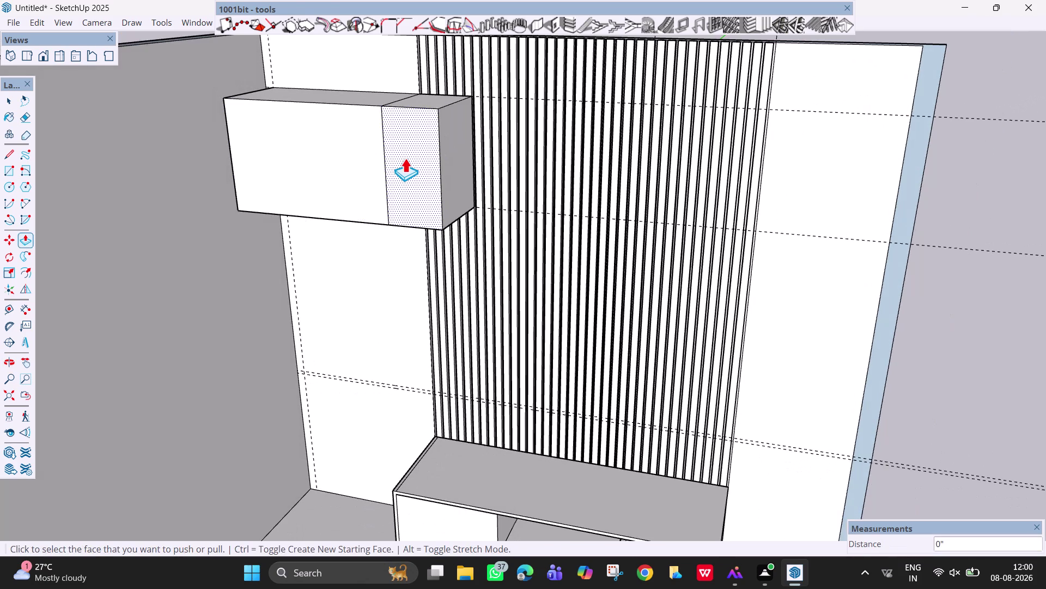
Erase the seam edges between the box parts, leaving one clean front face.
key(e)
click(386, 147)
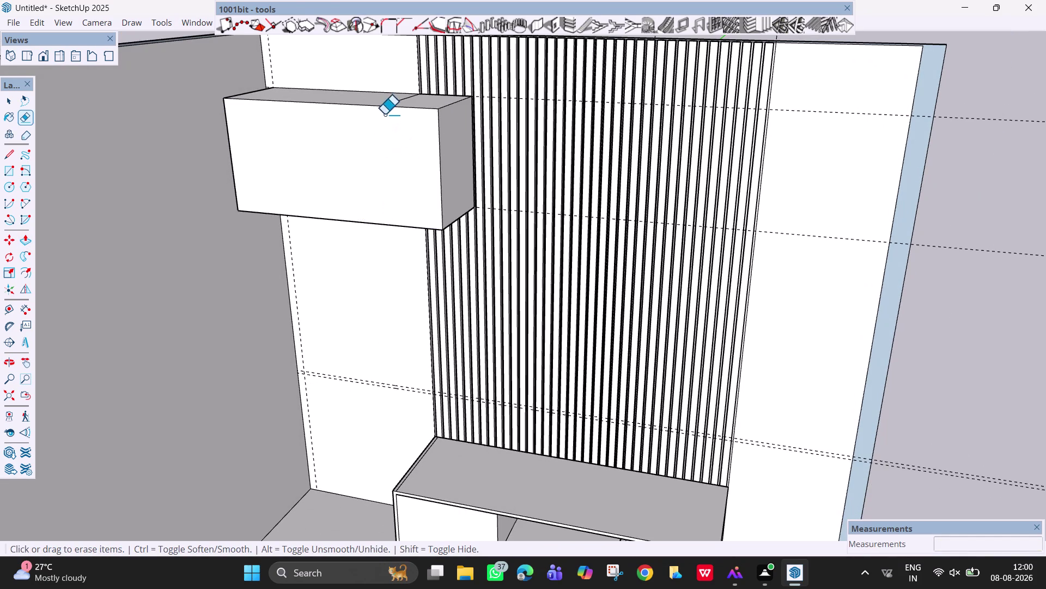
click(398, 100)
middle_drag(406, 201, 434, 70)
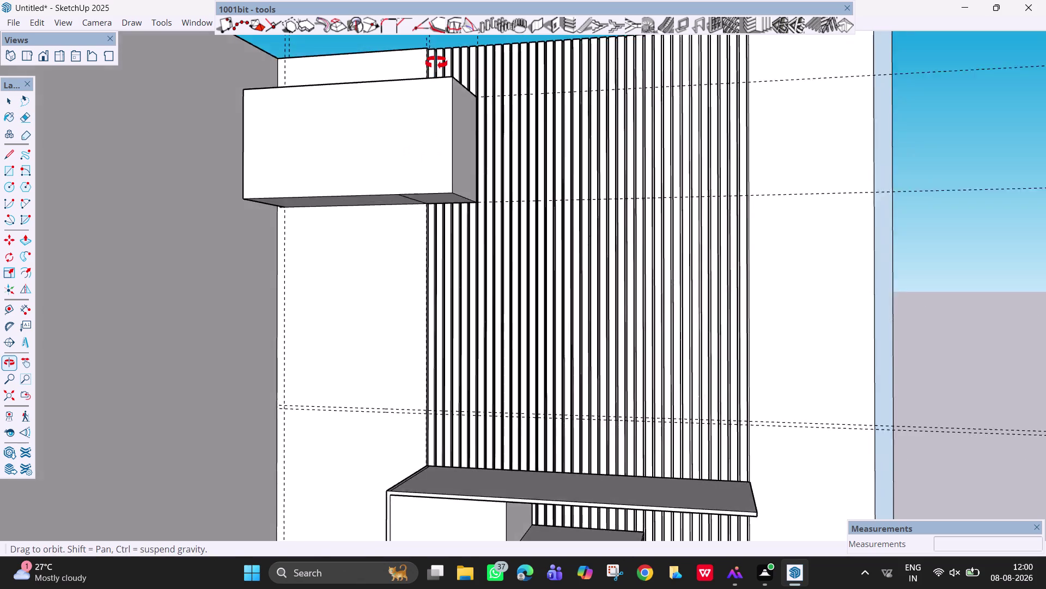
middle_drag(434, 69, 453, 37)
drag(415, 192, 408, 192)
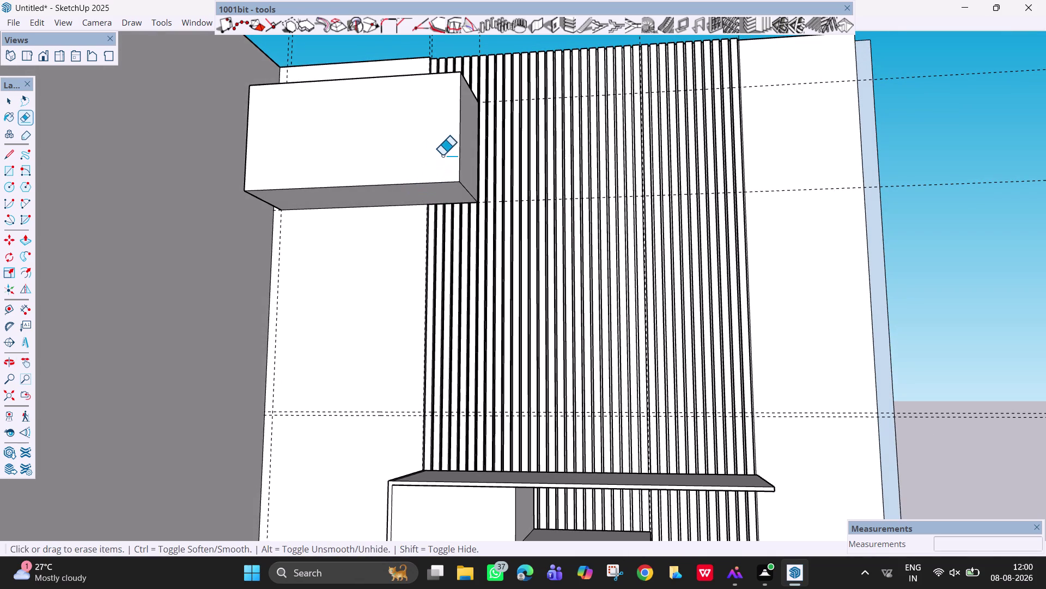
scroll(down, 3)
middle_drag(446, 157, 501, 277)
scroll(up, 3)
middle_drag(444, 91, 458, 157)
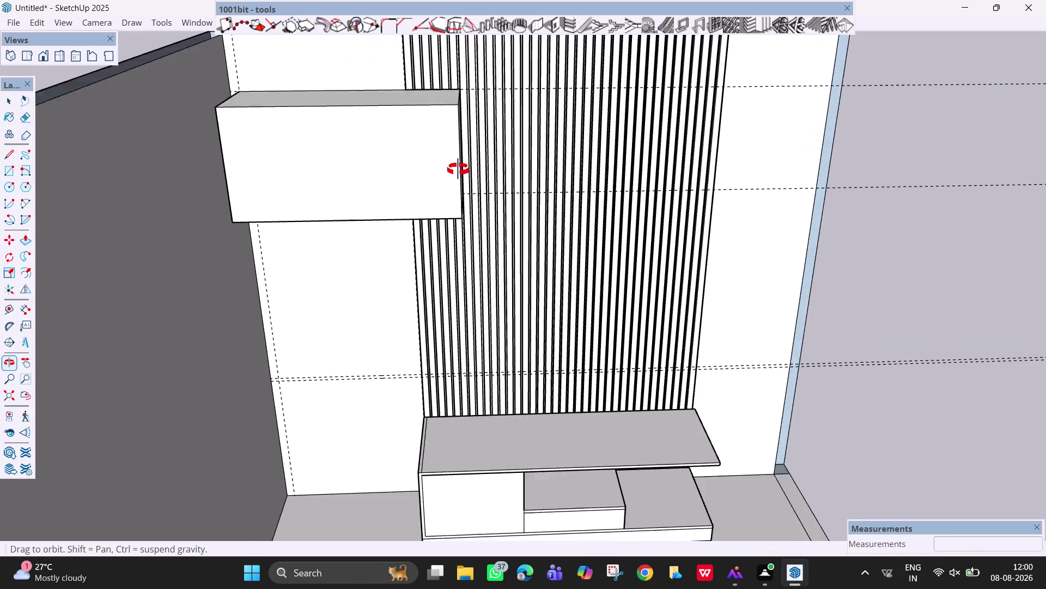
middle_drag(458, 158, 442, 102)
key(Escape)
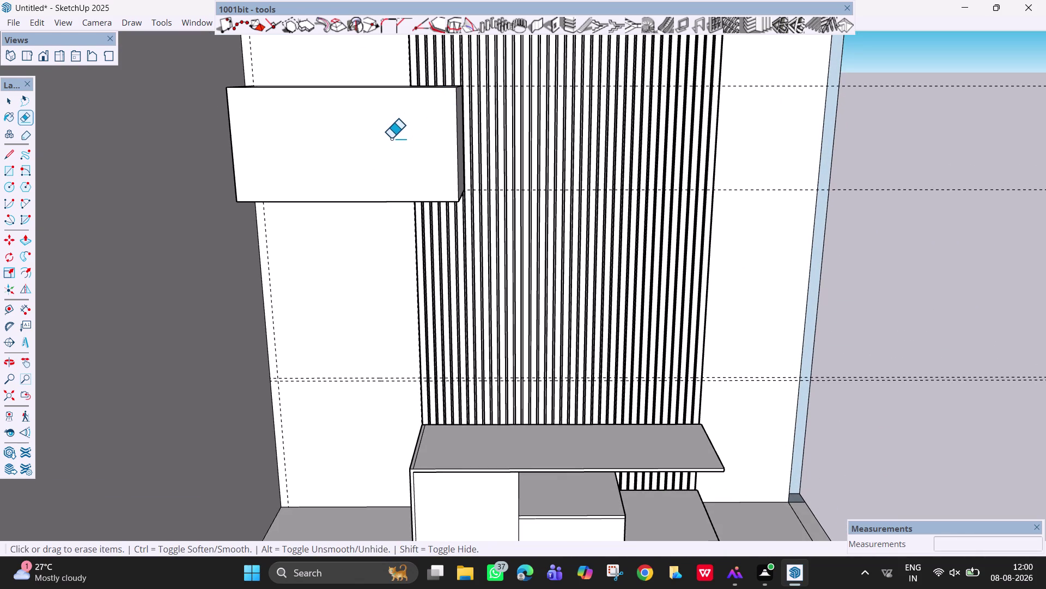
key(space)
key(t)
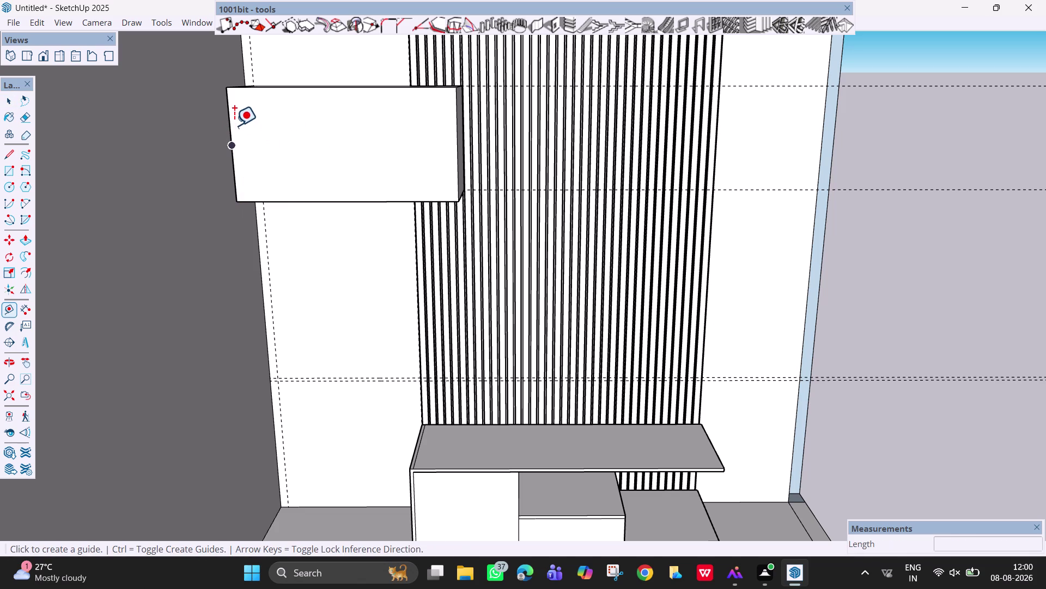
Place a guide 3' in from the cabinet's left edge.
click(228, 121)
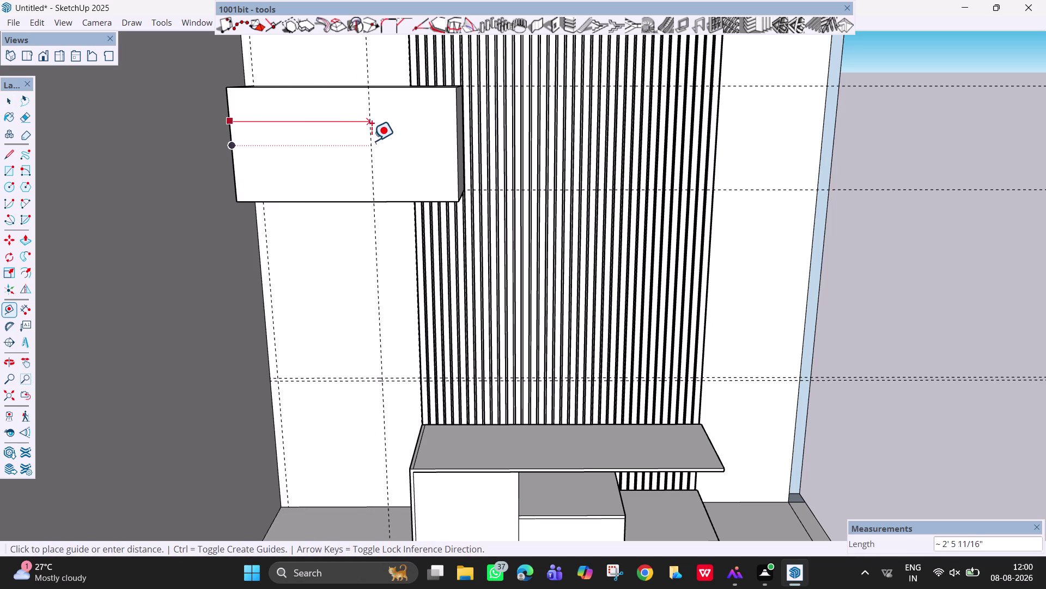
text(3)
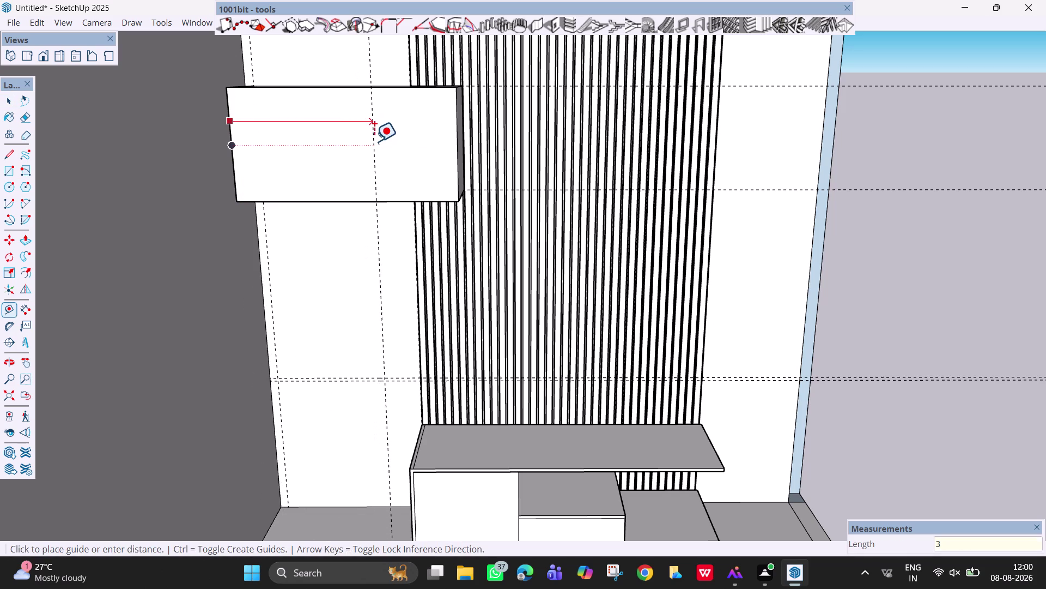
text(')
key(Return)
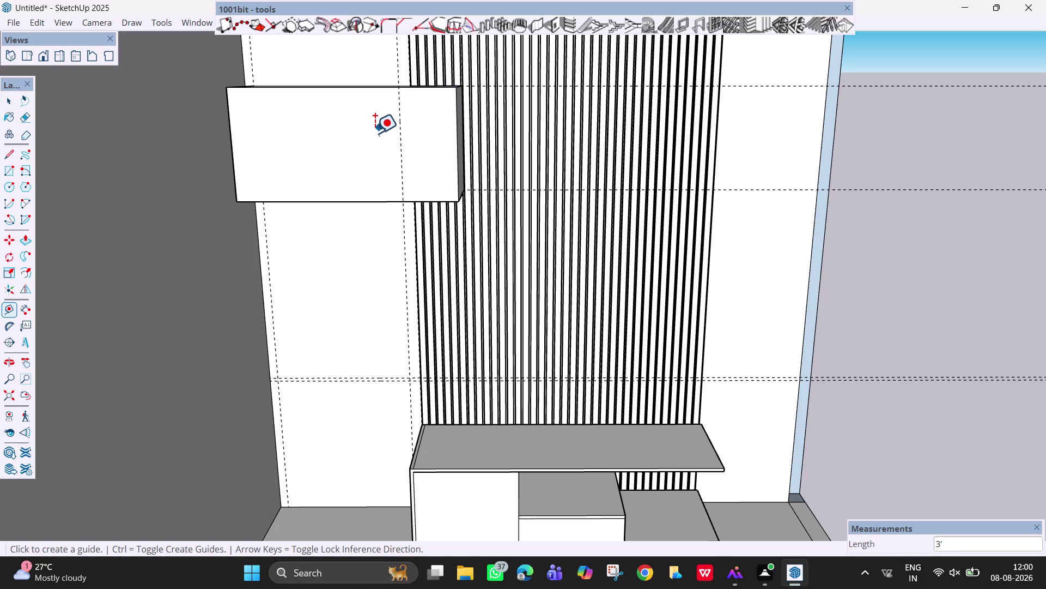
scroll(down, 3)
middle_drag(378, 136, 436, 132)
middle_drag(407, 112, 386, 109)
Draw a vertical line along the guide from the front face's top to bottom edge.
key(l)
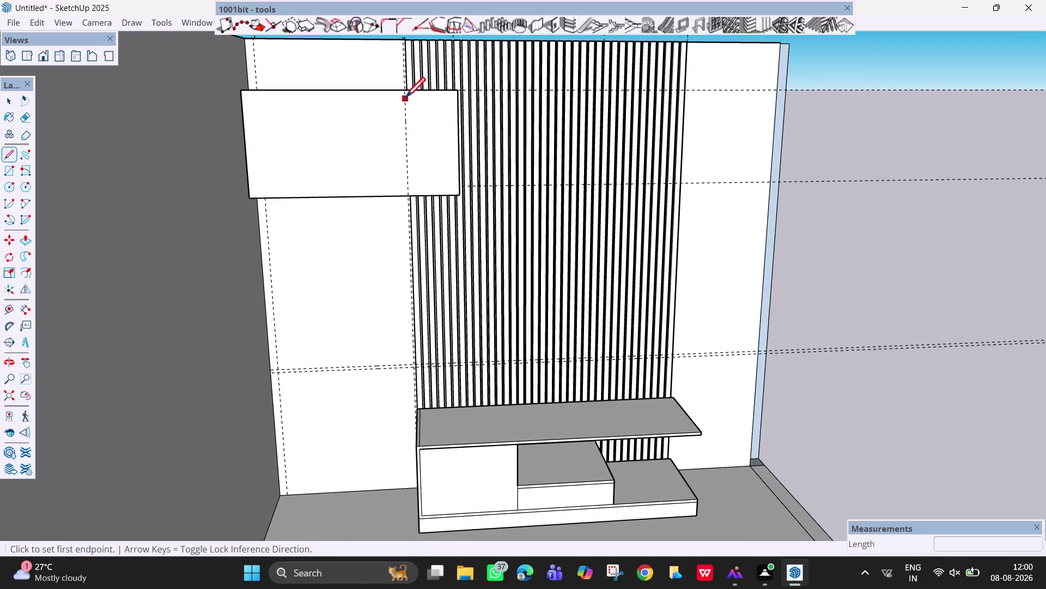
click(405, 90)
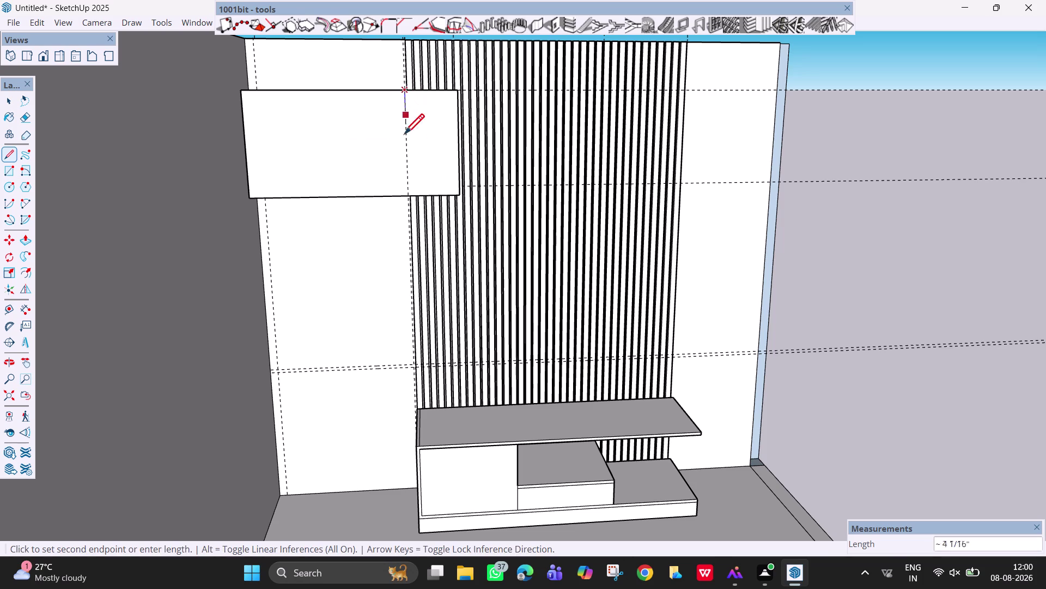
click(408, 198)
scroll(up, 3)
scroll(up, 3)
scroll(down, 3)
middle_drag(424, 103, 436, 146)
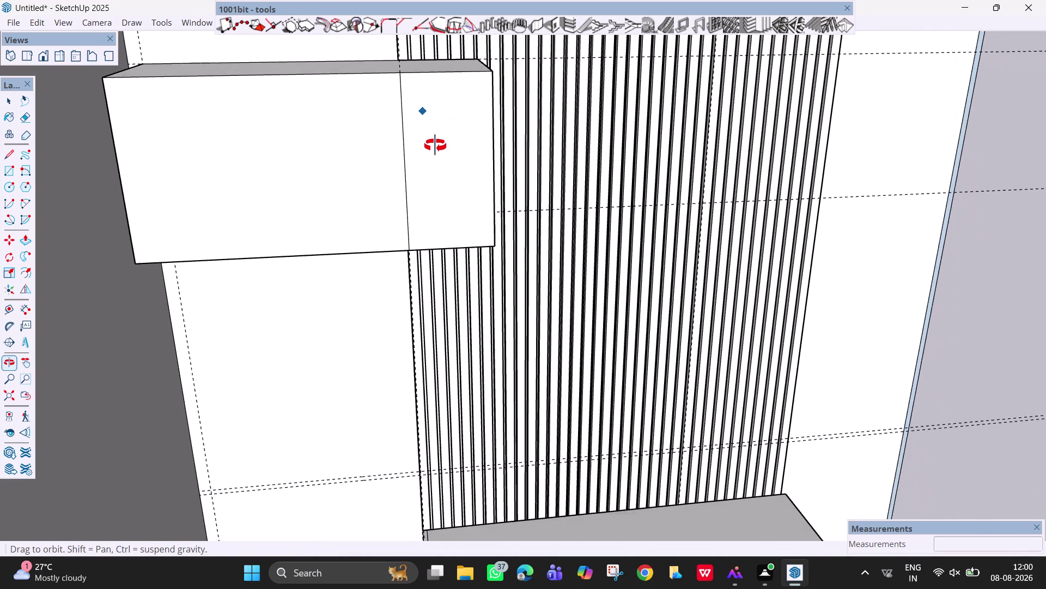
middle_drag(436, 145, 423, 148)
scroll(up, 3)
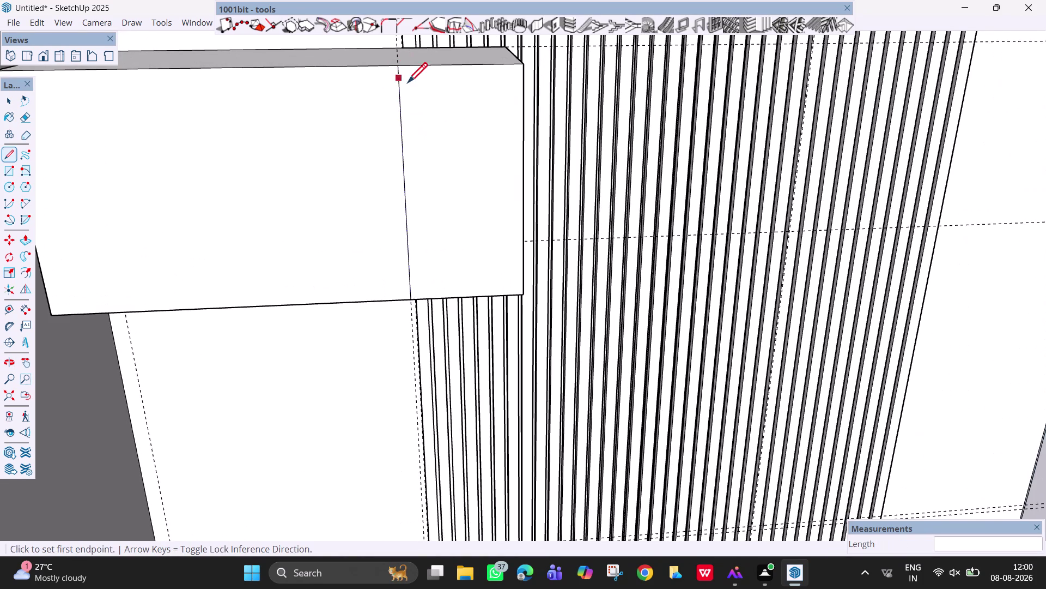
key(space)
Copy the new dividing line 5 mm to the side with Move and Ctrl.
click(397, 83)
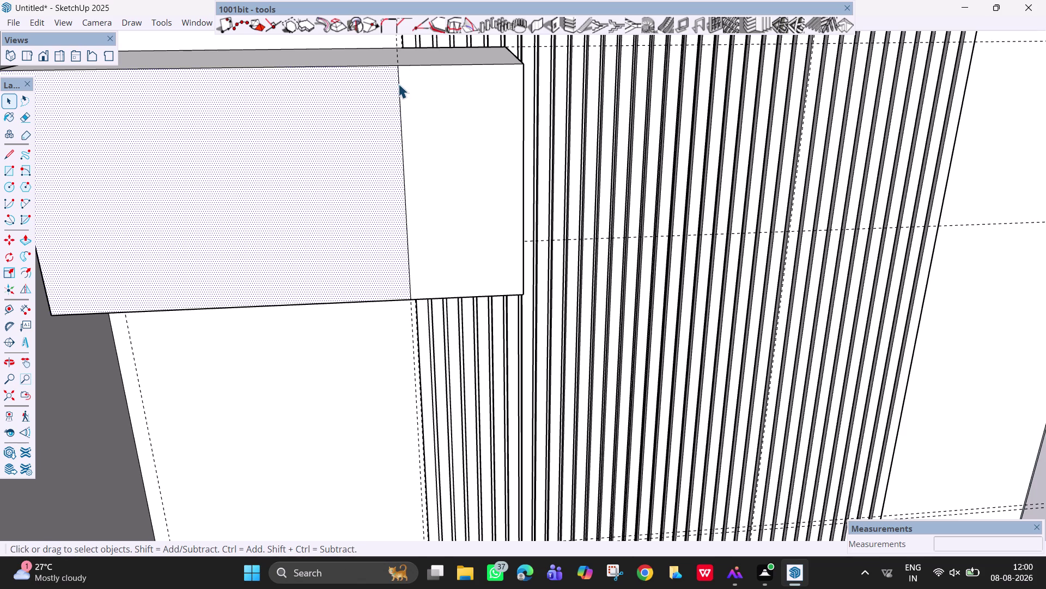
click(398, 83)
key(m)
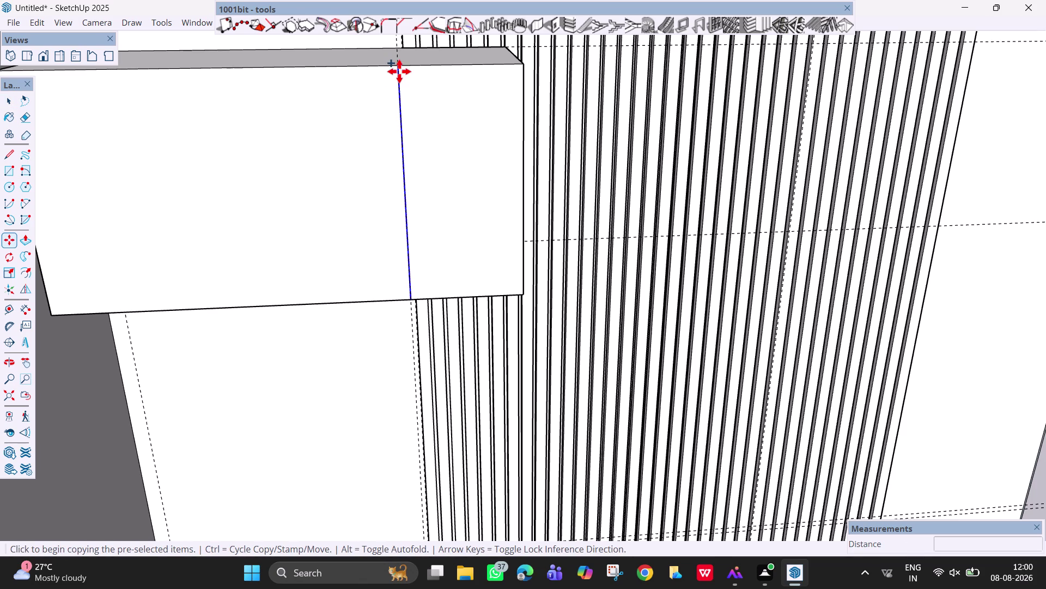
click(400, 66)
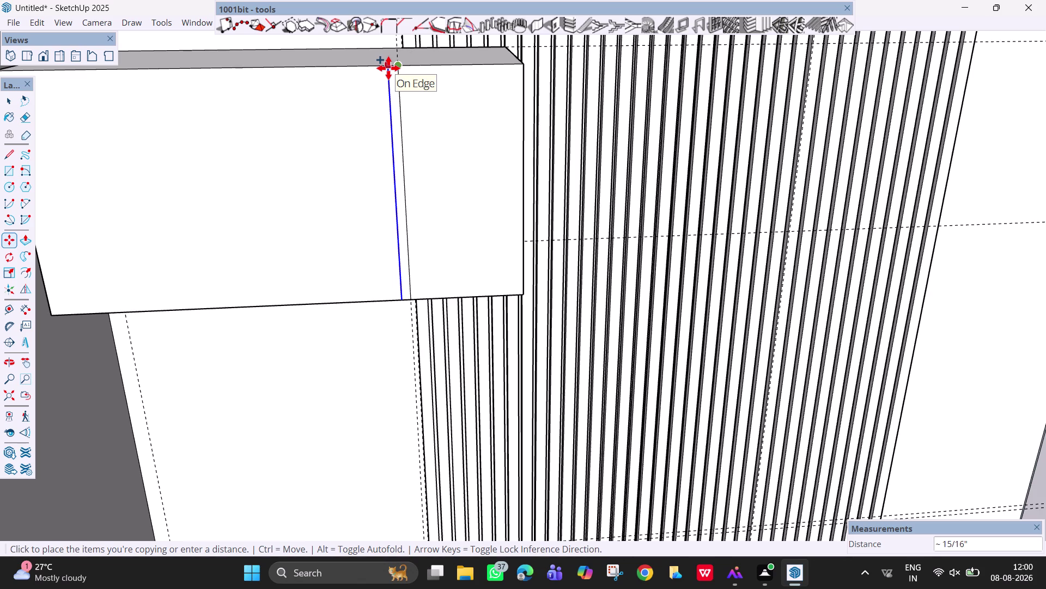
key(5)
text(mm)
key(Return)
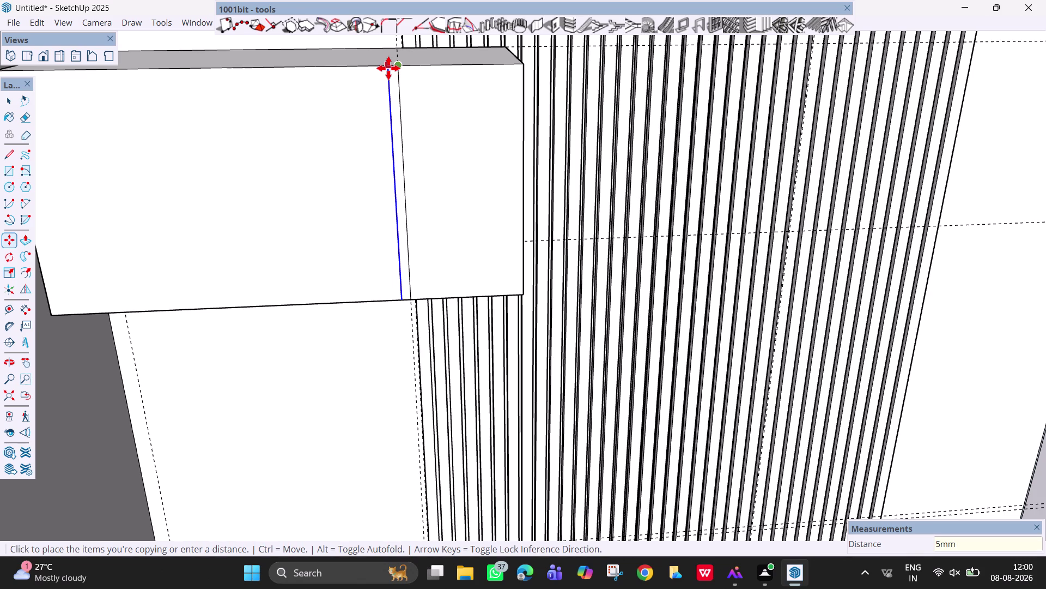
Redo the copy so the second line sits 10 mm from the dividing line.
scroll(up, 3)
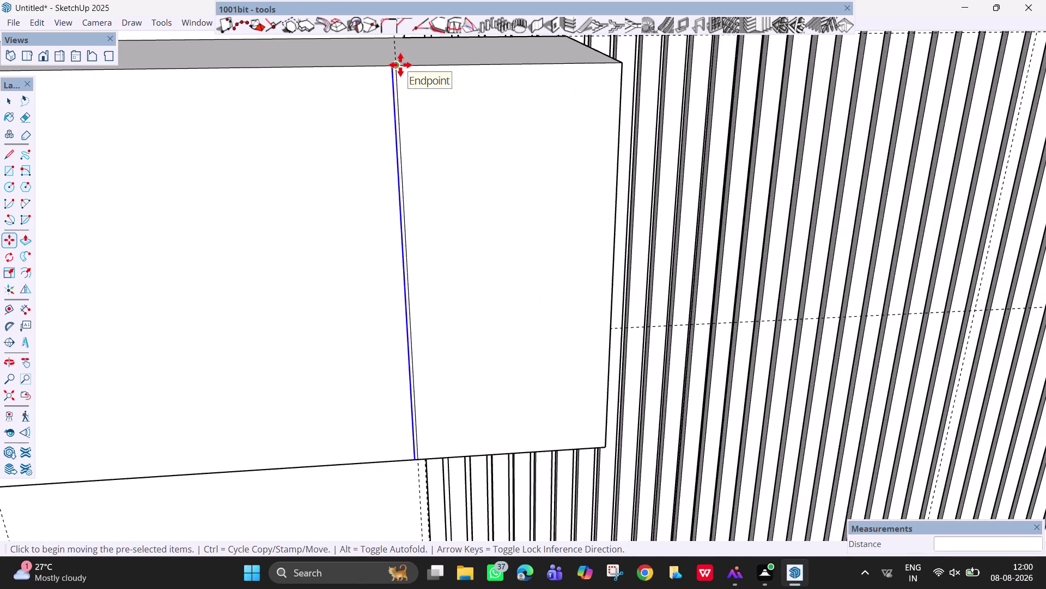
scroll(up, 3)
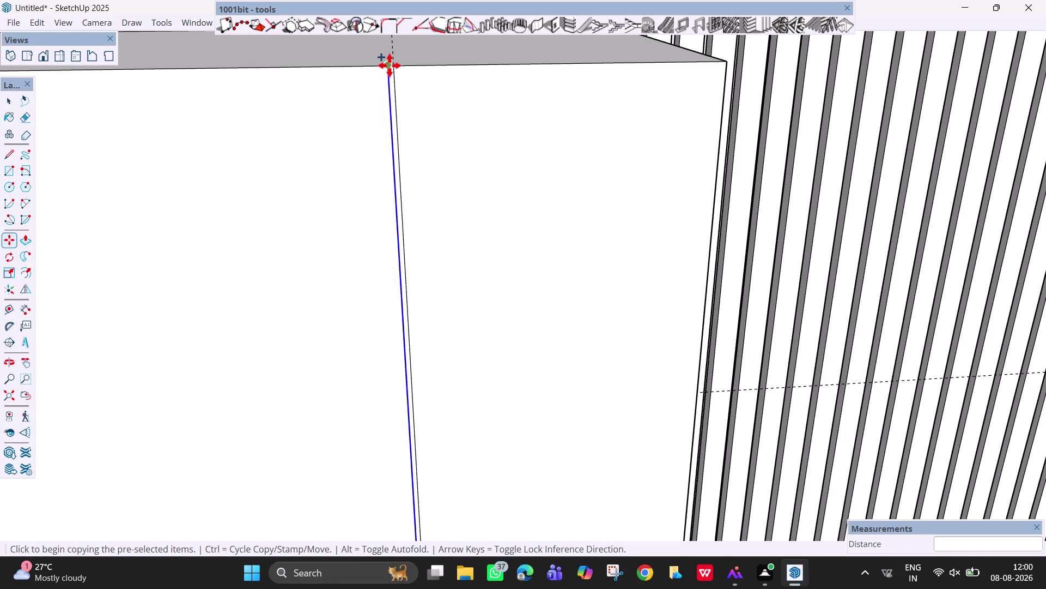
click(390, 66)
text(10)
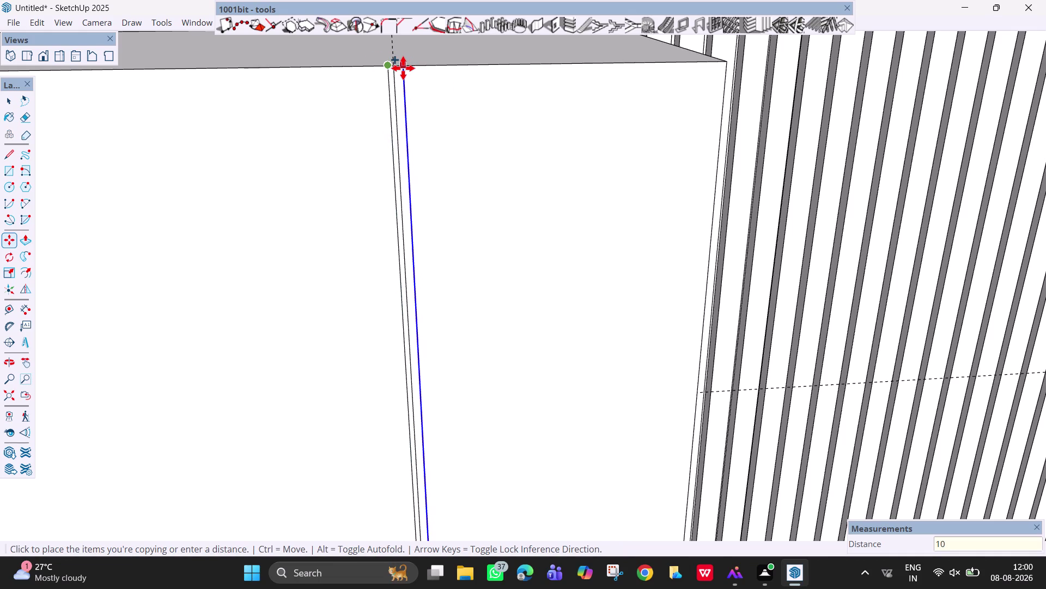
text(mm)
key(Return)
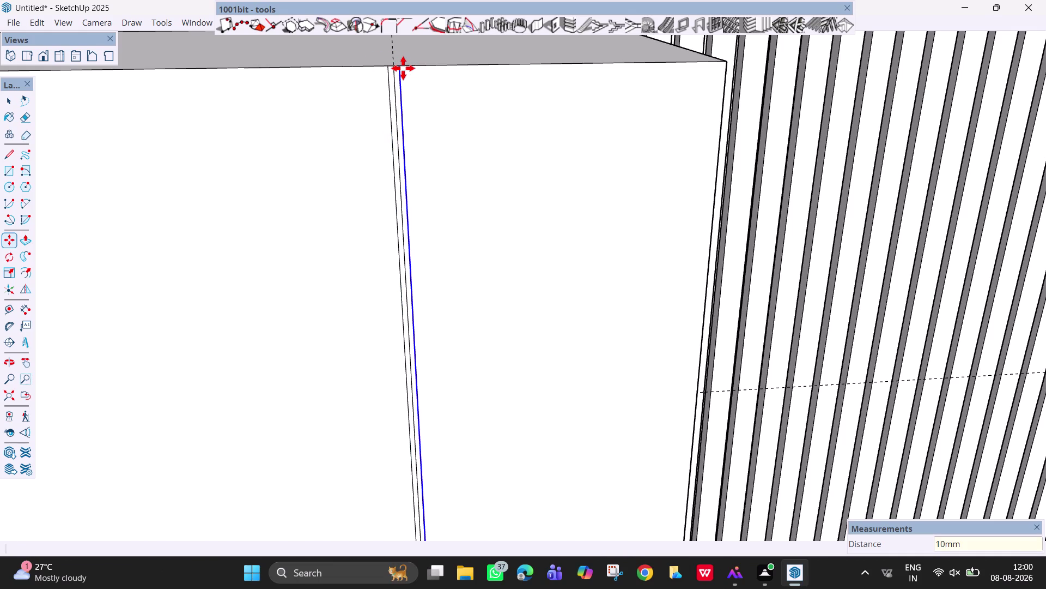
key(Escape)
key(space)
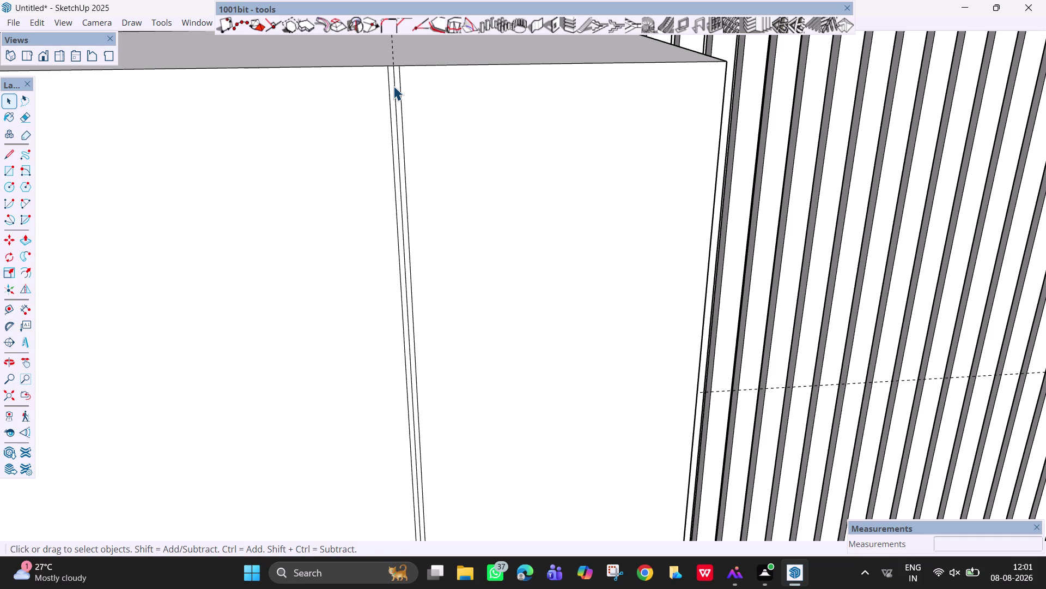
Erase the leftover extra line in the strip and view the whole cabinet.
key(r)
key(e)
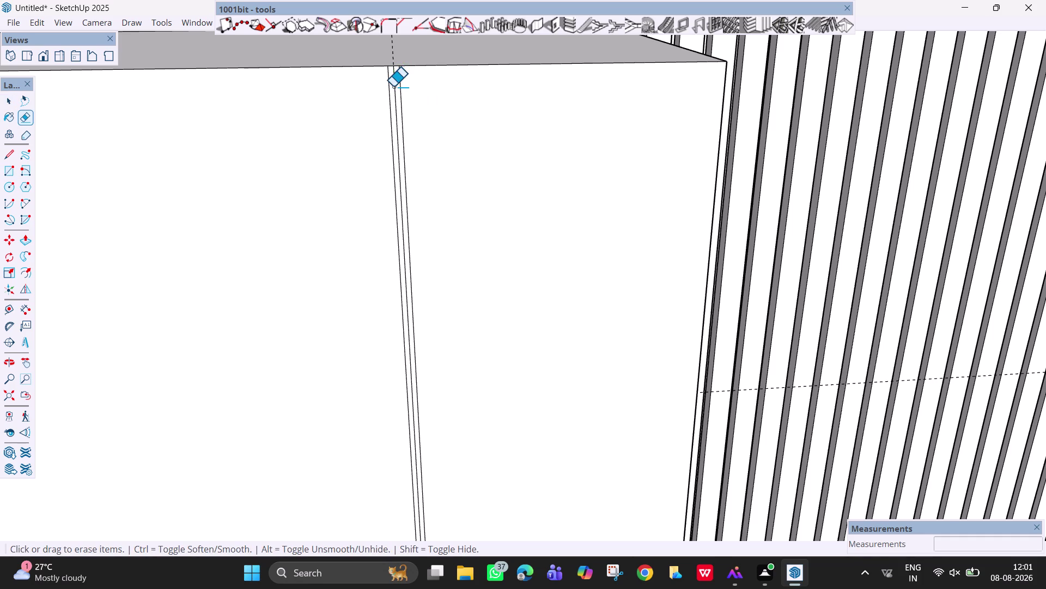
click(394, 86)
scroll(down, 3)
scroll(down, 3)
scroll(down, 3)
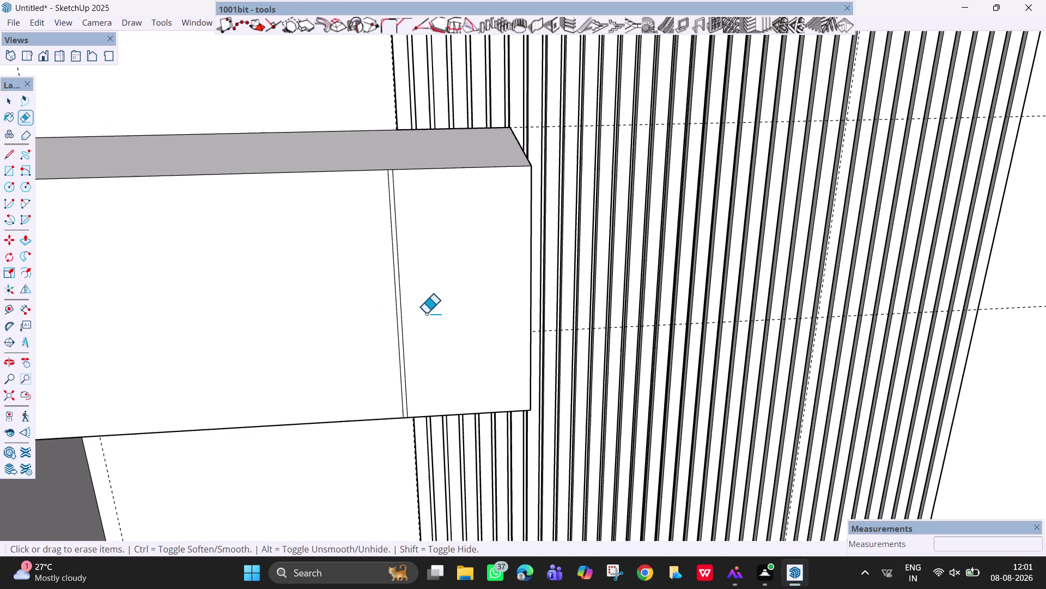
middle_drag(411, 318, 288, 318)
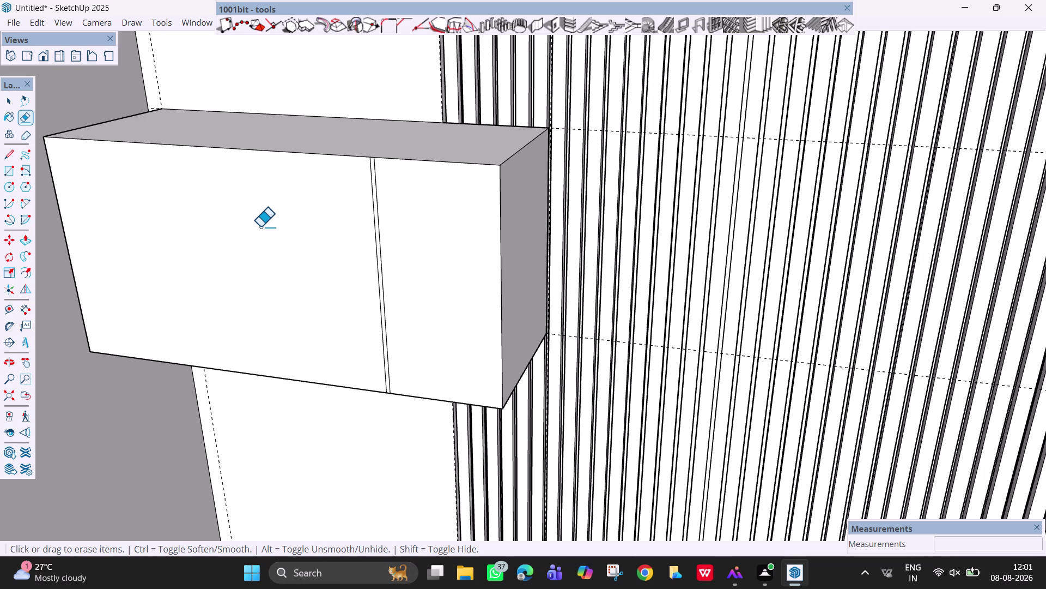
key(p)
click(255, 245)
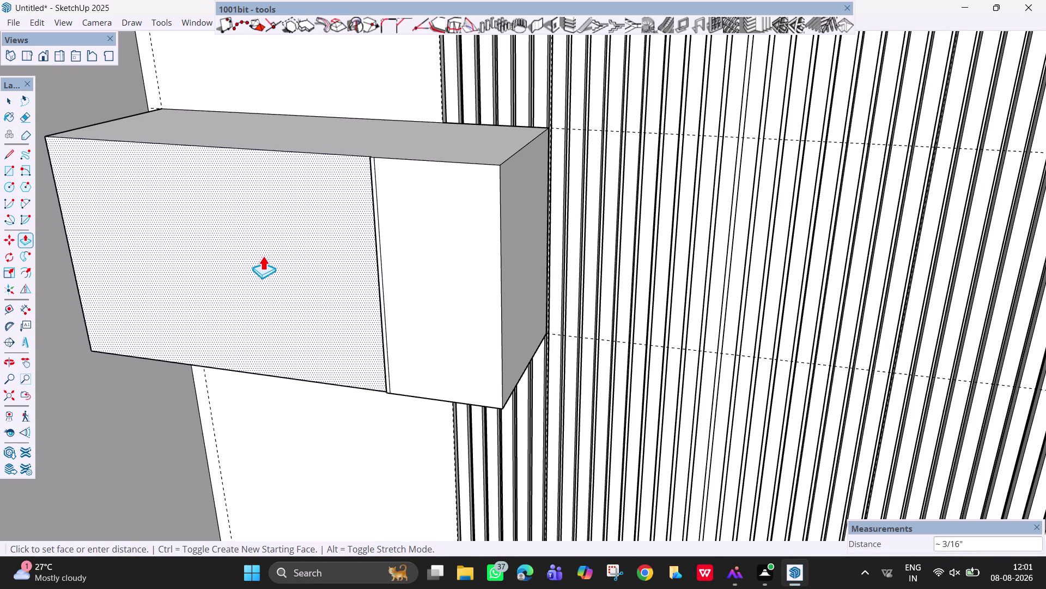
key(Escape)
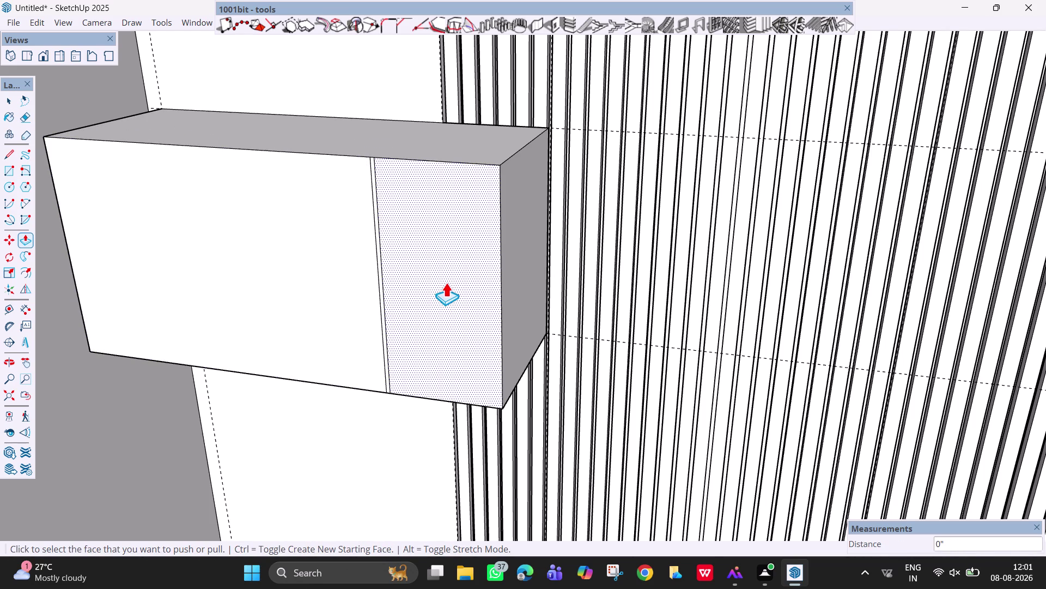
middle_drag(461, 280, 492, 271)
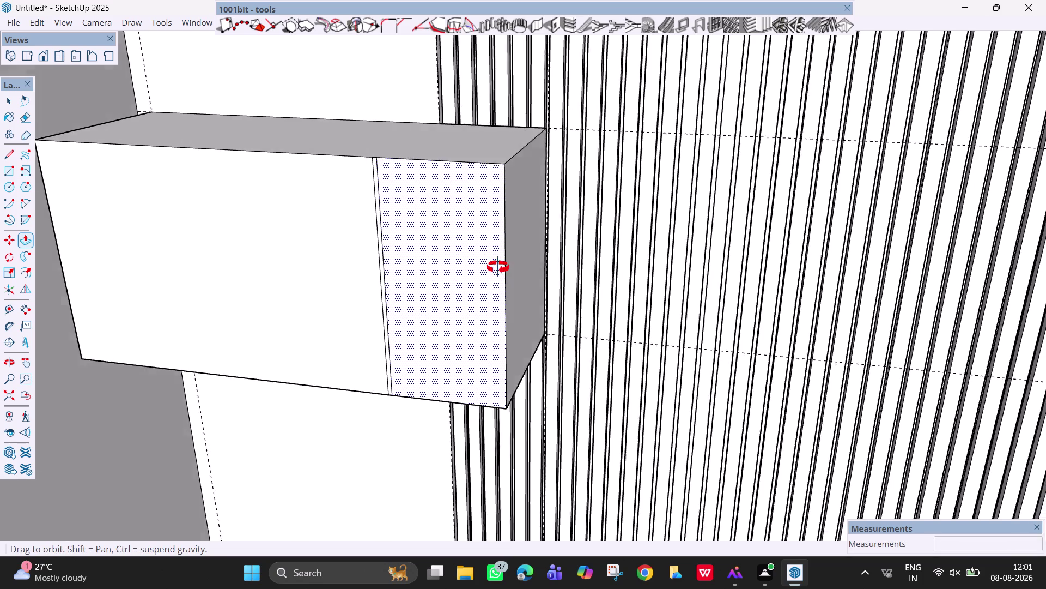
middle_drag(491, 271, 496, 278)
click(464, 268)
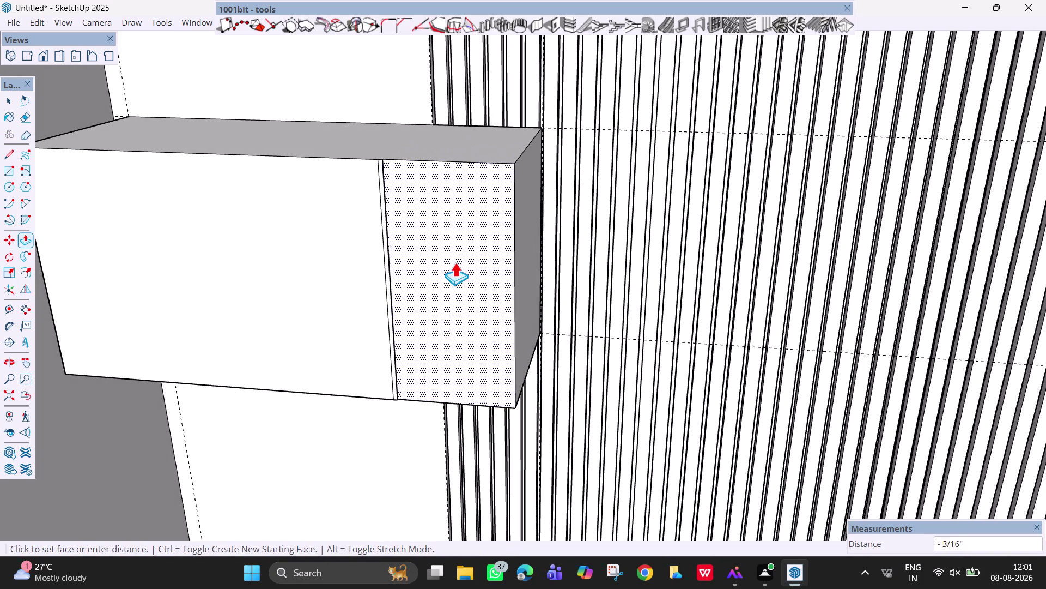
key(Escape)
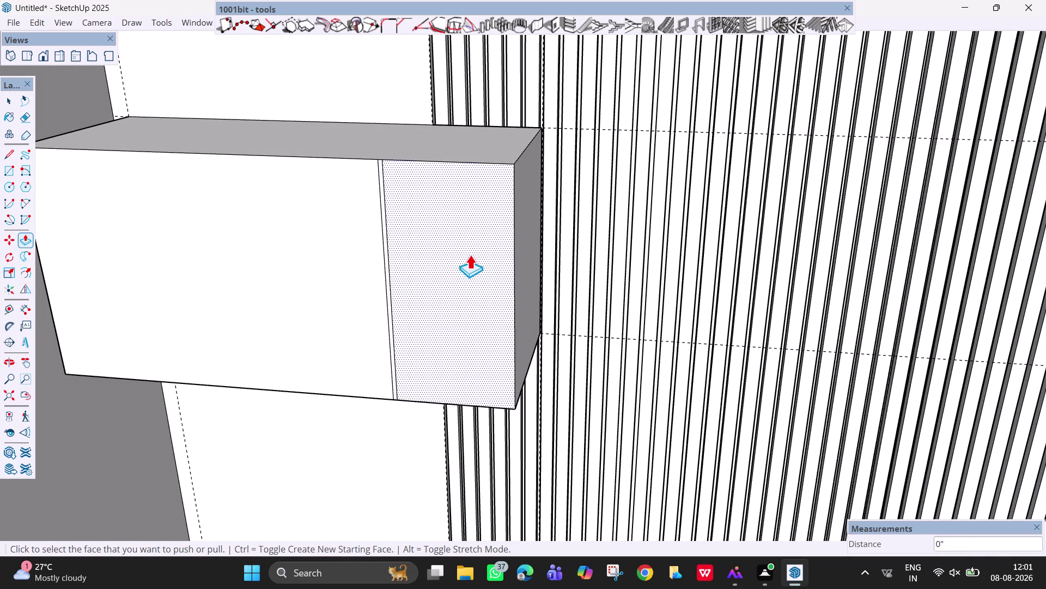
key(space)
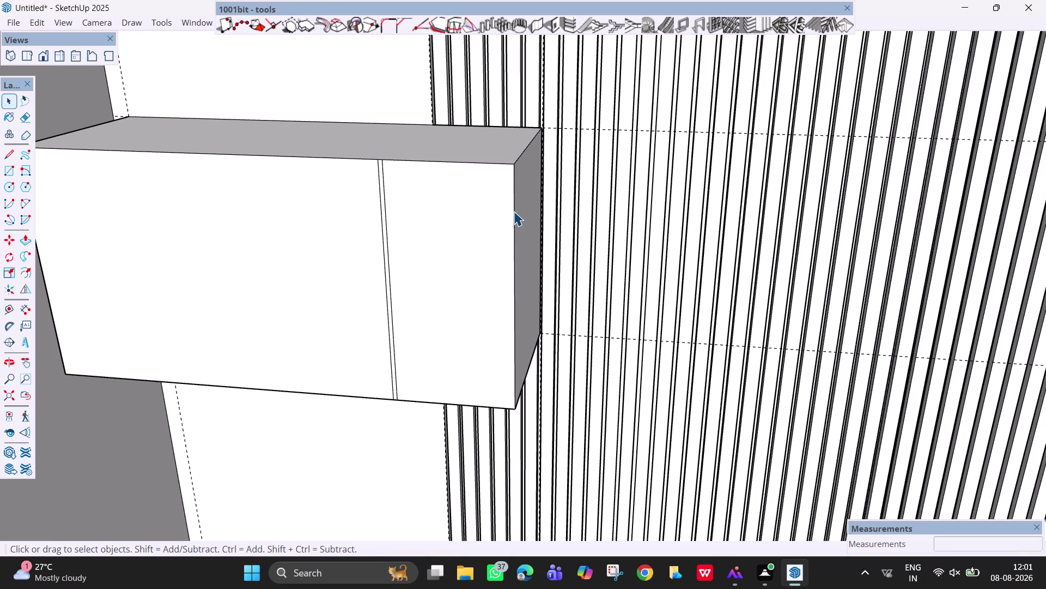
Copy the cabinet front's right edge 10 mm inward.
click(514, 211)
key(m)
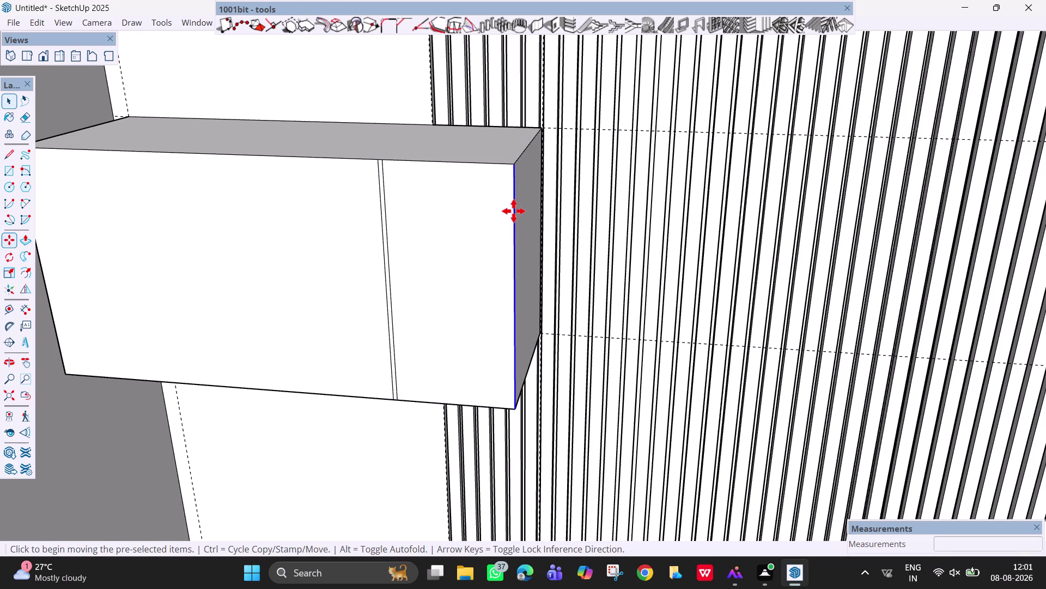
click(517, 164)
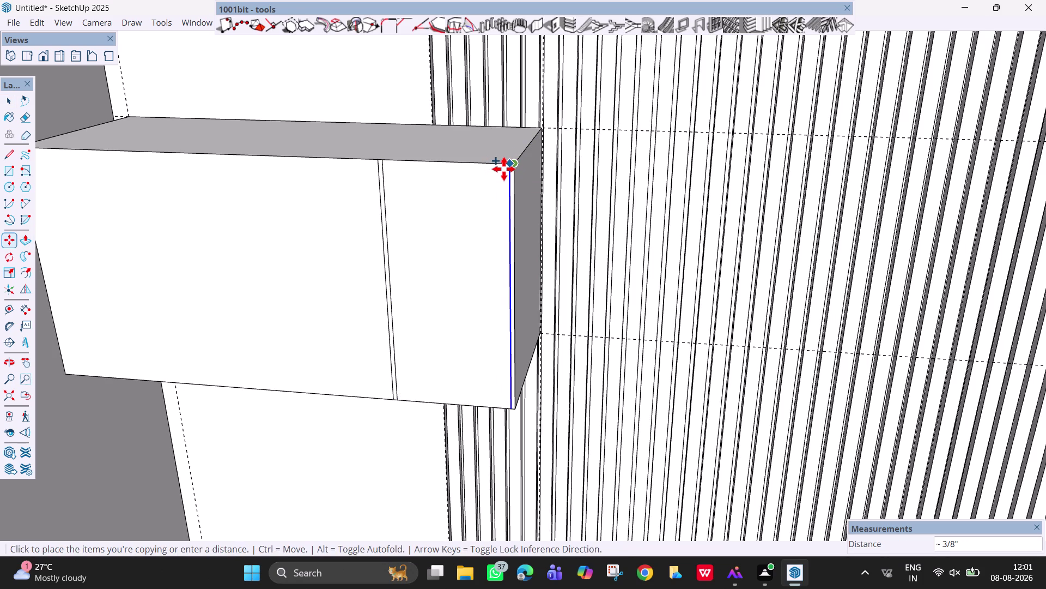
text(5mm)
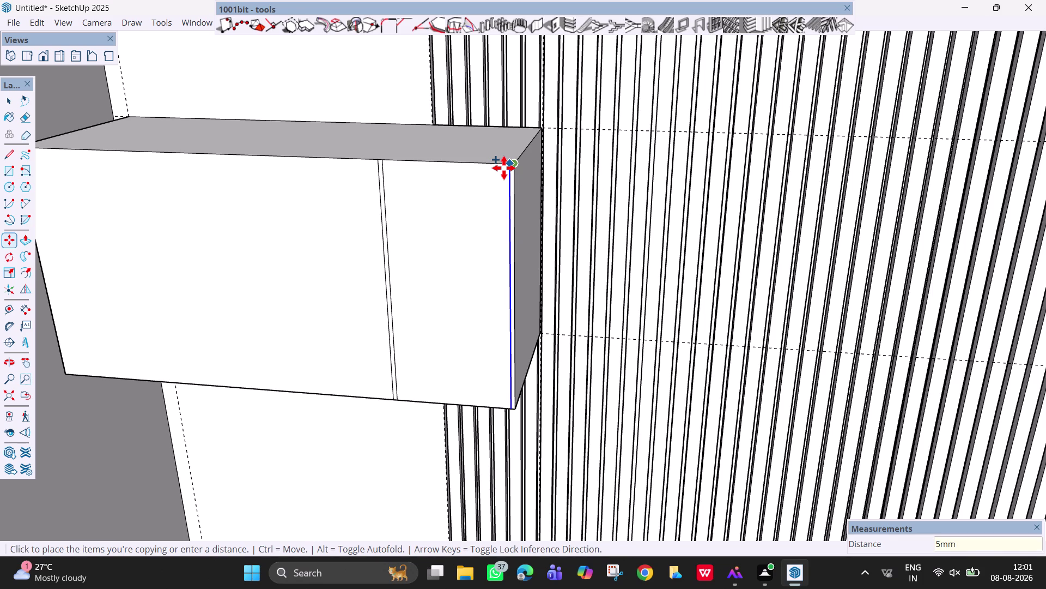
key(BackSpace)
key(BackSpace)
key(BackSpace)
key(BackSpace)
text(10)
text(mm)
key(Return)
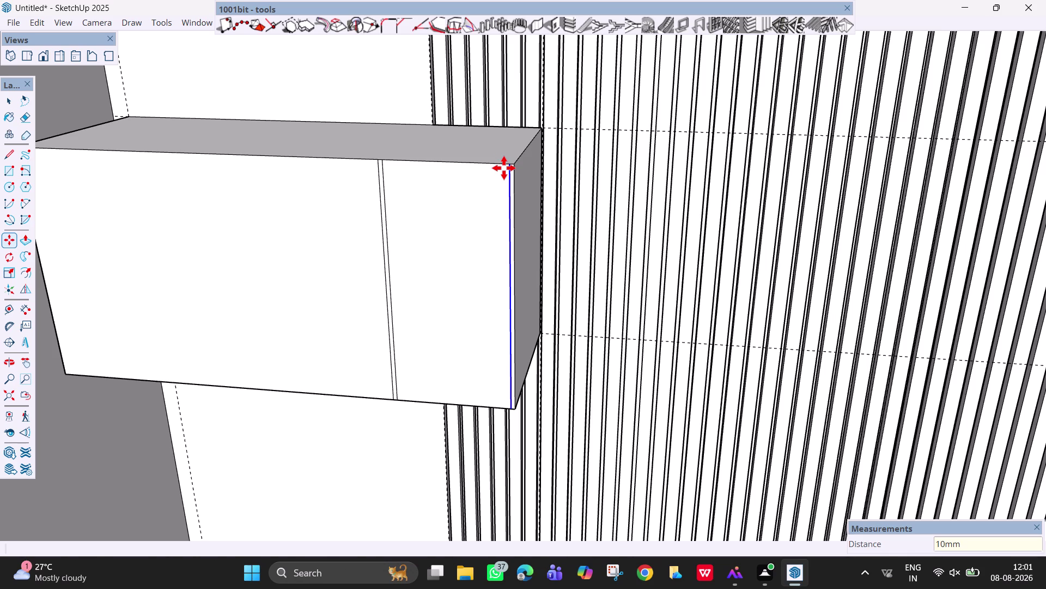
scroll(up, 3)
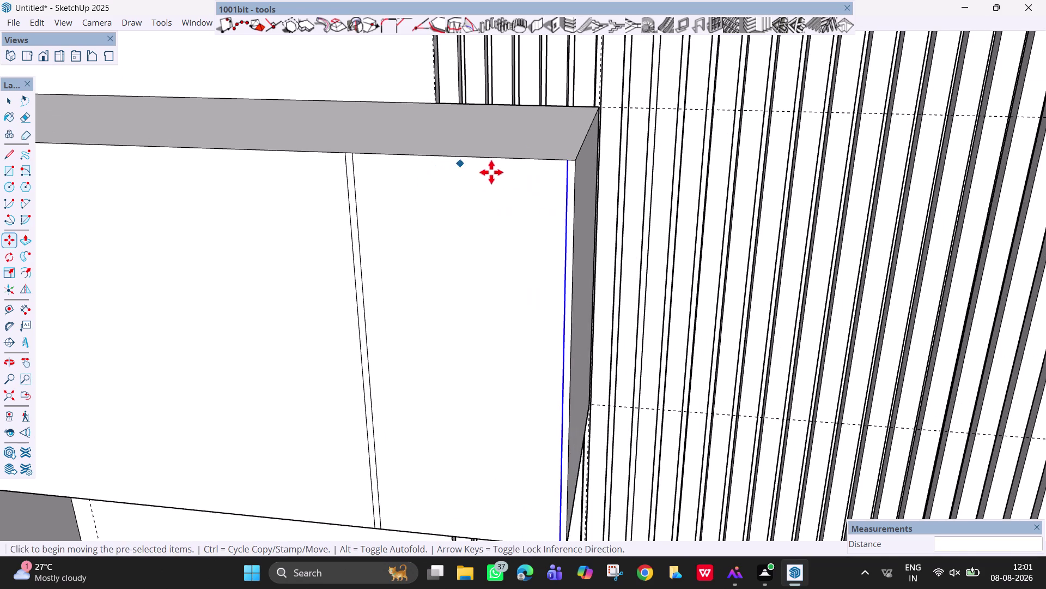
middle_drag(494, 270, 528, 253)
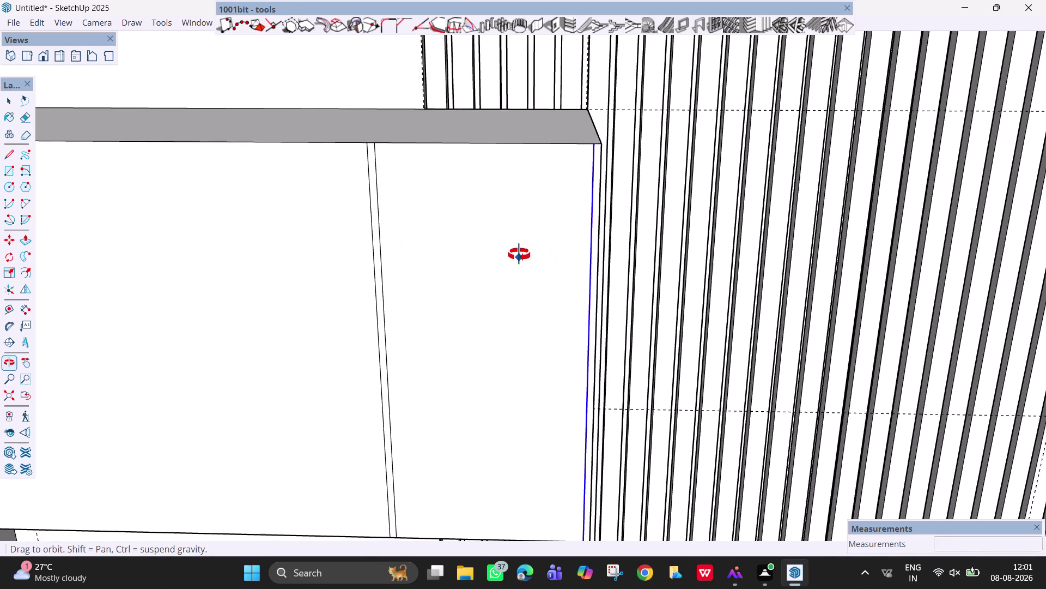
middle_drag(528, 253, 511, 265)
Copy the right compartment's top and bottom edges 10 mm inward.
key(space)
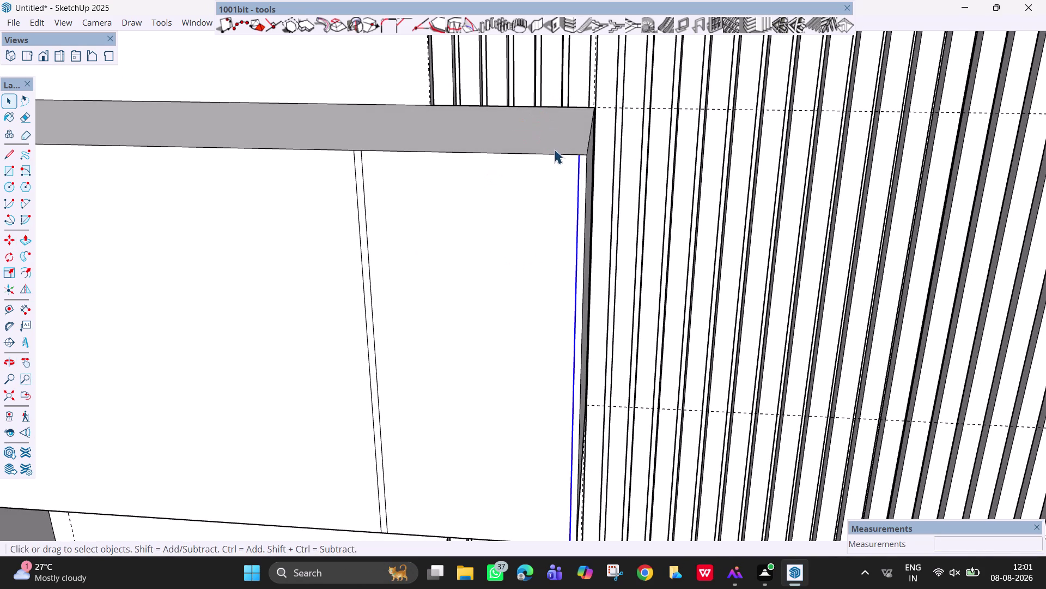
click(553, 154)
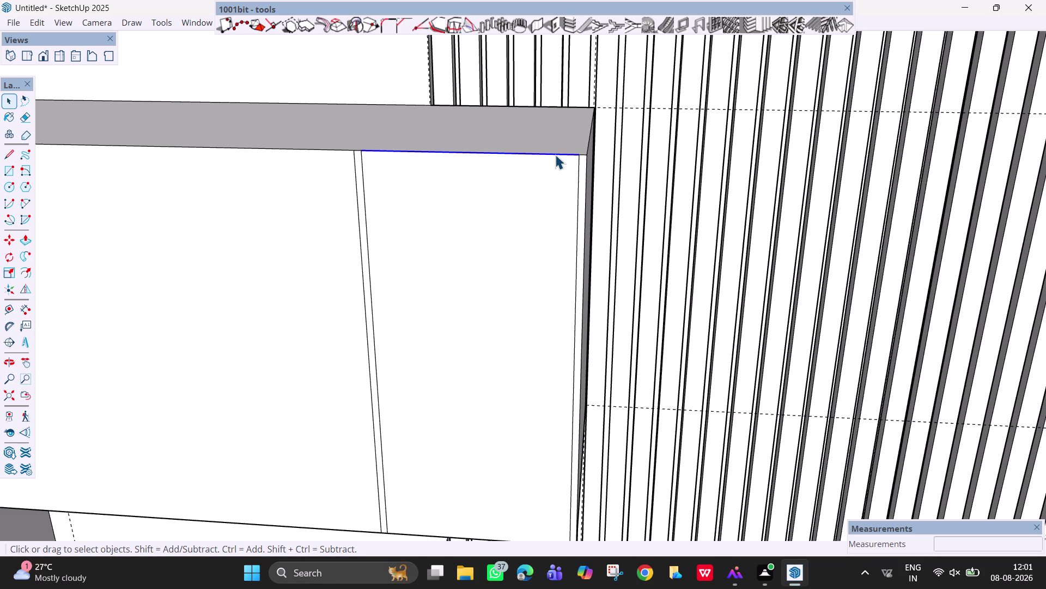
key(m)
click(579, 156)
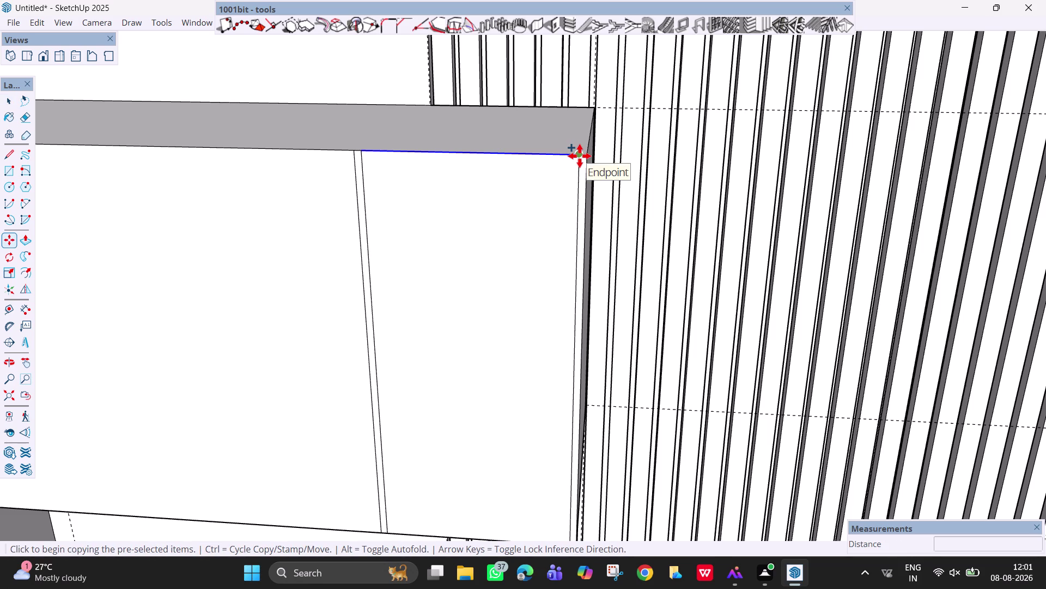
text(10m)
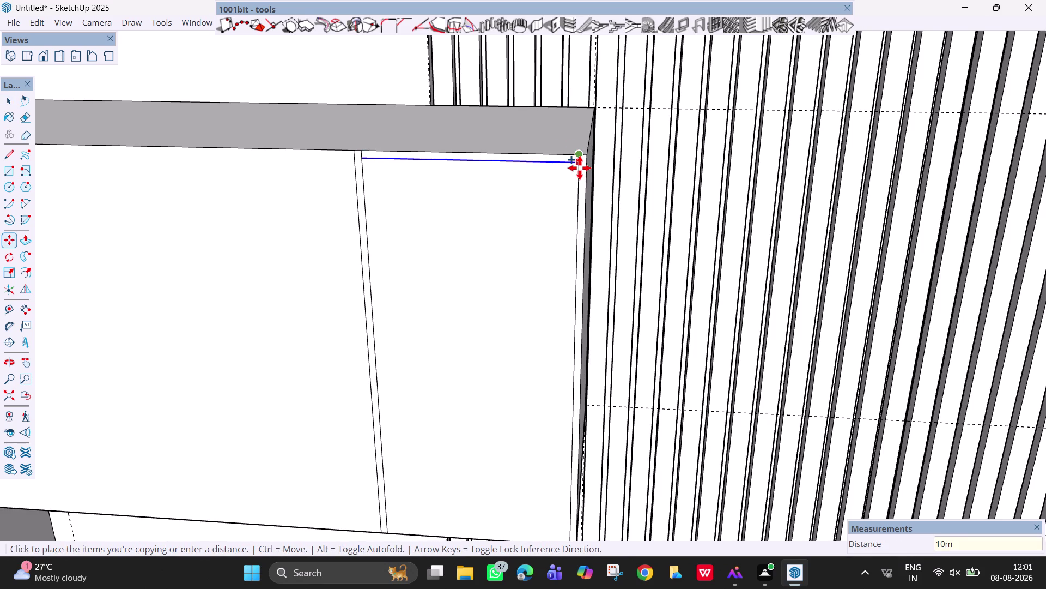
text(m)
key(Return)
scroll(down, 3)
middle_drag(477, 461, 477, 405)
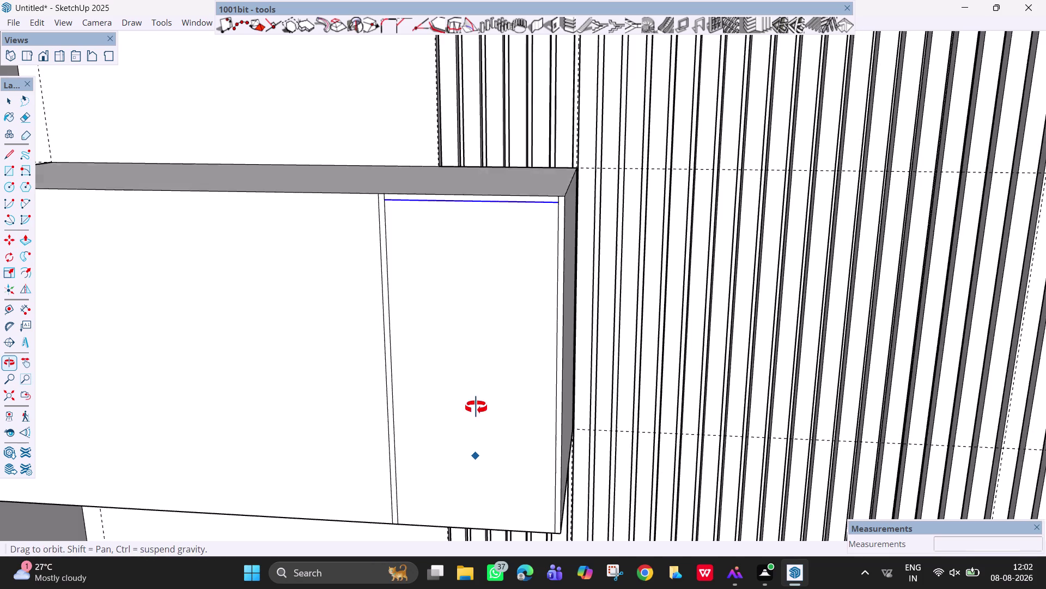
middle_drag(477, 406, 499, 321)
key(space)
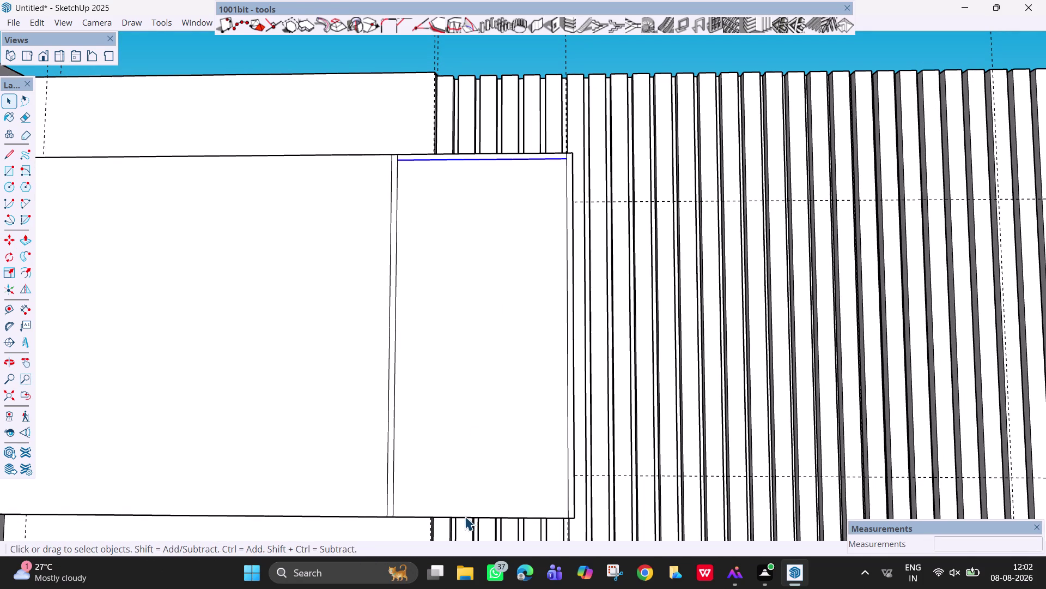
click(467, 517)
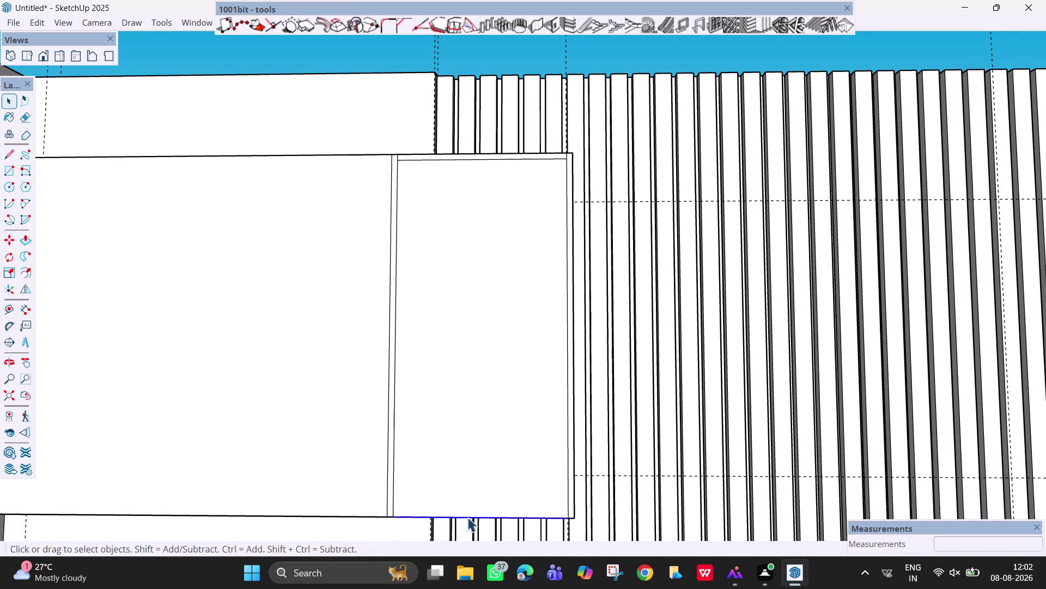
key(m)
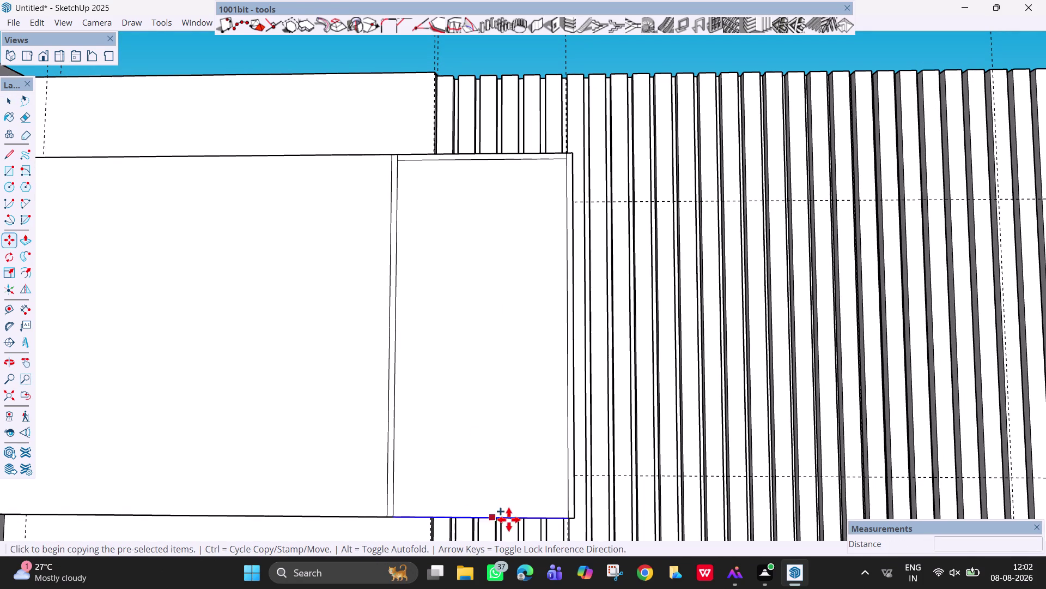
click(573, 521)
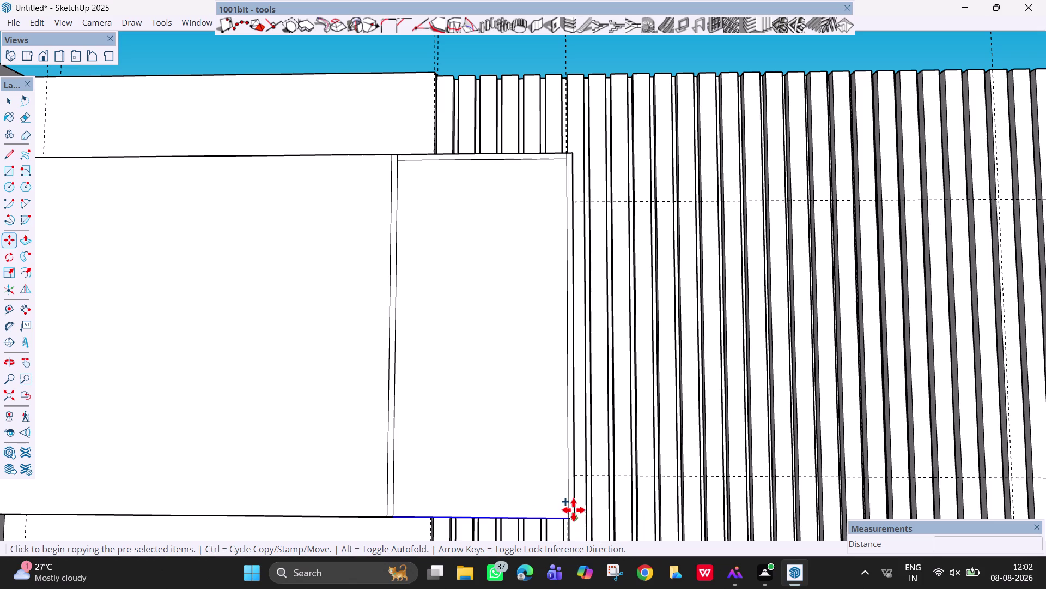
text(10)
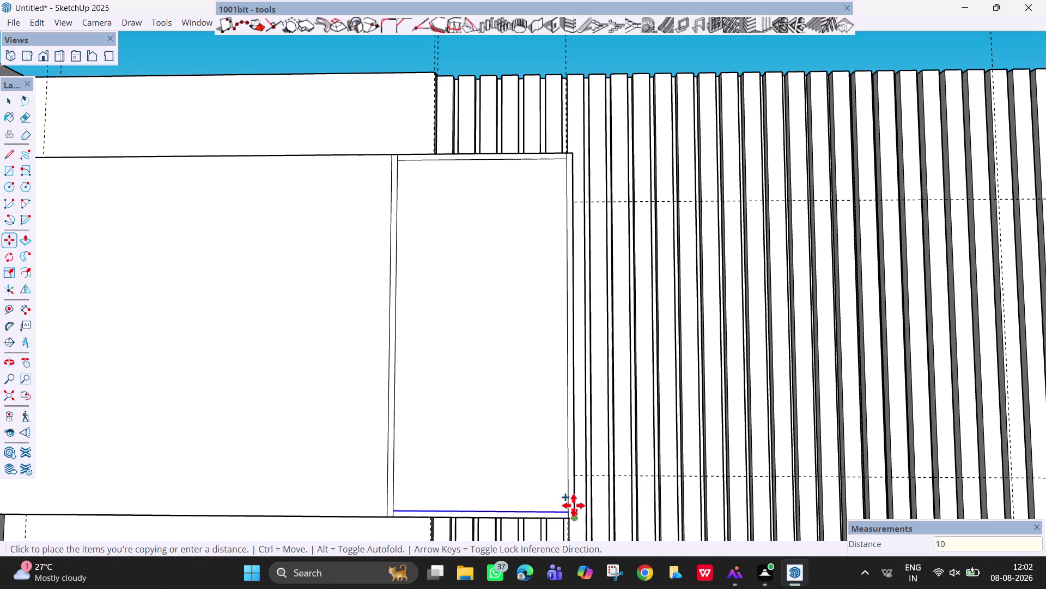
text(mm)
key(Return)
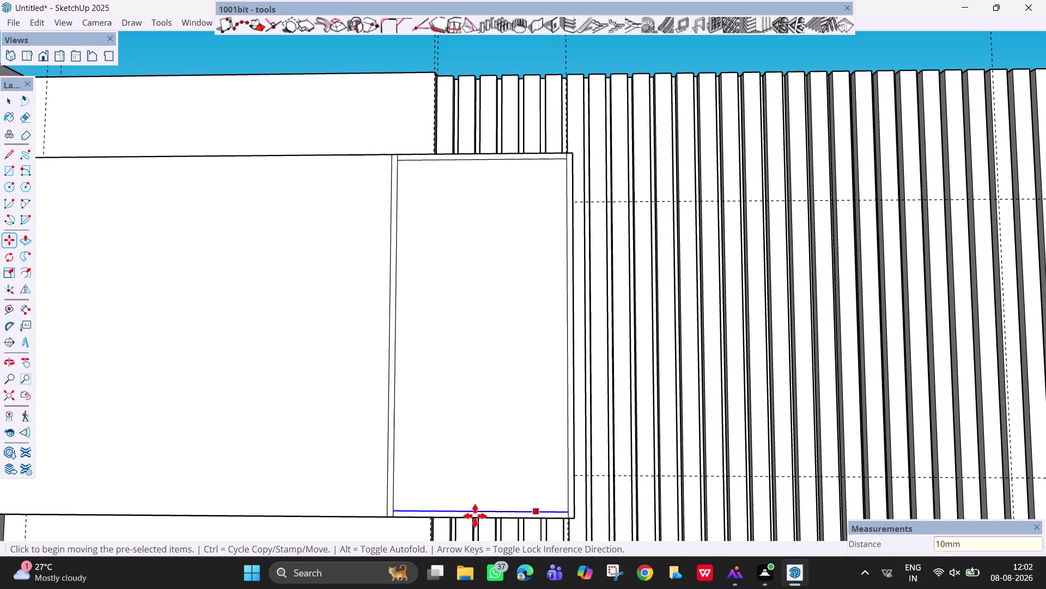
key(Escape)
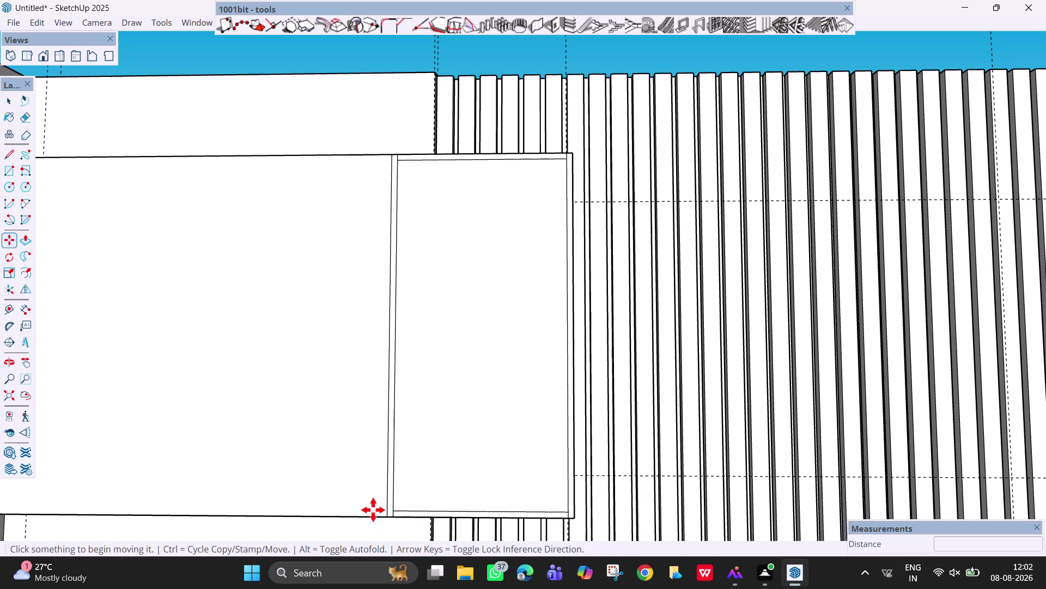
Copy the left compartment's bottom and top edges 10 mm inward.
key(space)
click(369, 517)
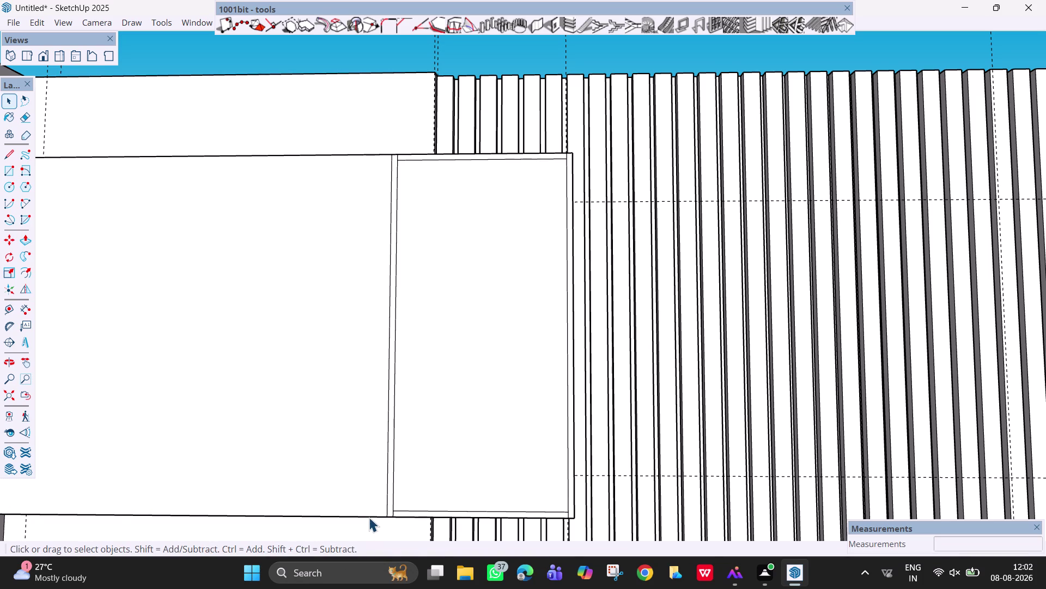
key(m)
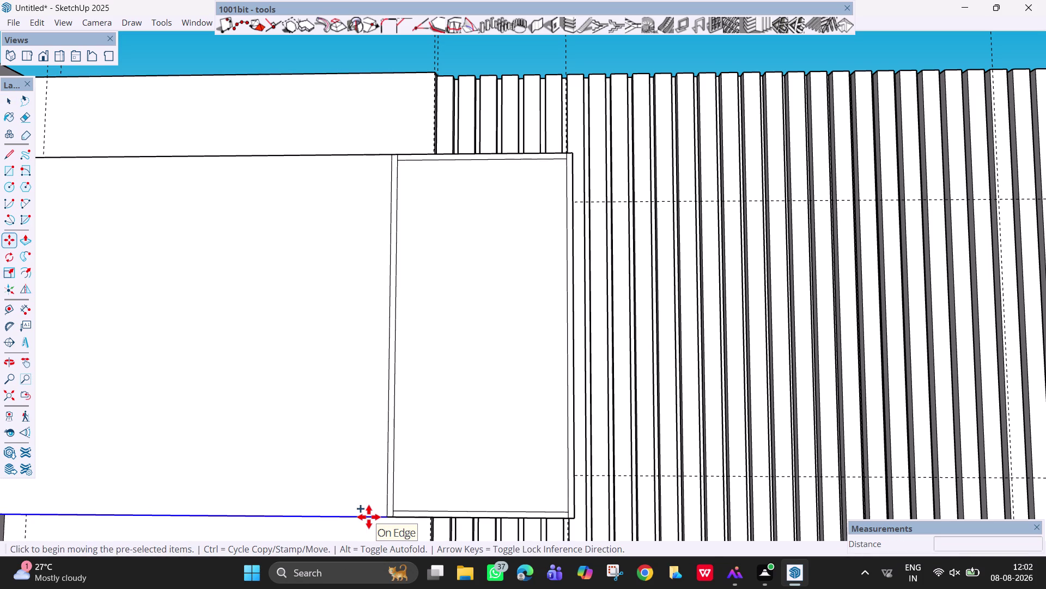
click(384, 517)
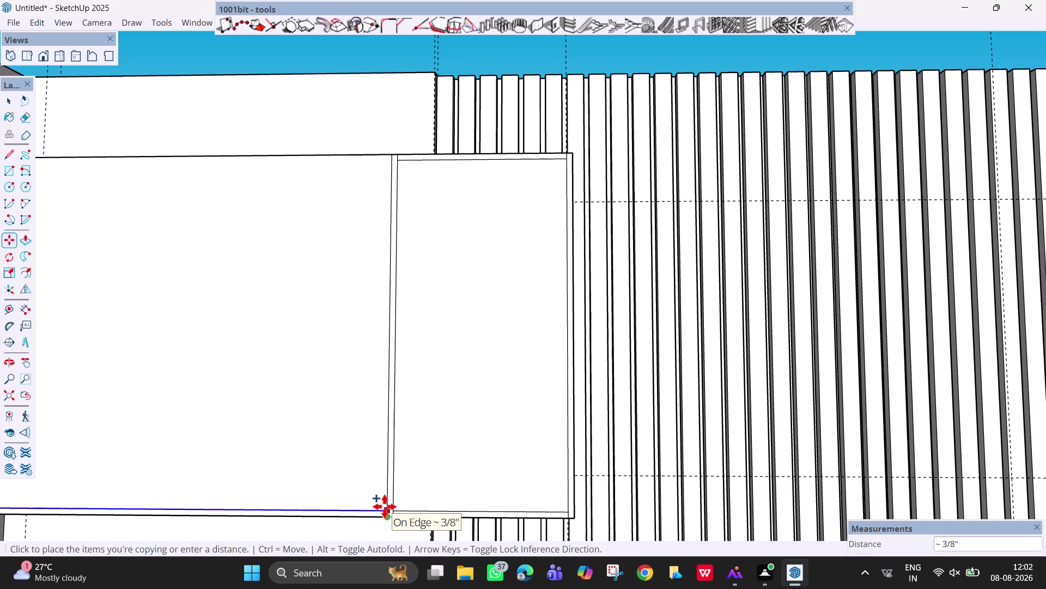
text(10mm)
key(Return)
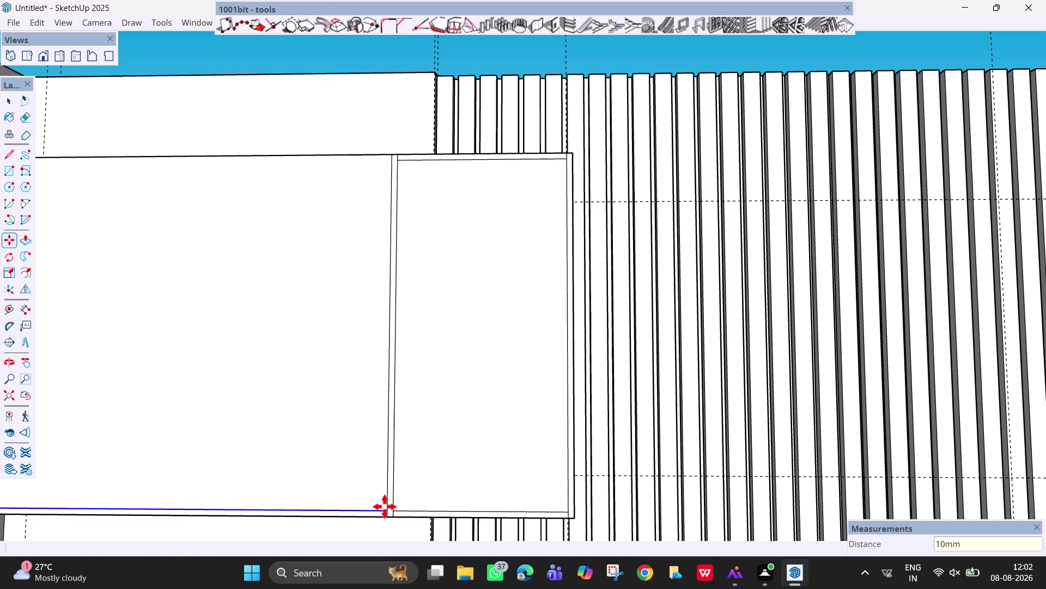
scroll(down, 3)
middle_drag(354, 241, 400, 302)
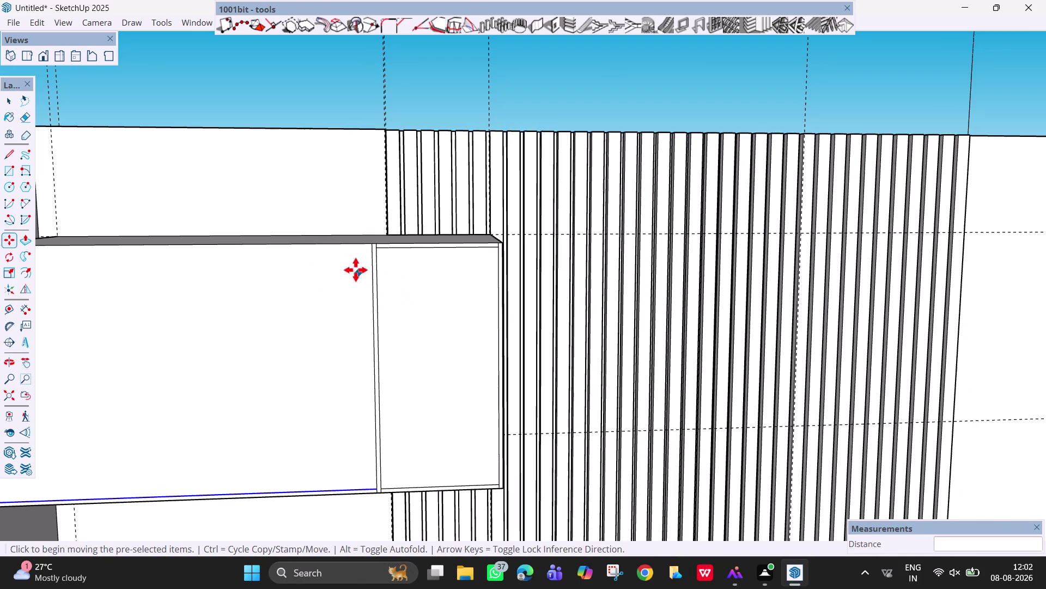
key(space)
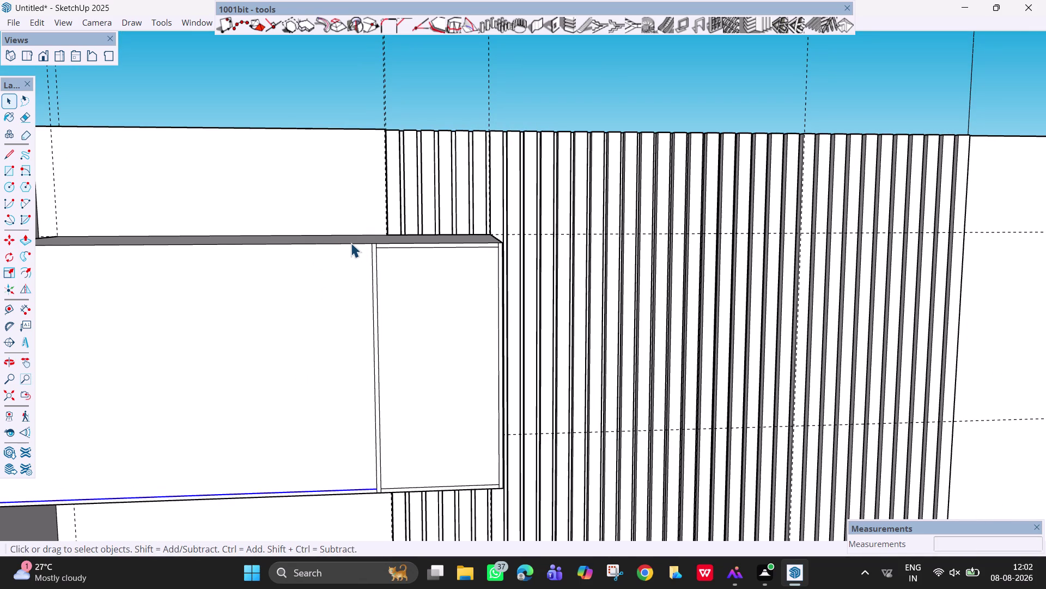
click(357, 245)
key(m)
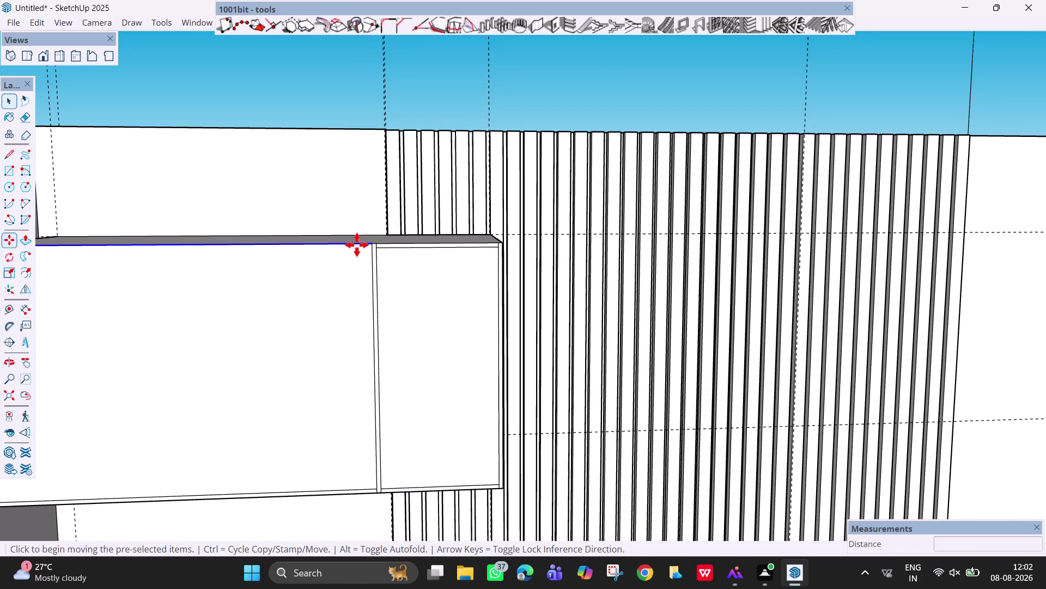
click(371, 245)
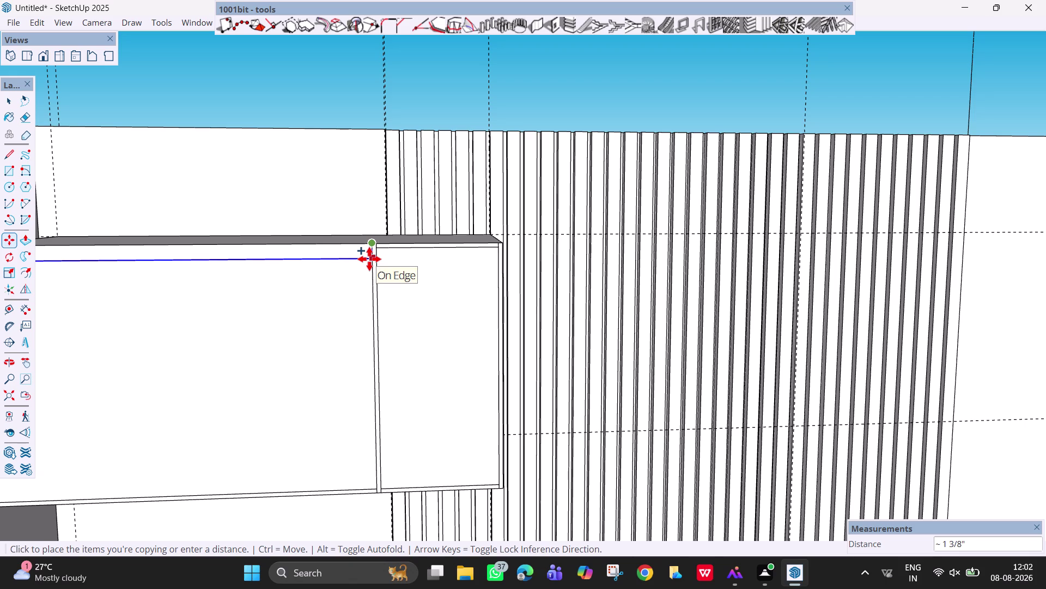
text(10mm)
key(Return)
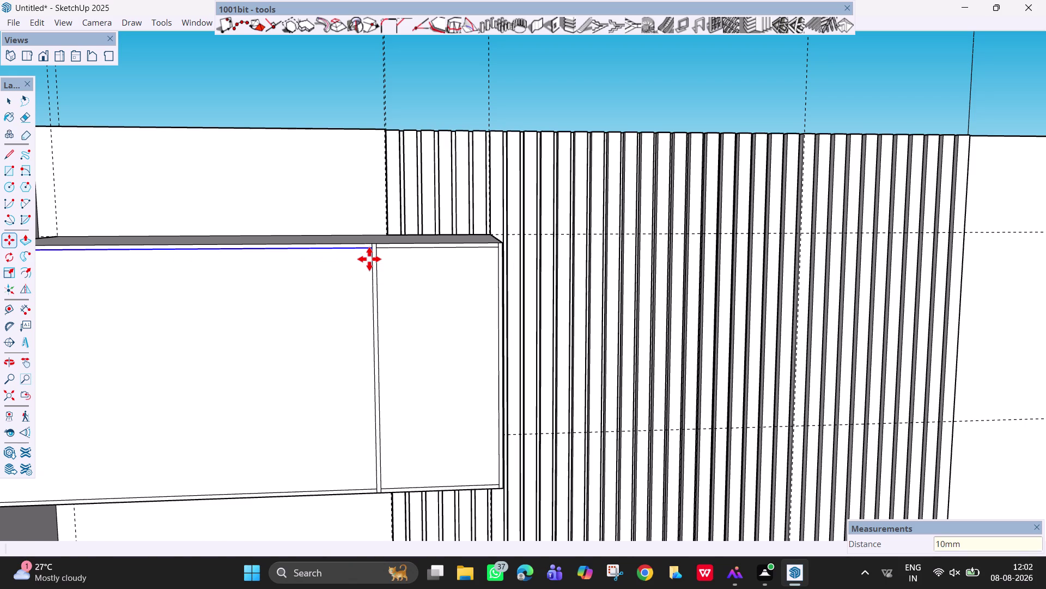
scroll(down, 3)
key(h)
drag(309, 308, 523, 301)
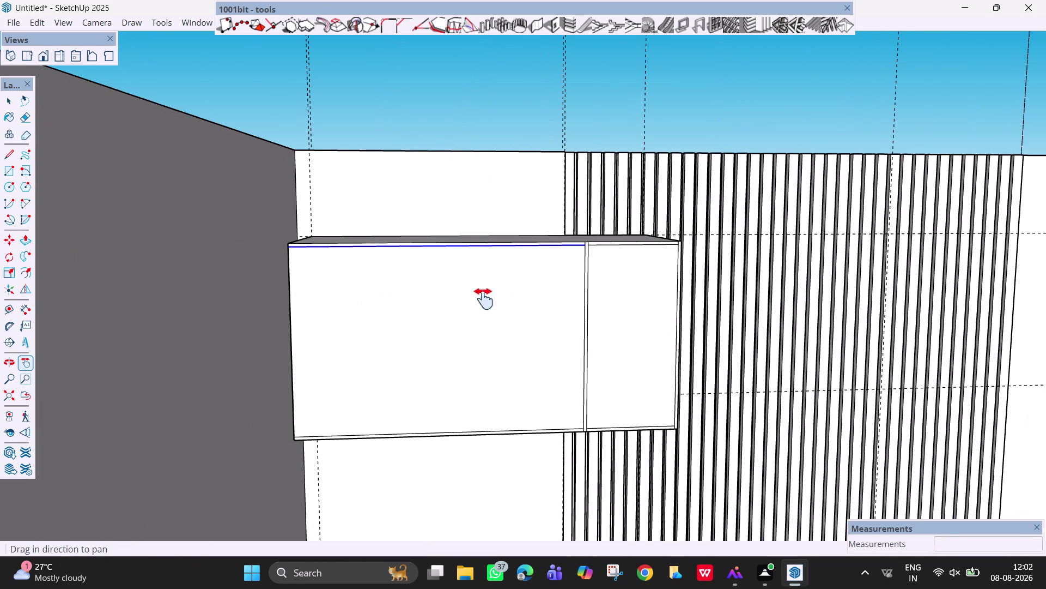
scroll(up, 3)
Copy the cabinet front's left side edge 10 mm inward.
key(space)
click(294, 317)
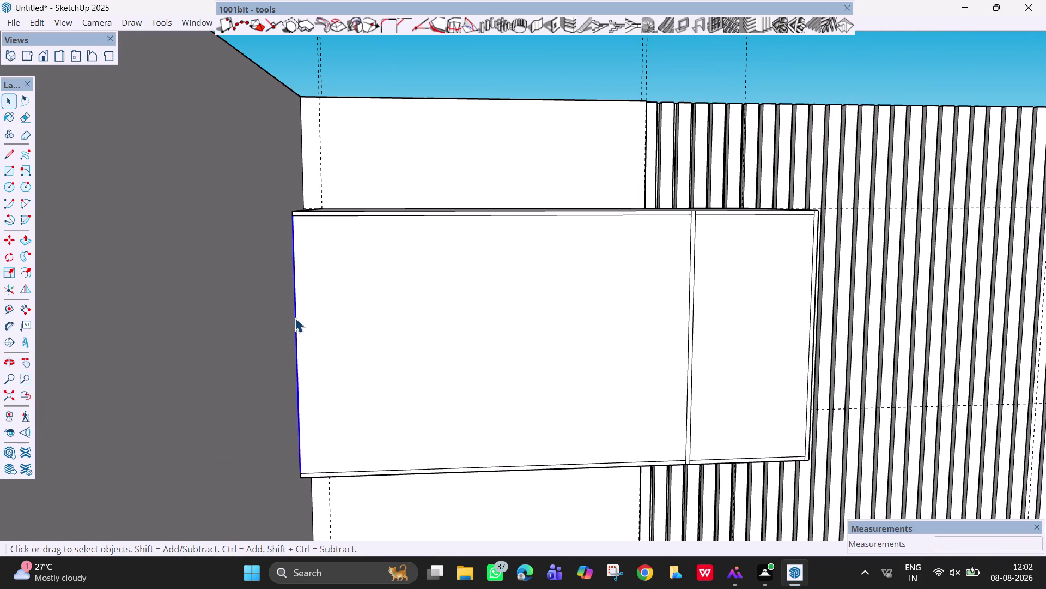
key(m)
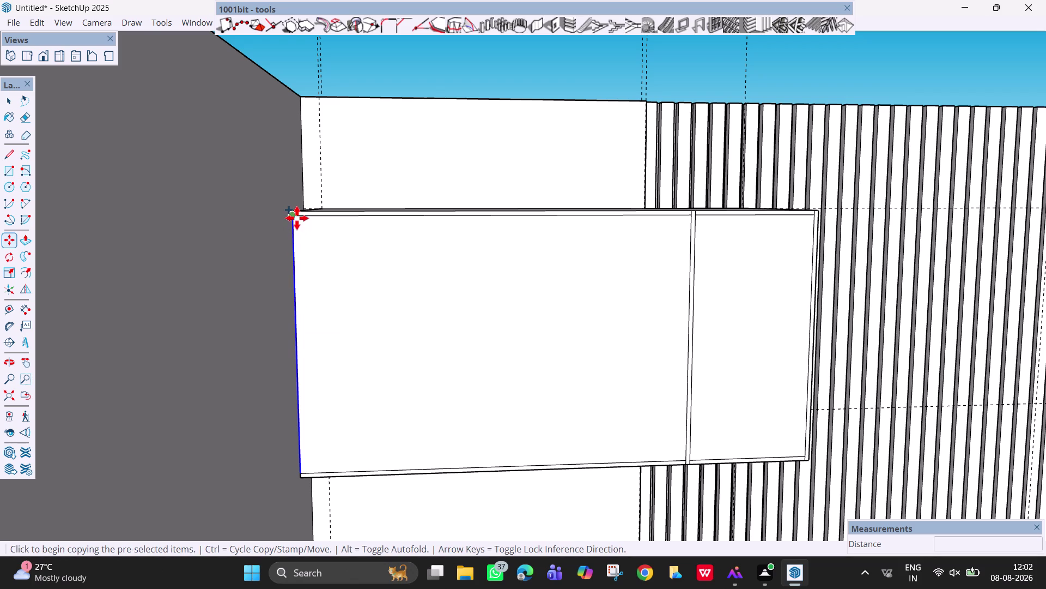
click(294, 216)
text(1)
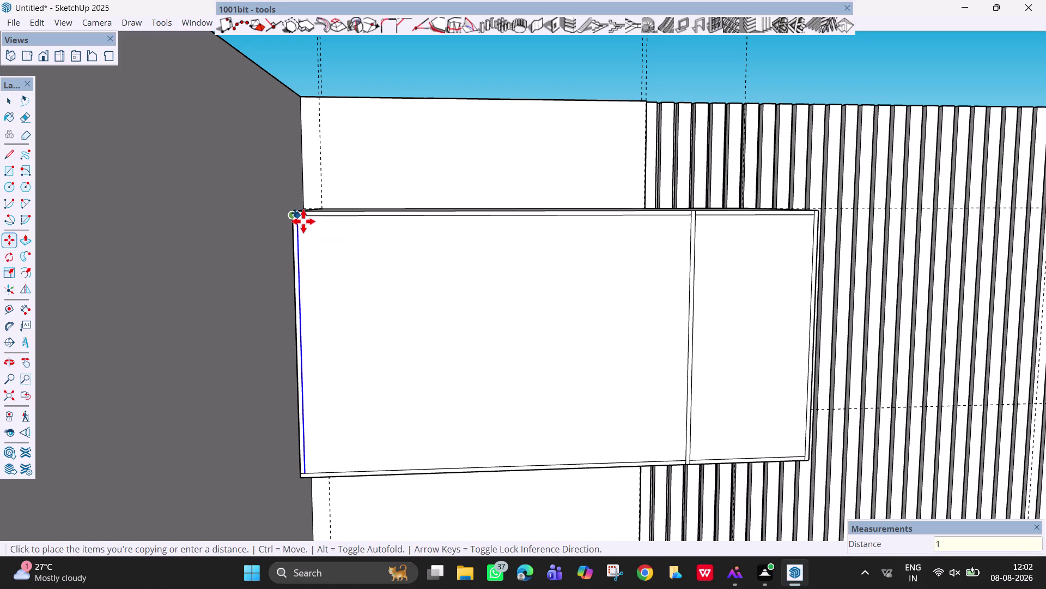
text(0mm)
key(Return)
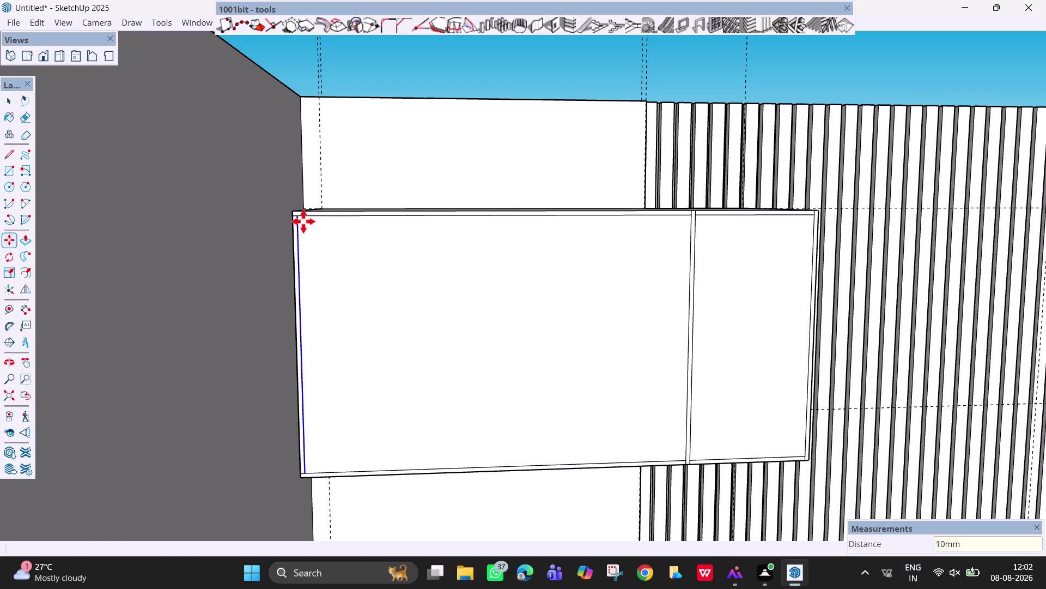
key(Escape)
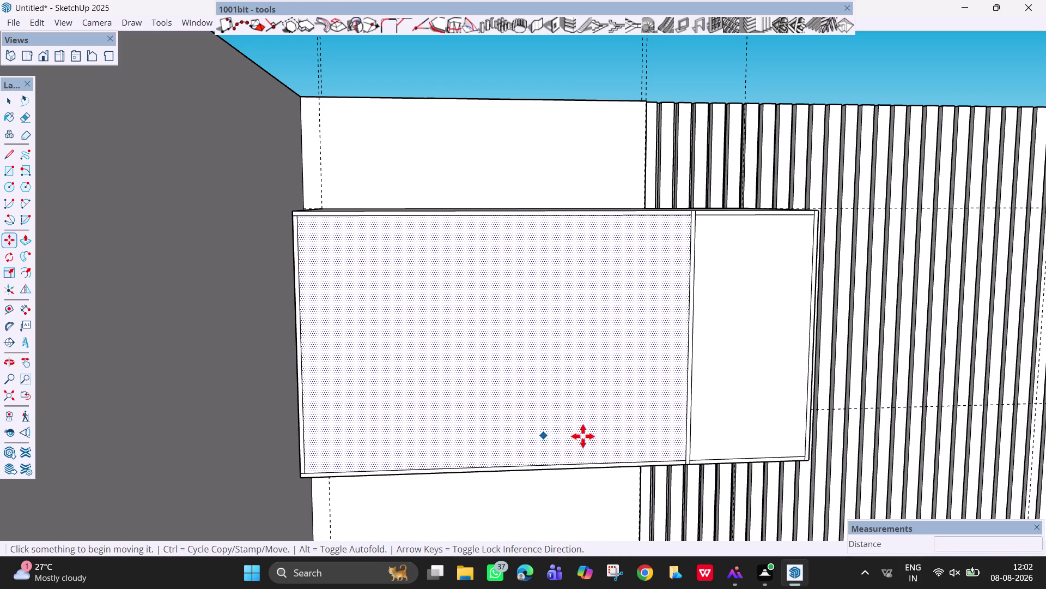
middle_drag(736, 364, 672, 360)
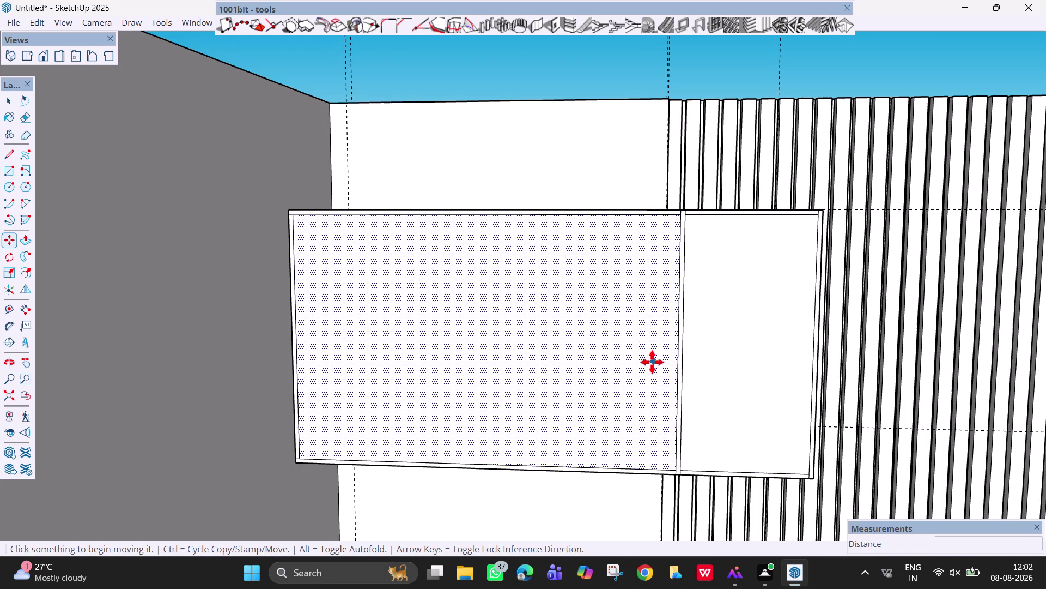
key(space)
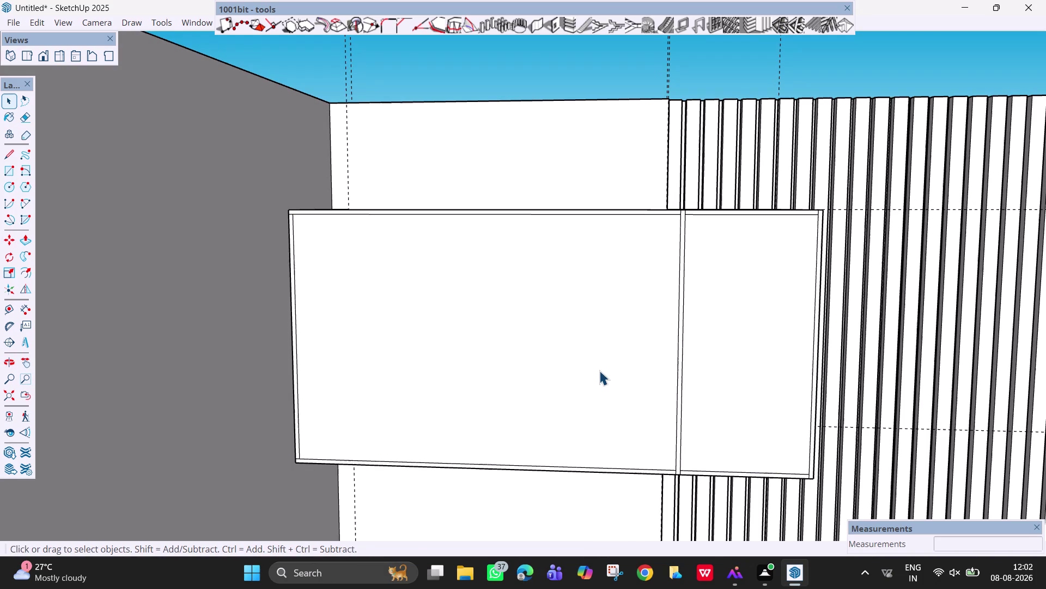
Push the left and right front faces in 1'10" to hollow both compartments.
key(p)
click(581, 396)
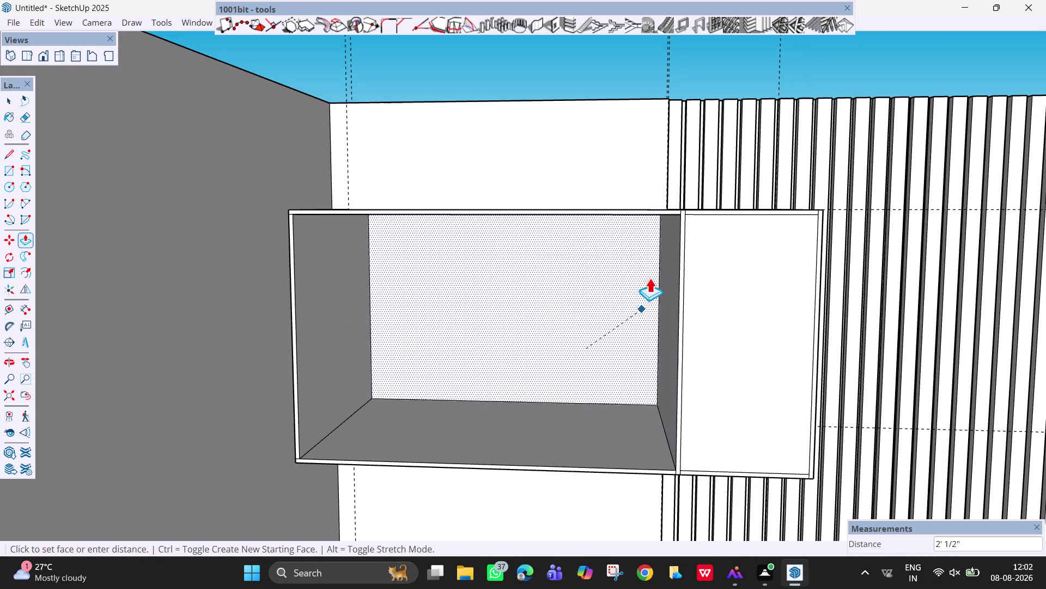
click(657, 241)
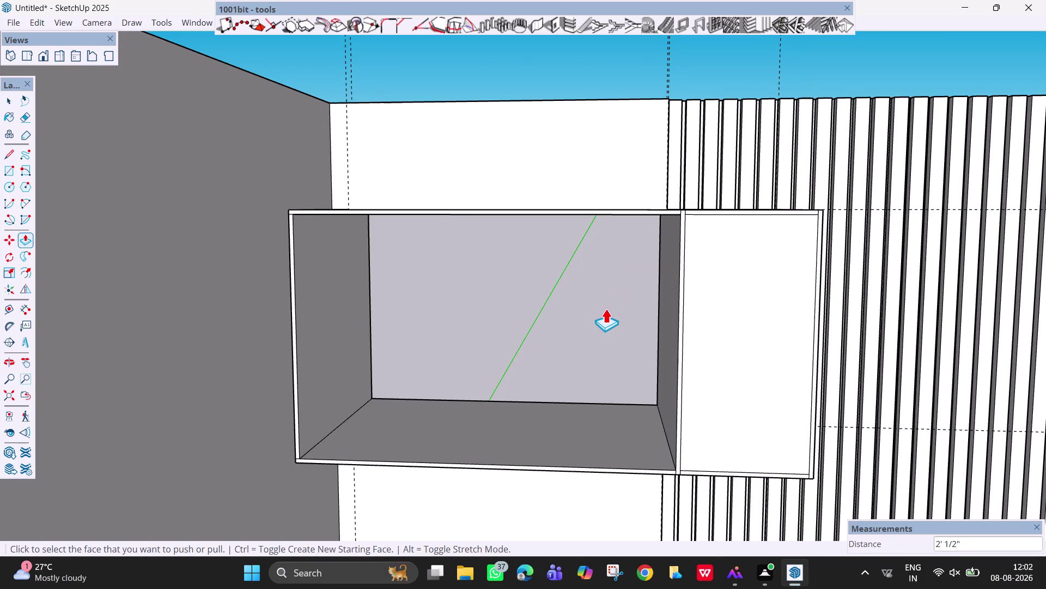
key(ctrl+z)
click(570, 358)
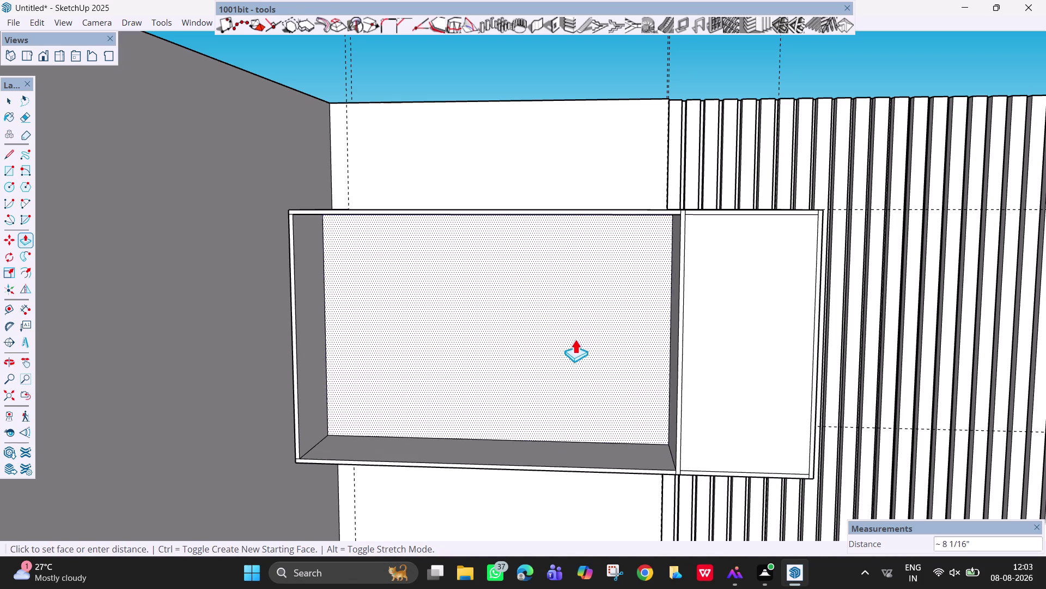
middle_drag(580, 333, 607, 413)
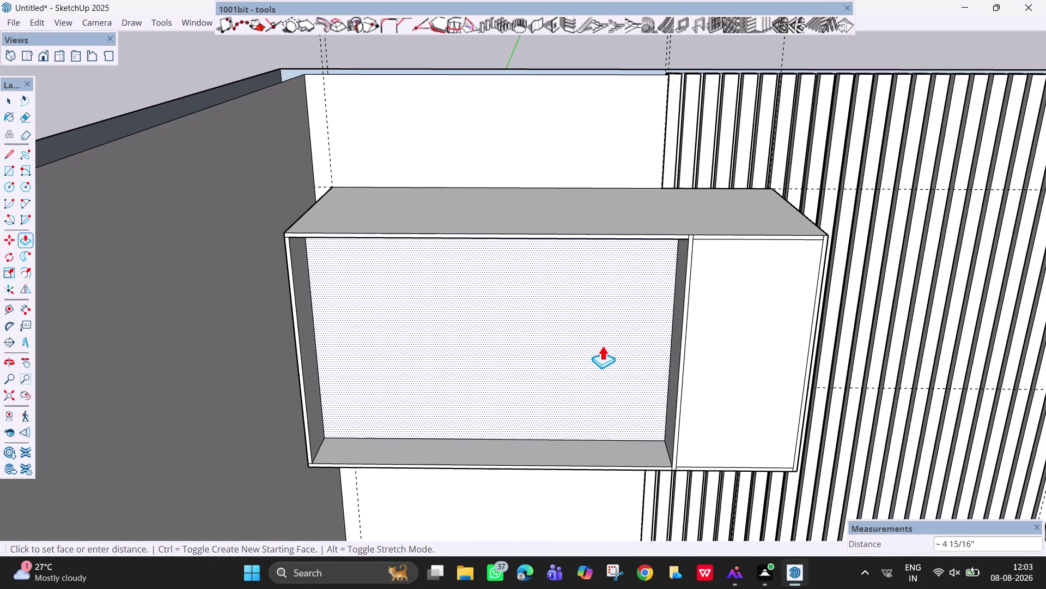
text(1)
text('10)
key(shift+quotedbl)
key(Return)
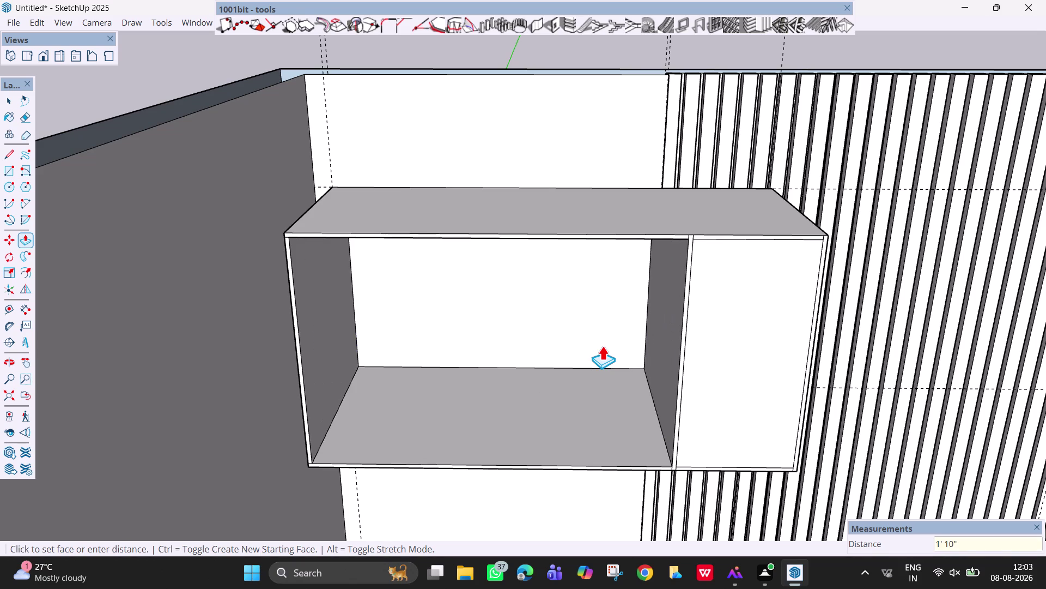
double_click(708, 360)
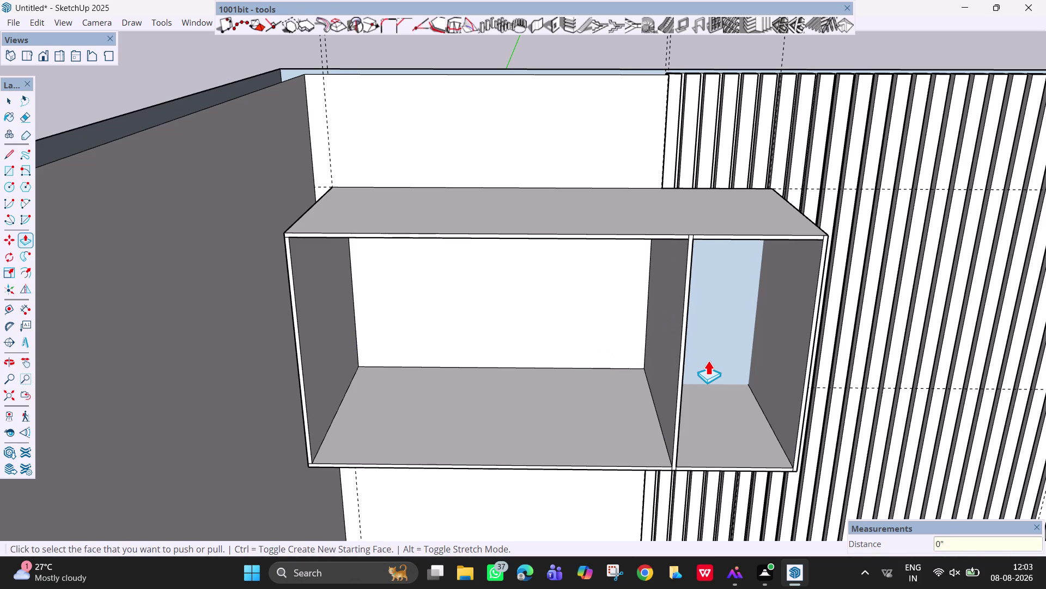
middle_drag(757, 332, 671, 330)
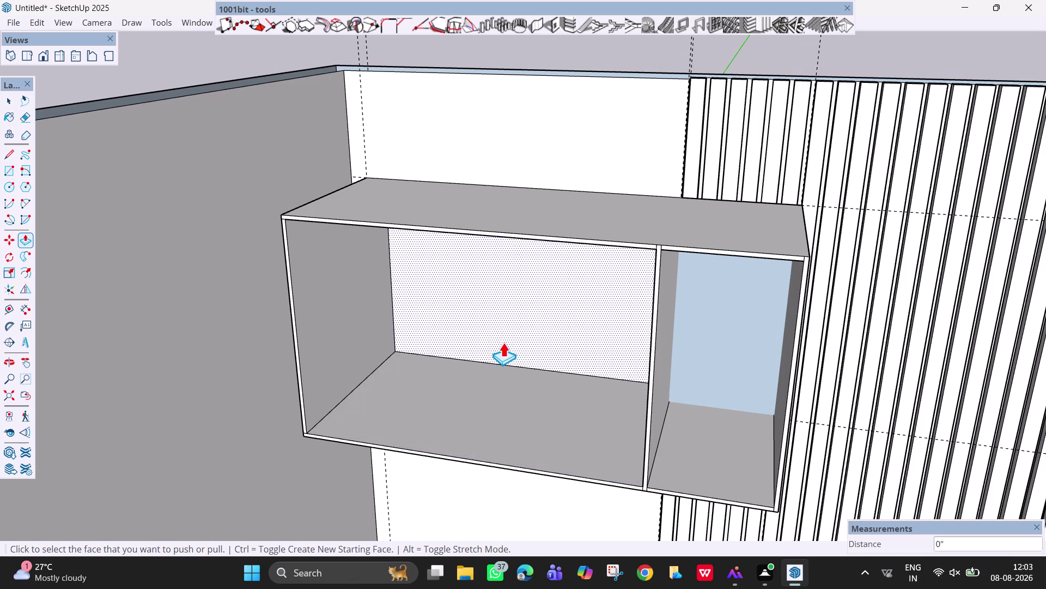
Select the right compartment's back face and orbit to inspect the hollow compartments.
key(Escape)
key(space)
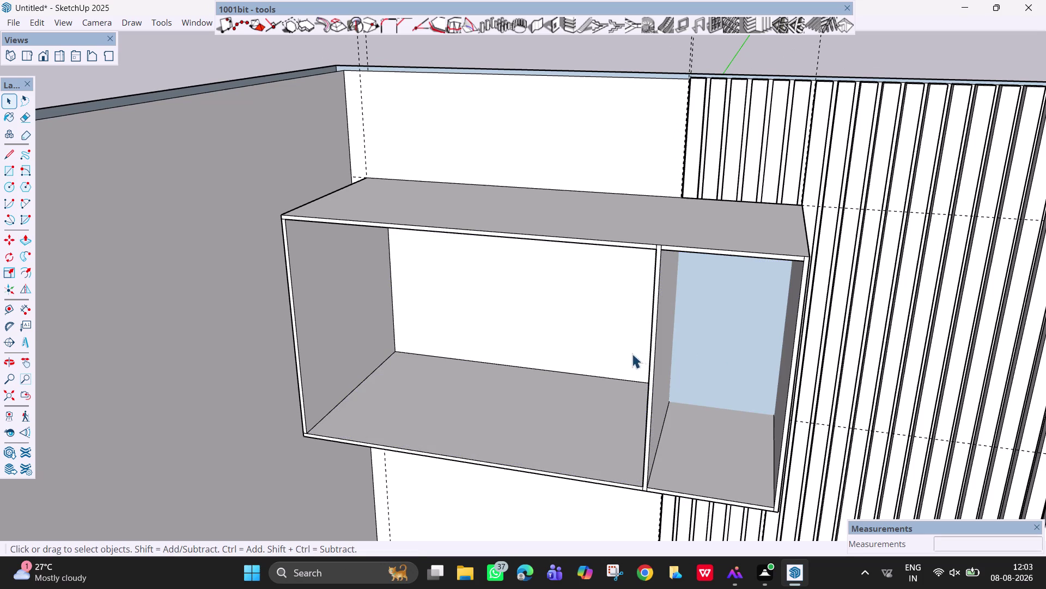
right_click(741, 326)
click(742, 326)
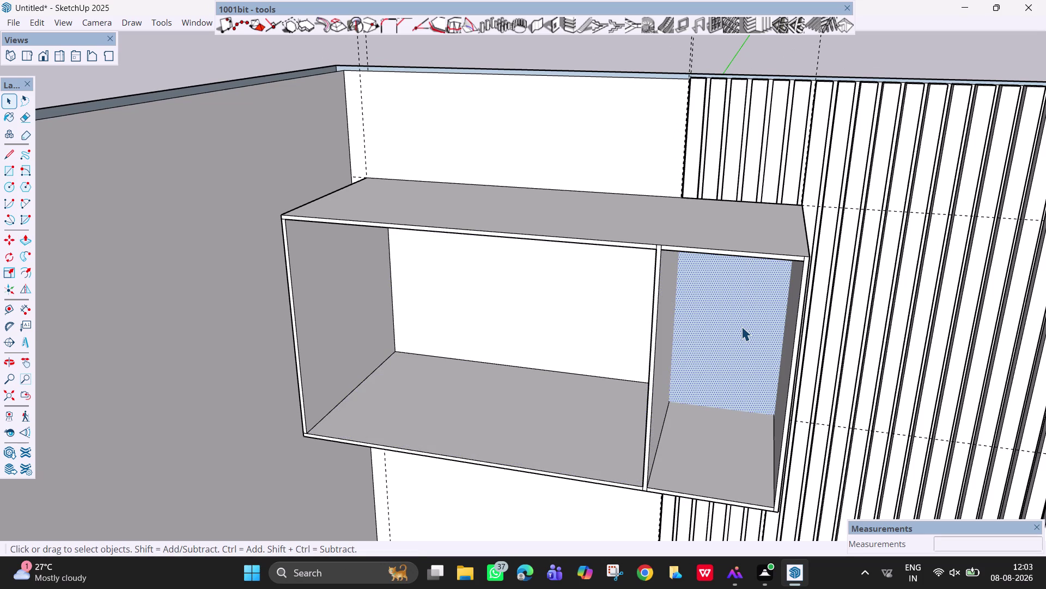
right_click(742, 326)
click(797, 196)
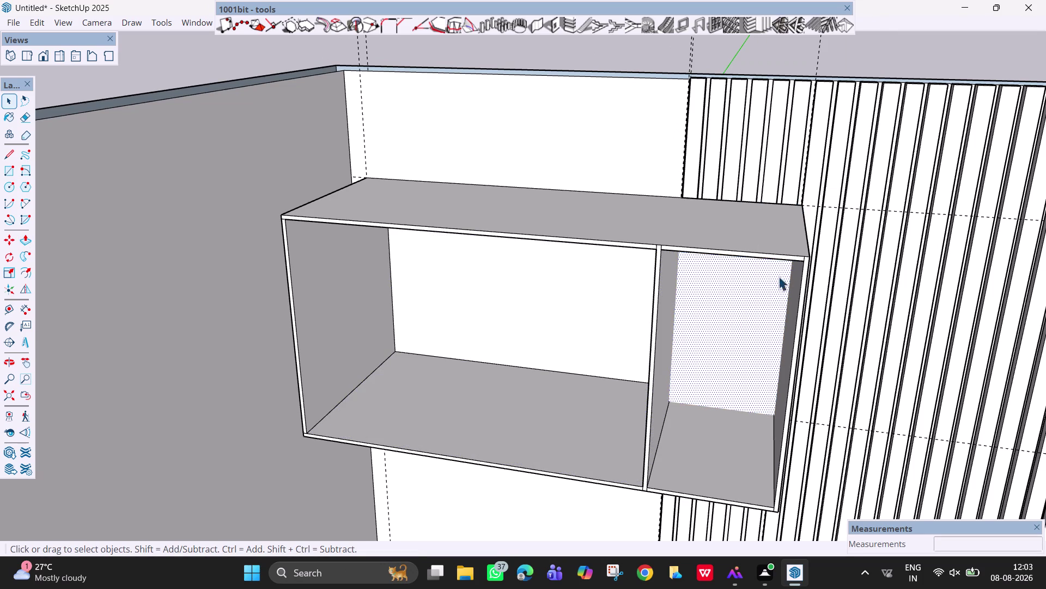
middle_drag(684, 312, 692, 253)
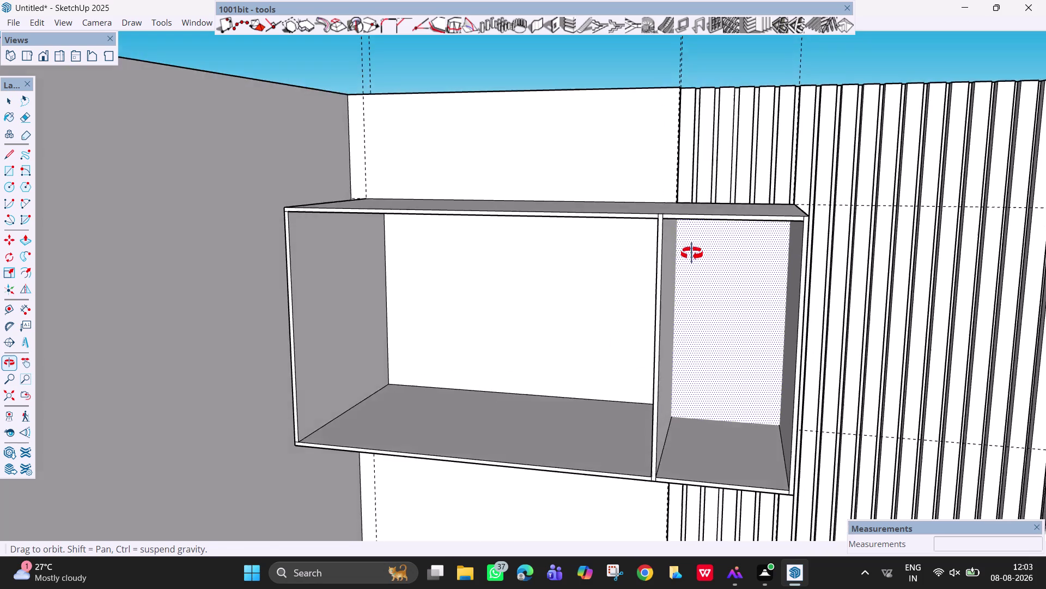
middle_drag(692, 254, 716, 268)
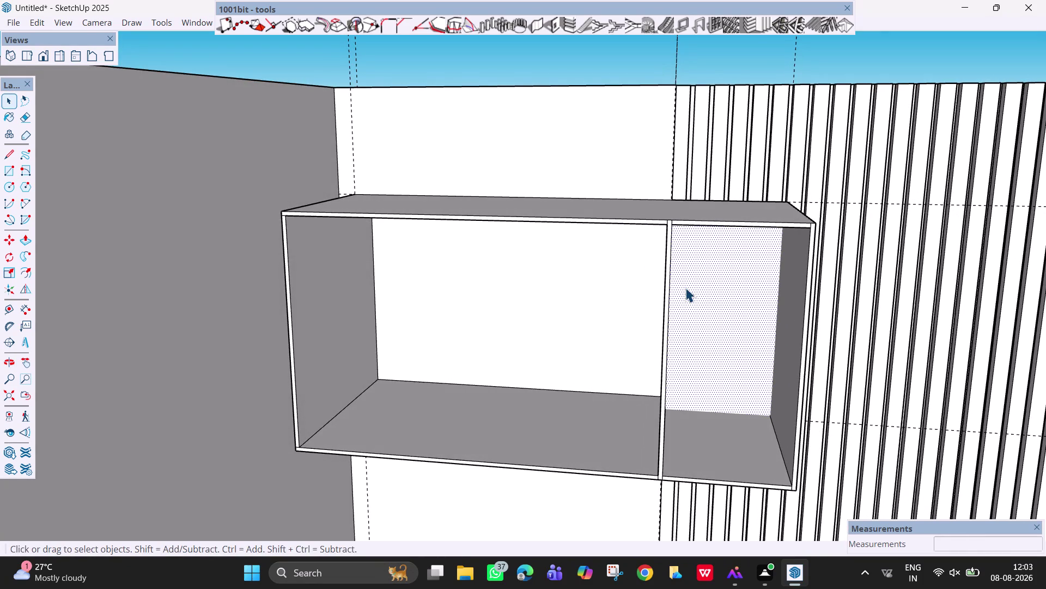
scroll(down, 3)
middle_drag(499, 302, 537, 248)
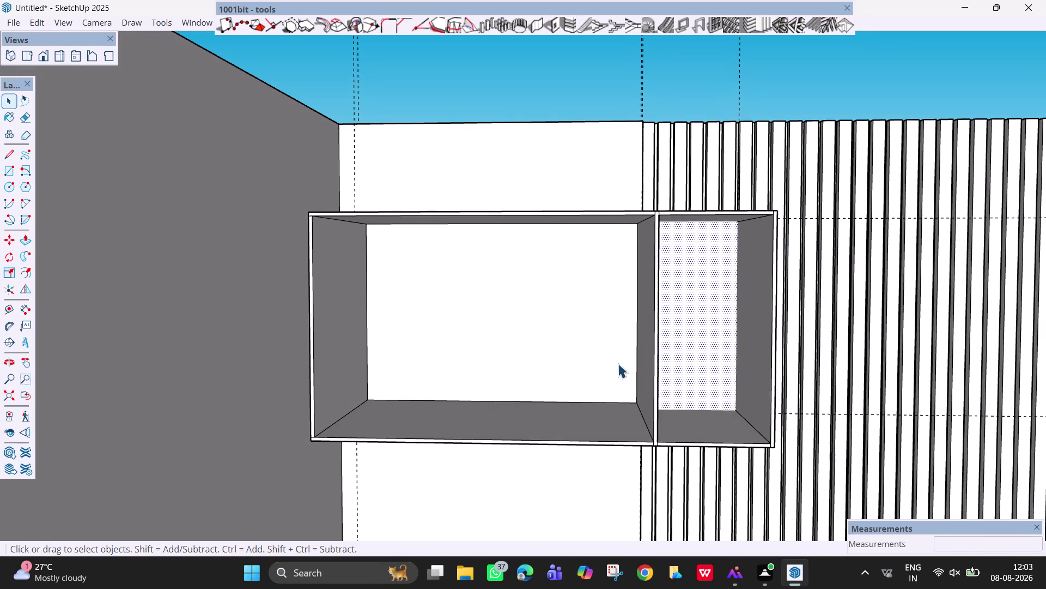
middle_drag(612, 358, 519, 299)
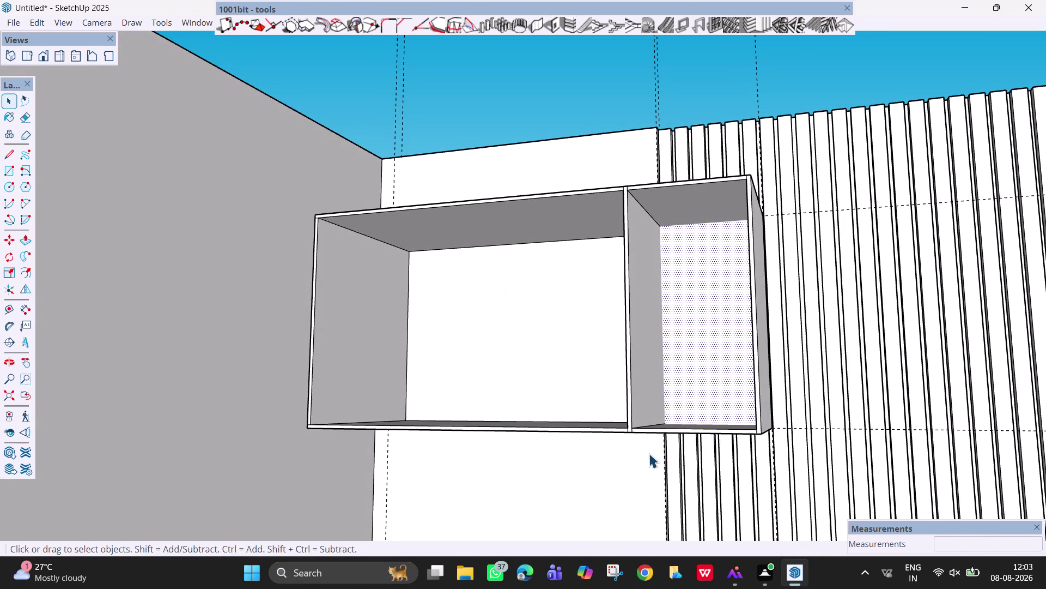
scroll(up, 3)
scroll(up, 3)
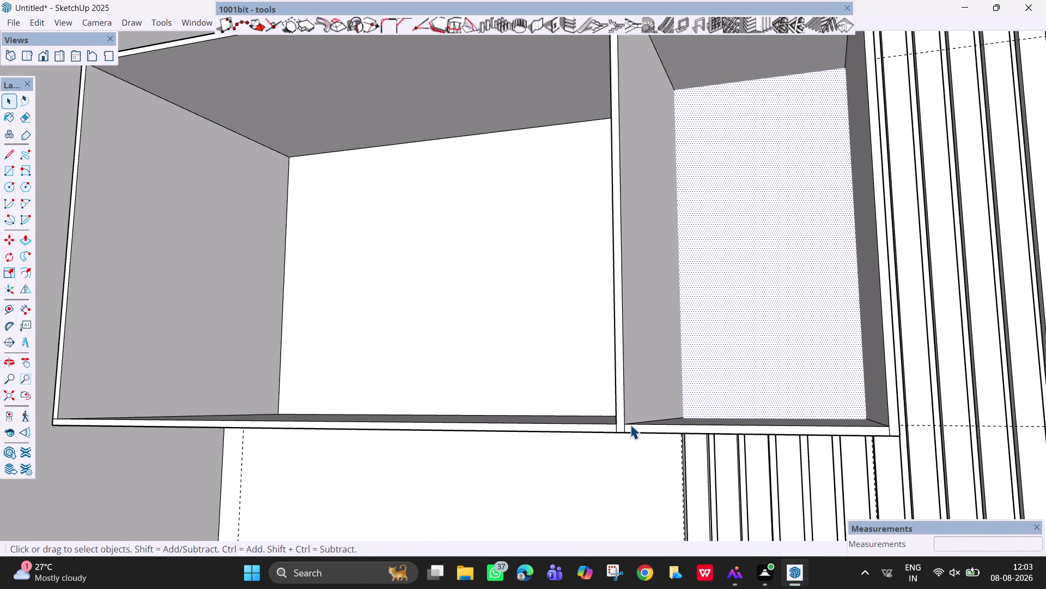
Erase stray edges at the divider's base and where the divider meets the top.
key(Escape)
key(e)
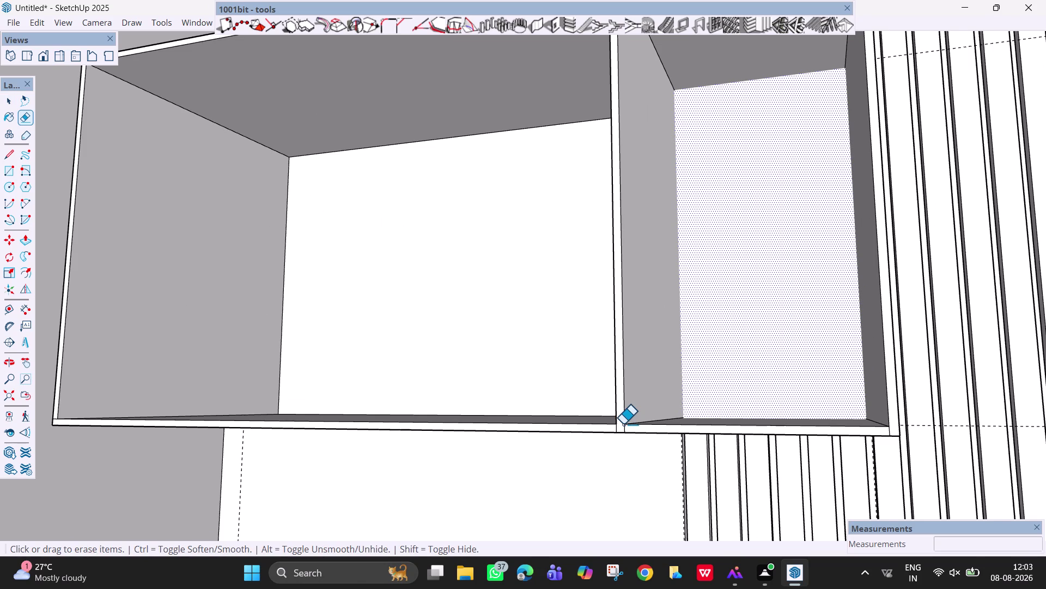
scroll(up, 3)
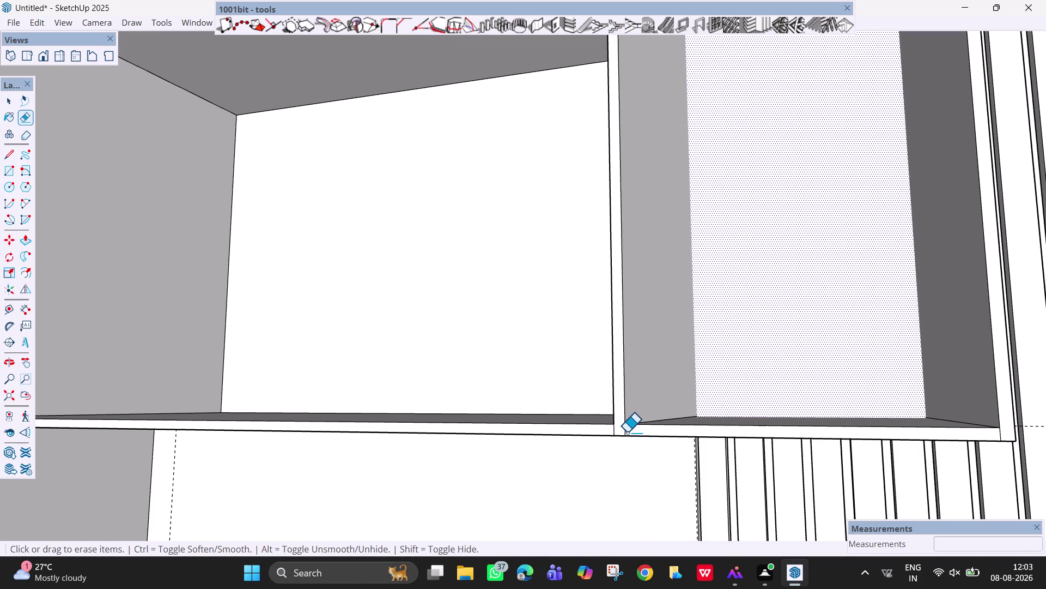
drag(629, 432, 612, 431)
scroll(down, 3)
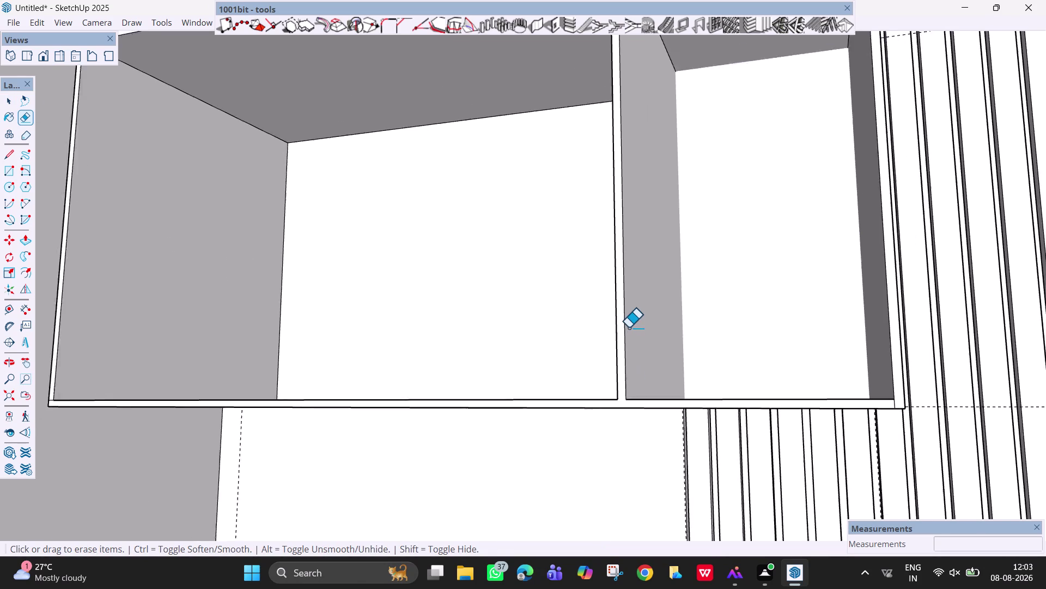
scroll(down, 3)
middle_drag(635, 315, 715, 429)
scroll(down, 3)
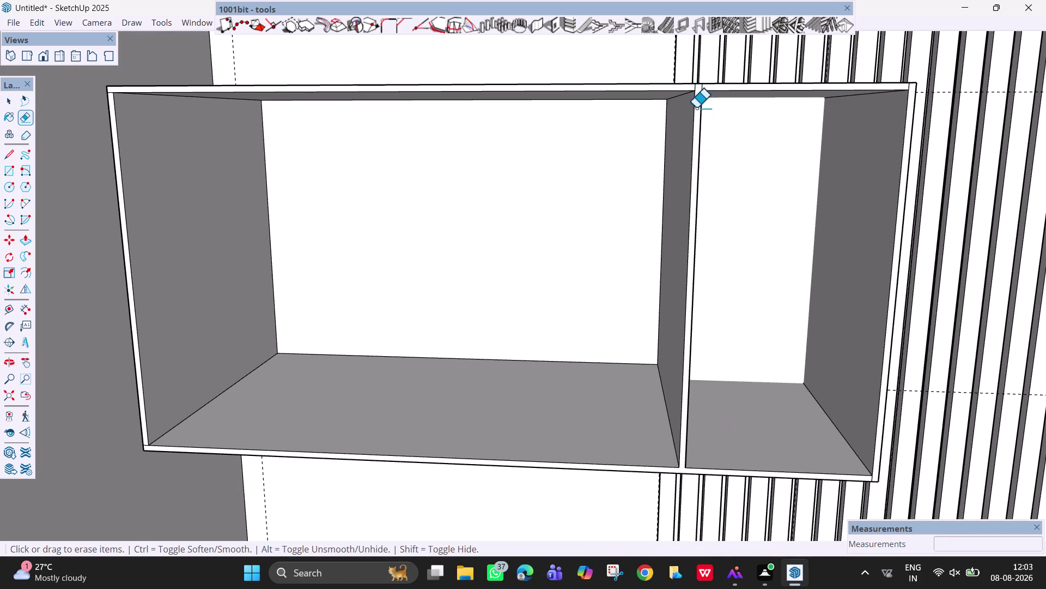
scroll(up, 3)
drag(702, 96, 691, 95)
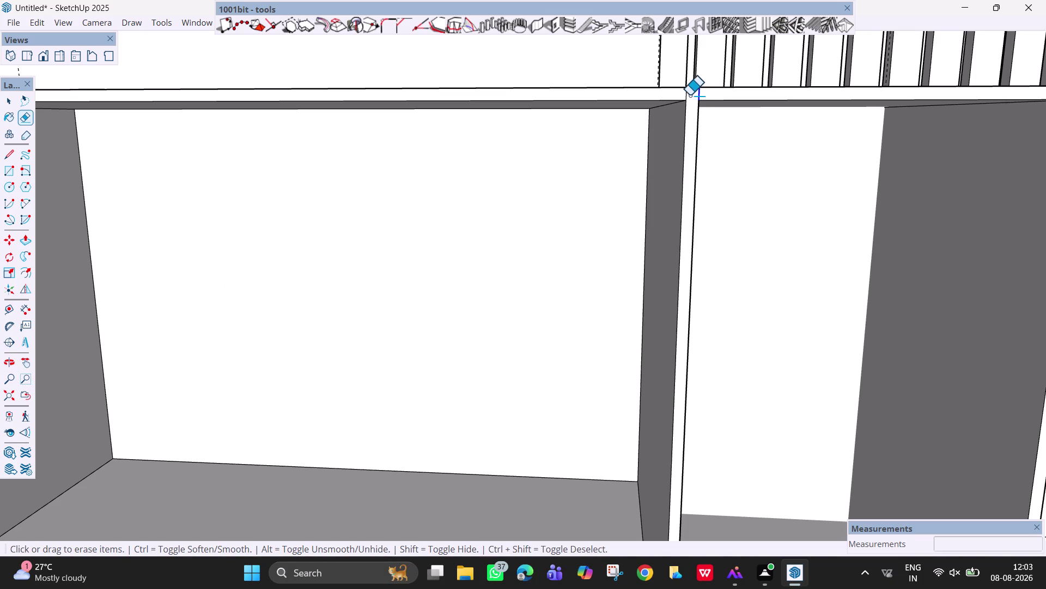
drag(691, 95, 684, 94)
scroll(down, 3)
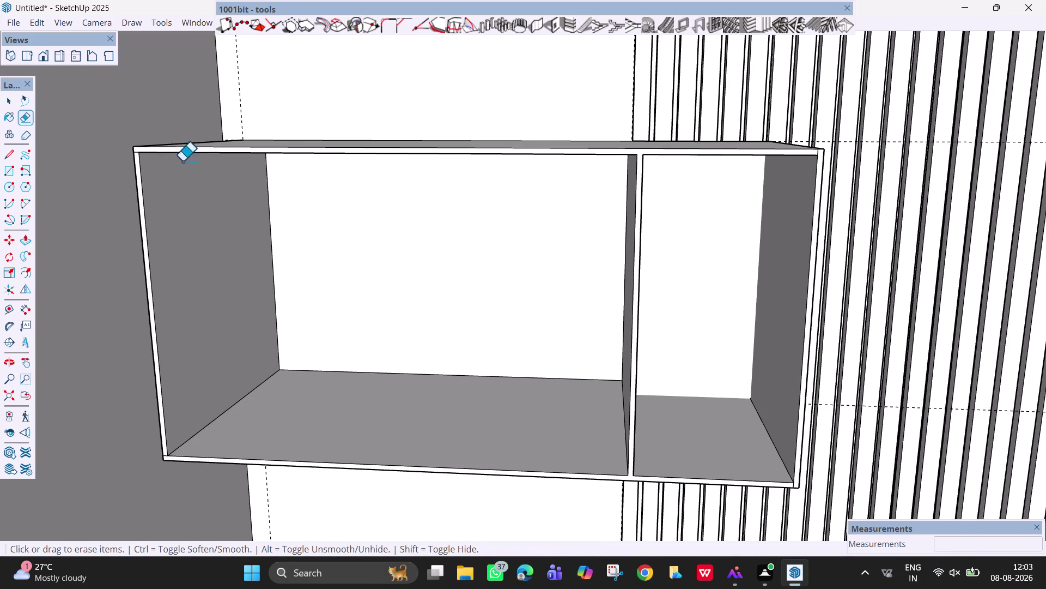
scroll(up, 3)
Erase stray edges at the cabinet's top-left and front-left corners.
middle_drag(178, 169, 253, 158)
scroll(up, 3)
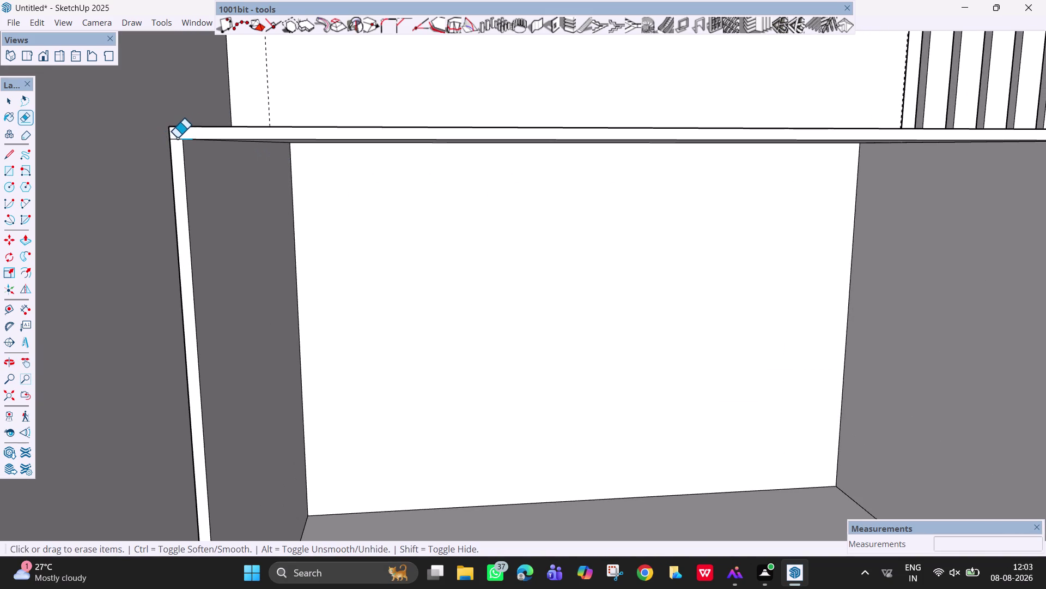
click(177, 138)
scroll(down, 3)
middle_drag(266, 331, 289, 161)
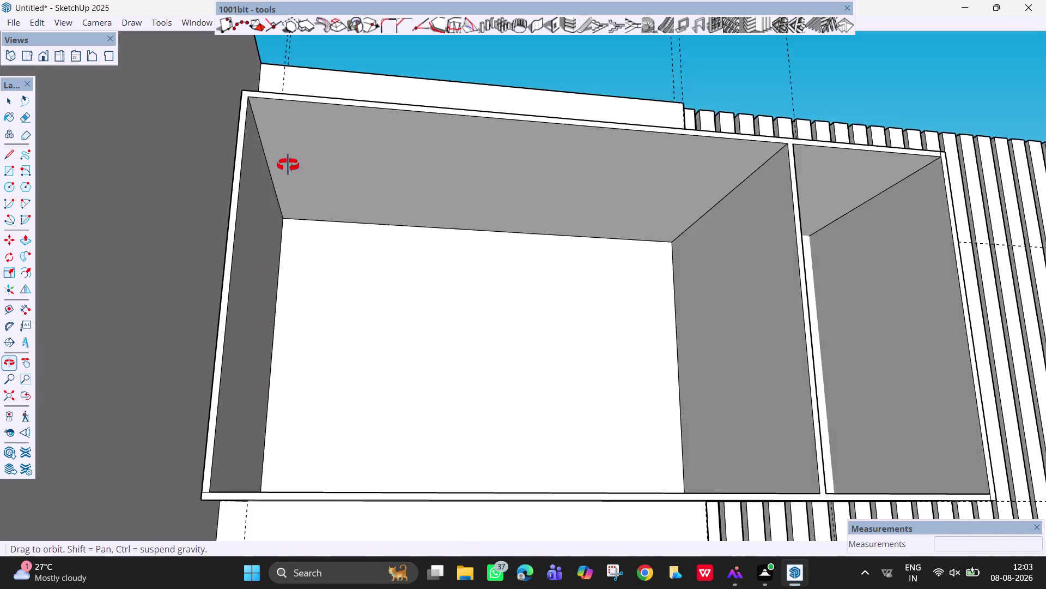
middle_drag(290, 162, 290, 156)
scroll(up, 3)
drag(214, 455, 212, 462)
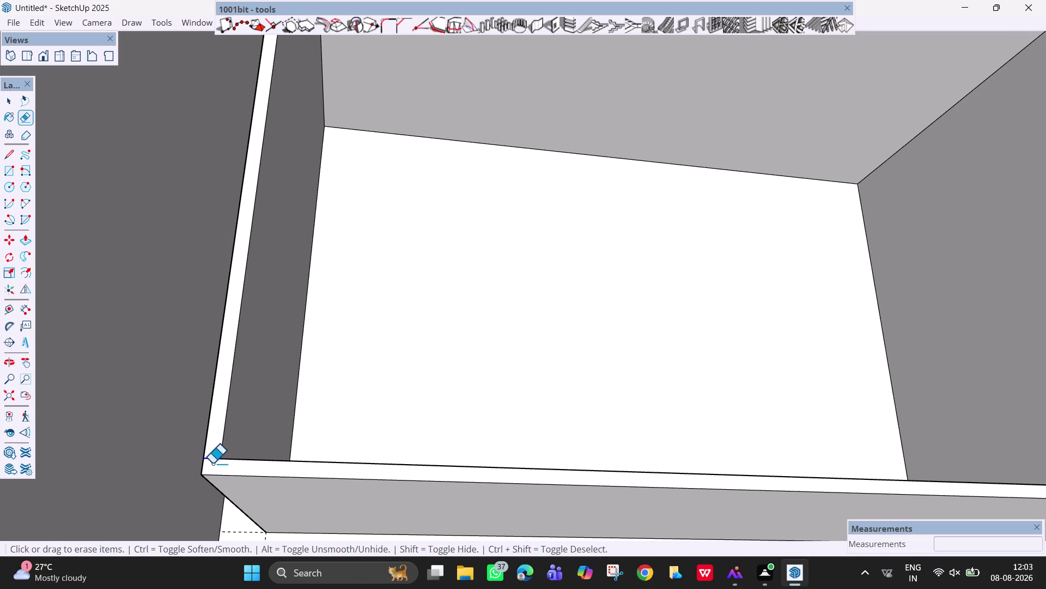
drag(212, 462, 213, 463)
scroll(down, 3)
middle_drag(698, 287, 589, 339)
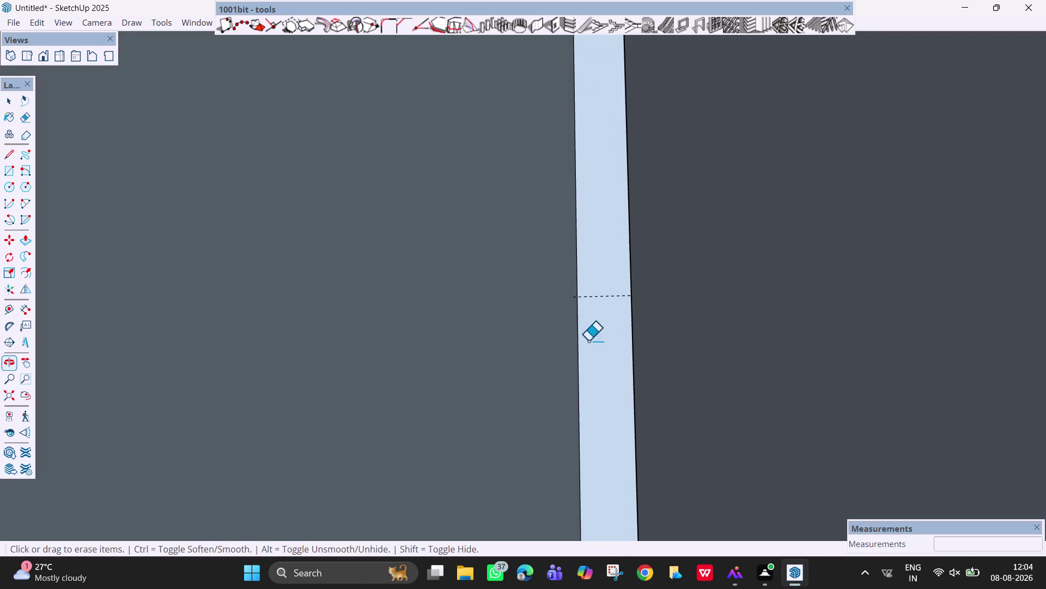
Pan to the divider's lower end and erase its leftover stray edges.
key(h)
drag(744, 297, 360, 345)
drag(733, 286, 296, 367)
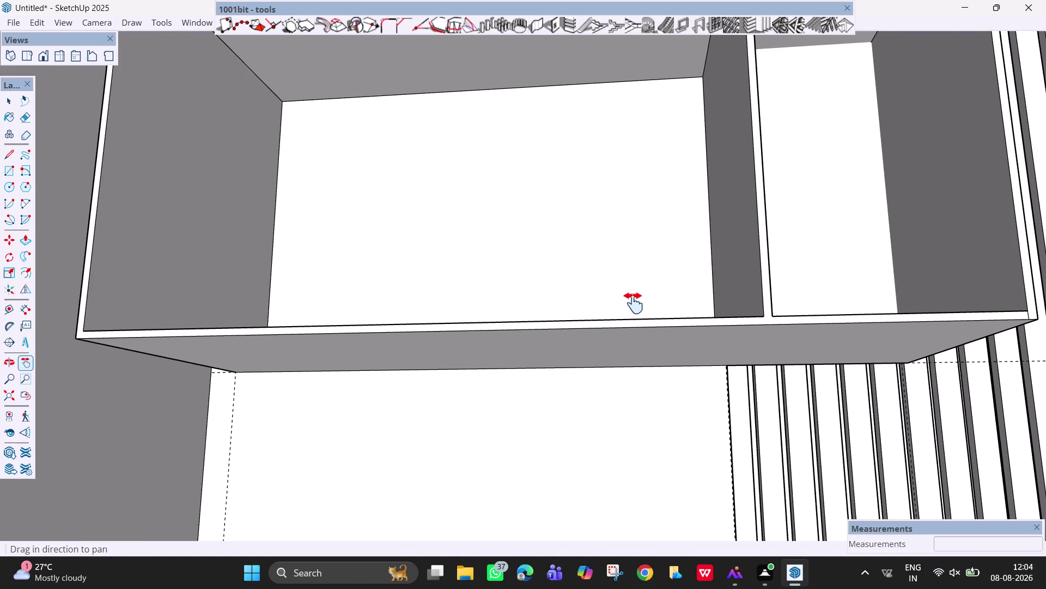
drag(906, 295, 622, 378)
scroll(up, 3)
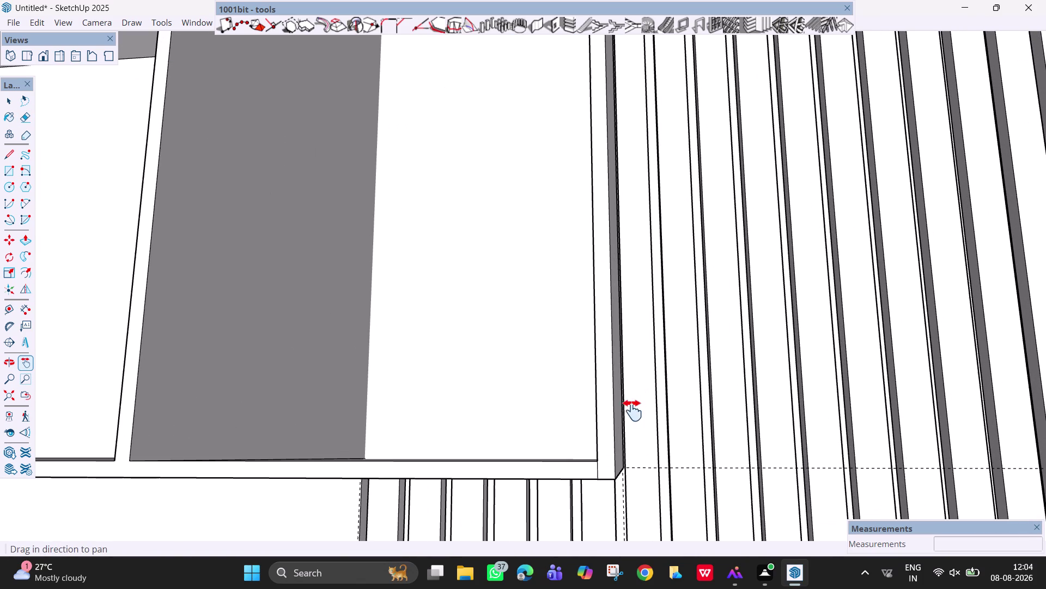
key(r)
key(e)
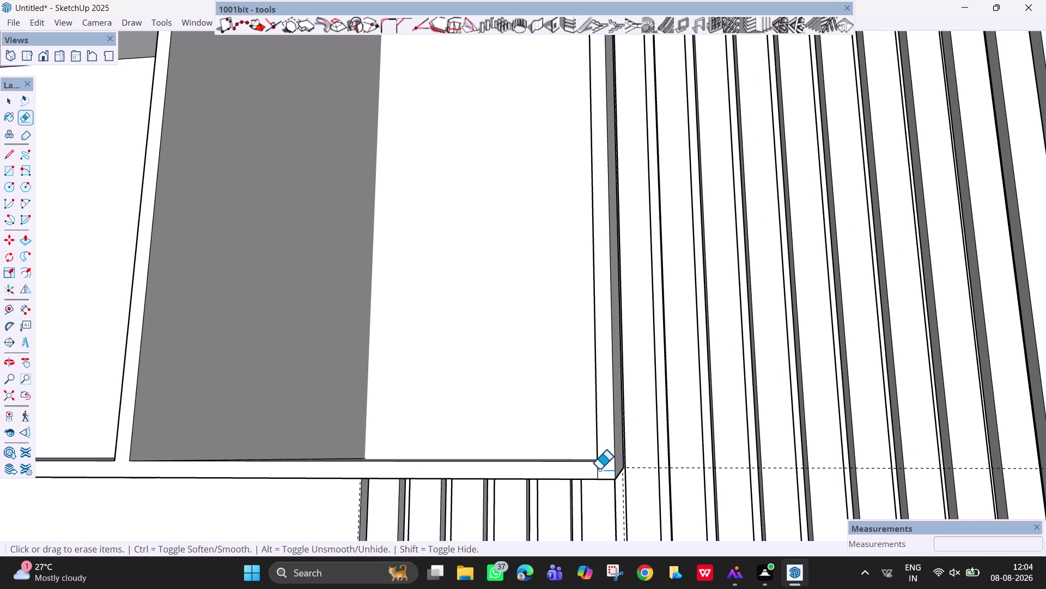
drag(600, 469, 593, 469)
scroll(down, 3)
middle_drag(577, 199, 595, 307)
key(h)
drag(557, 248, 572, 370)
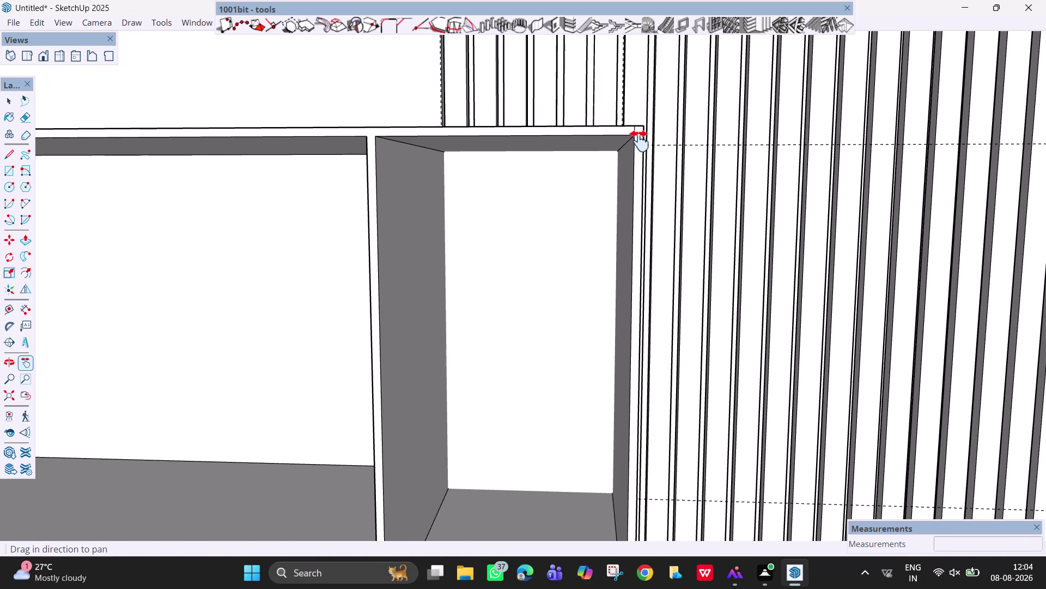
key(e)
click(635, 131)
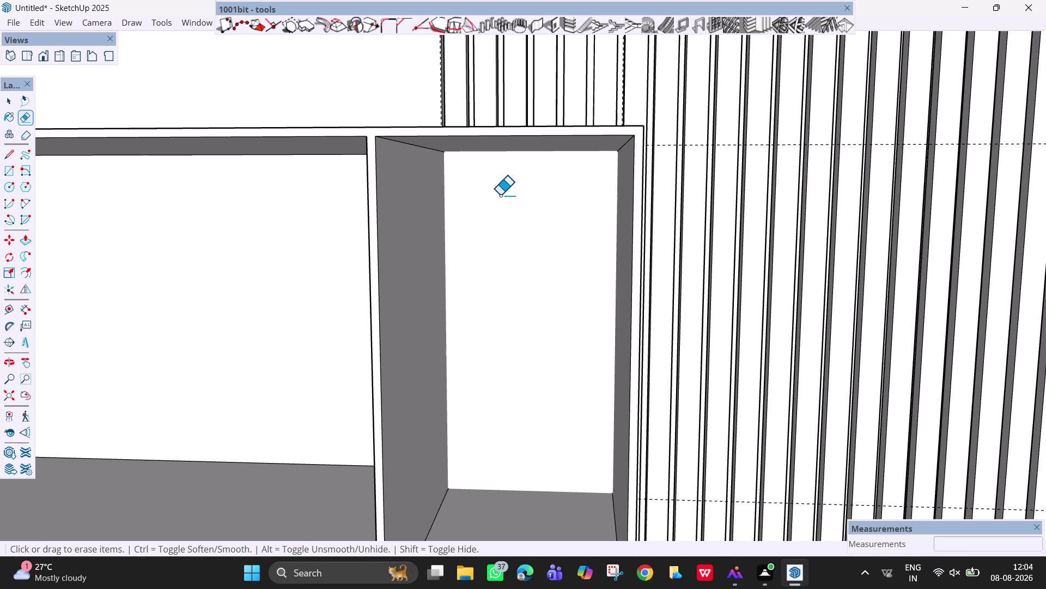
Zoom out to frame the whole cabinet and return to the Select tool.
scroll(down, 3)
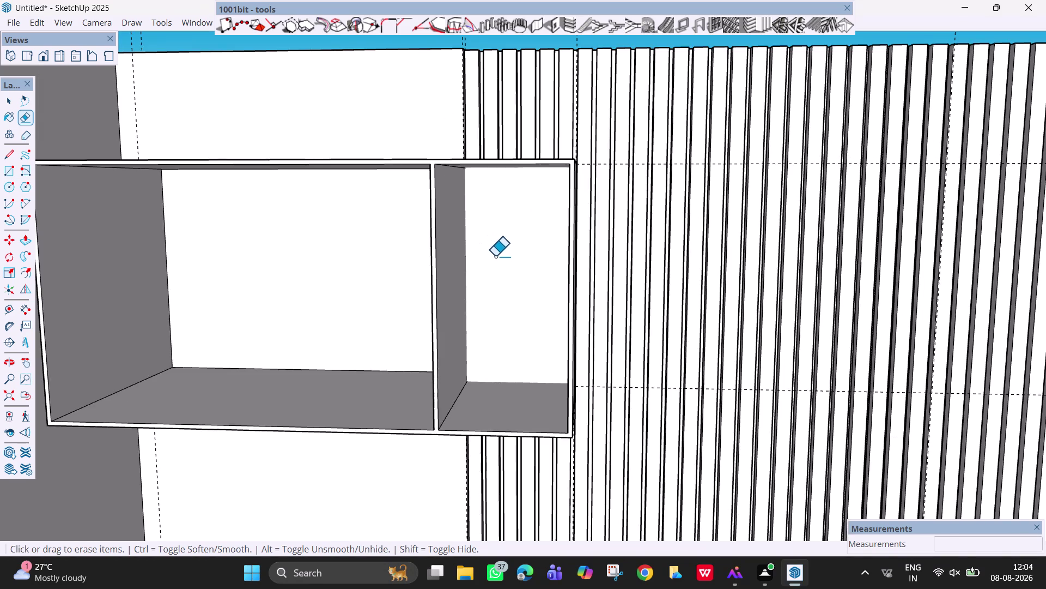
middle_drag(496, 256, 523, 264)
scroll(down, 3)
scroll(down, 3)
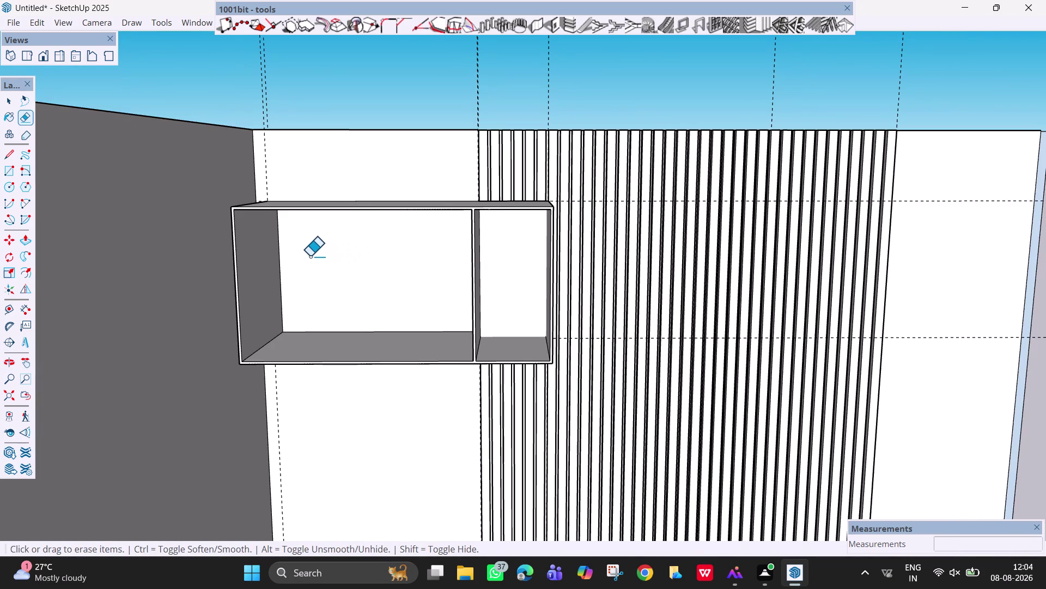
key(space)
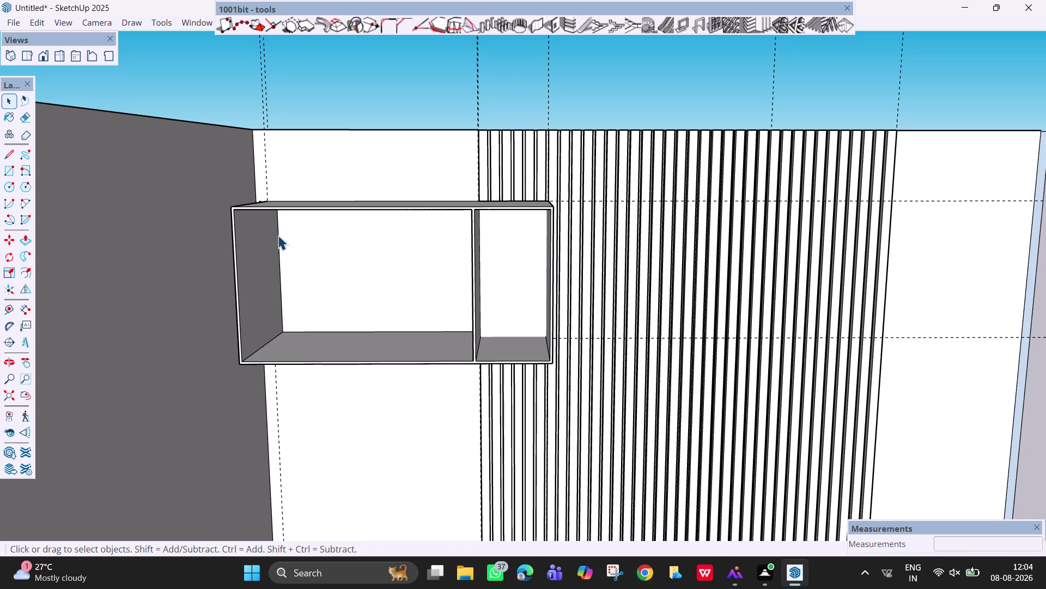
Divide the left compartment's inner vertical edge into 3 segments, then face the cabinet front.
click(278, 235)
right_click(278, 235)
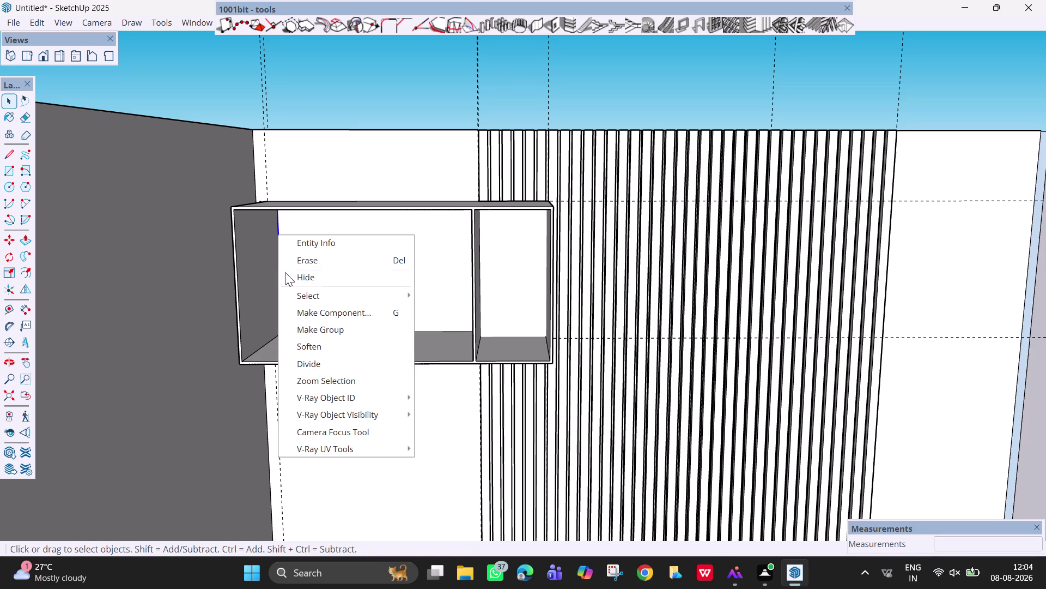
click(314, 359)
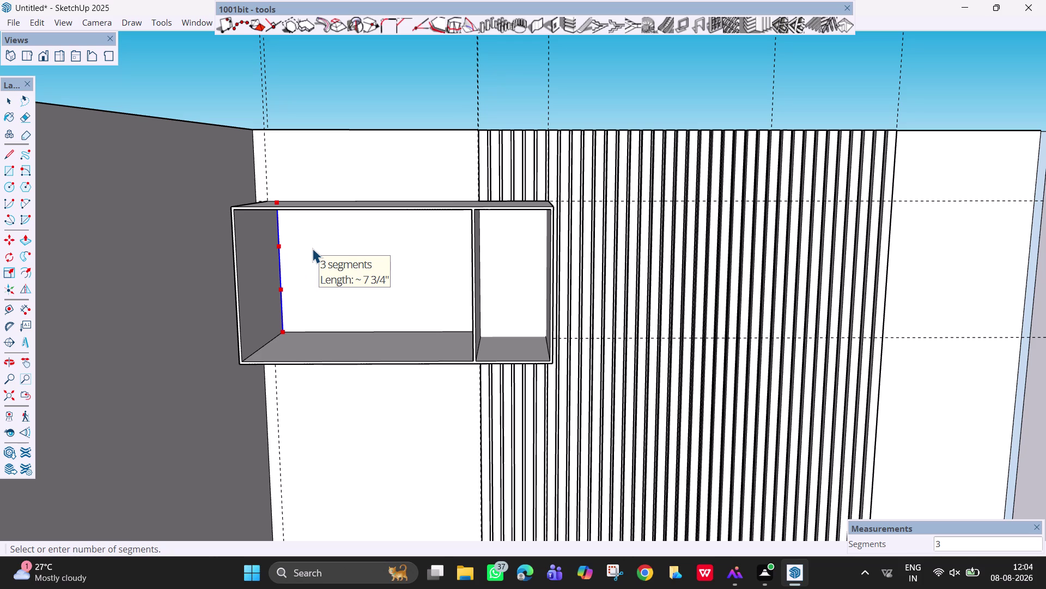
key(Escape)
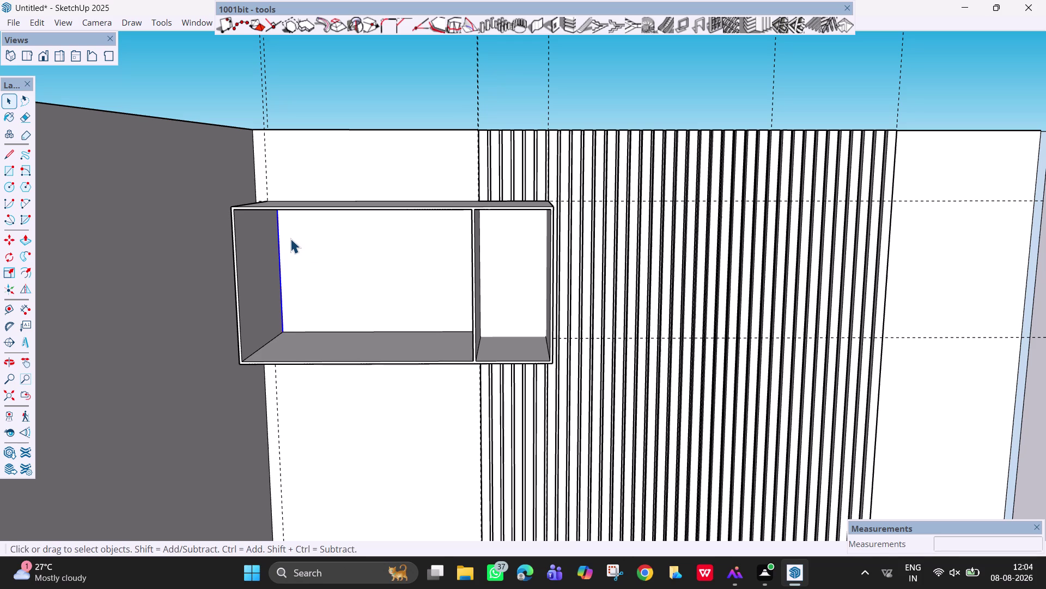
key(Escape)
key(Escape)
click(366, 108)
click(278, 249)
scroll(up, 3)
middle_drag(296, 243, 316, 226)
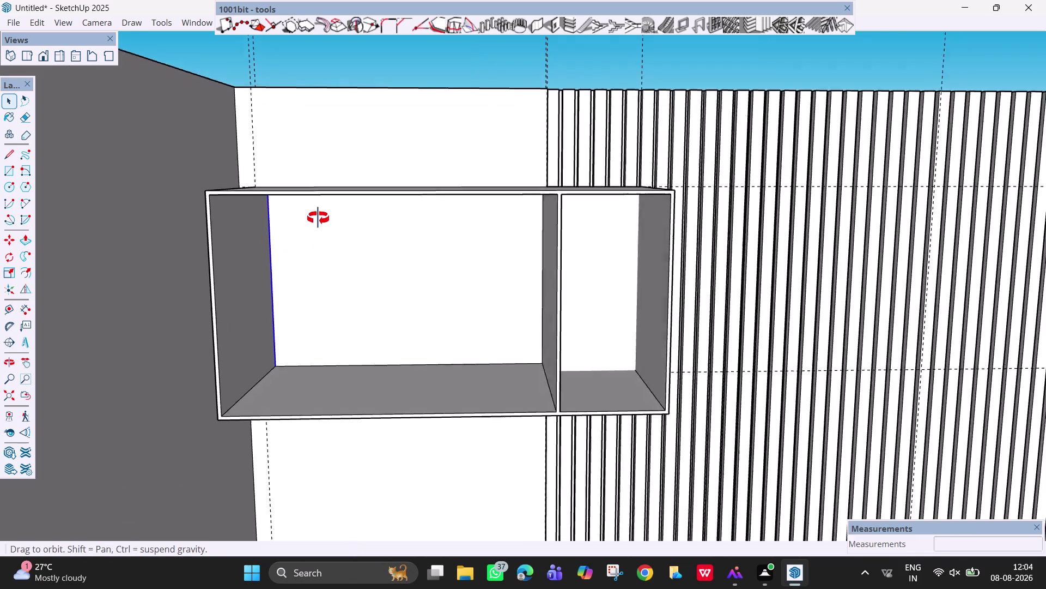
middle_drag(316, 226, 321, 216)
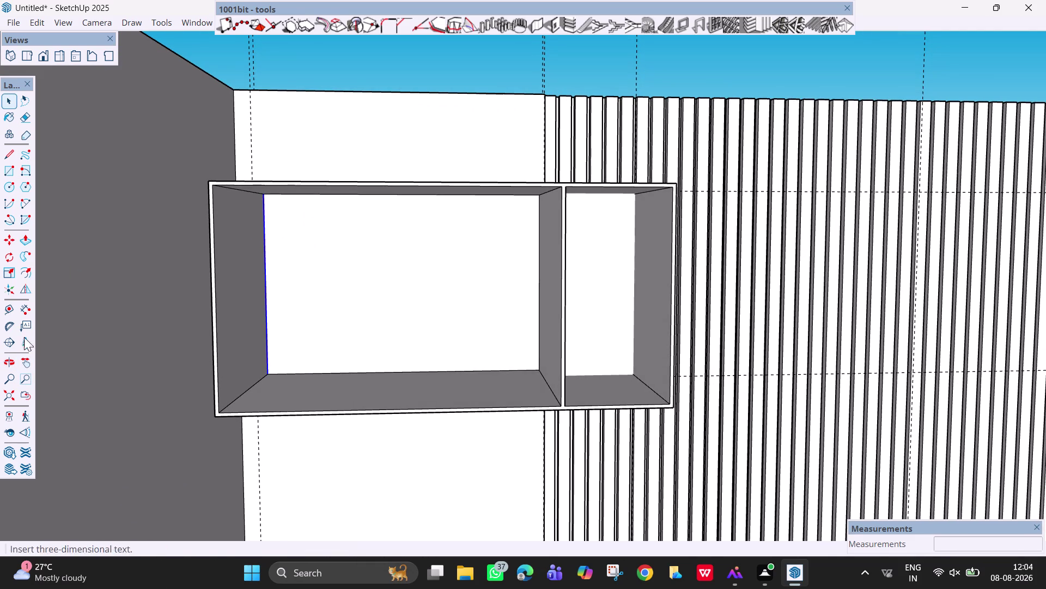
click(28, 305)
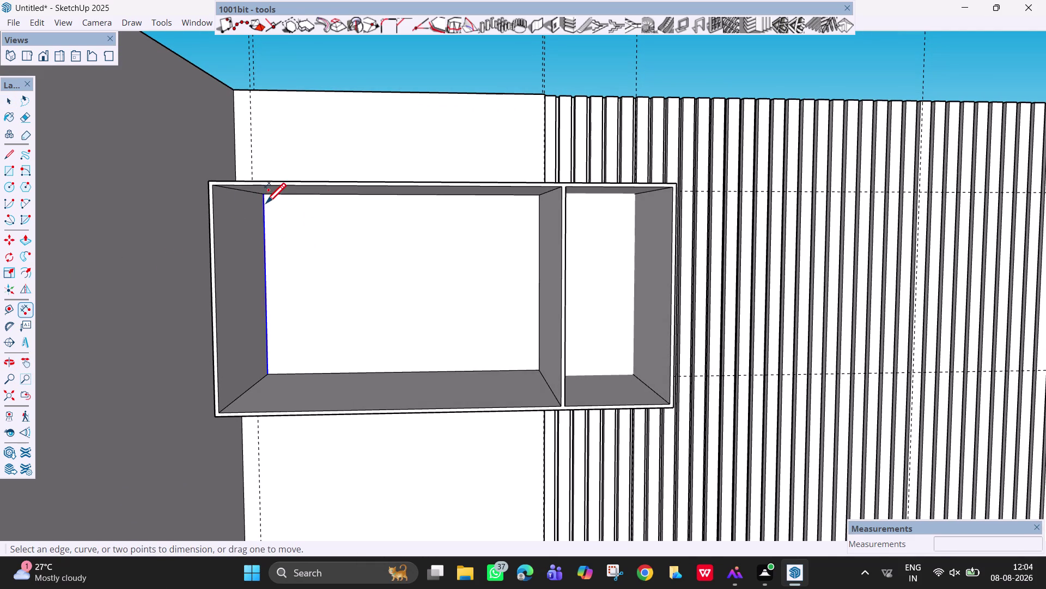
click(267, 373)
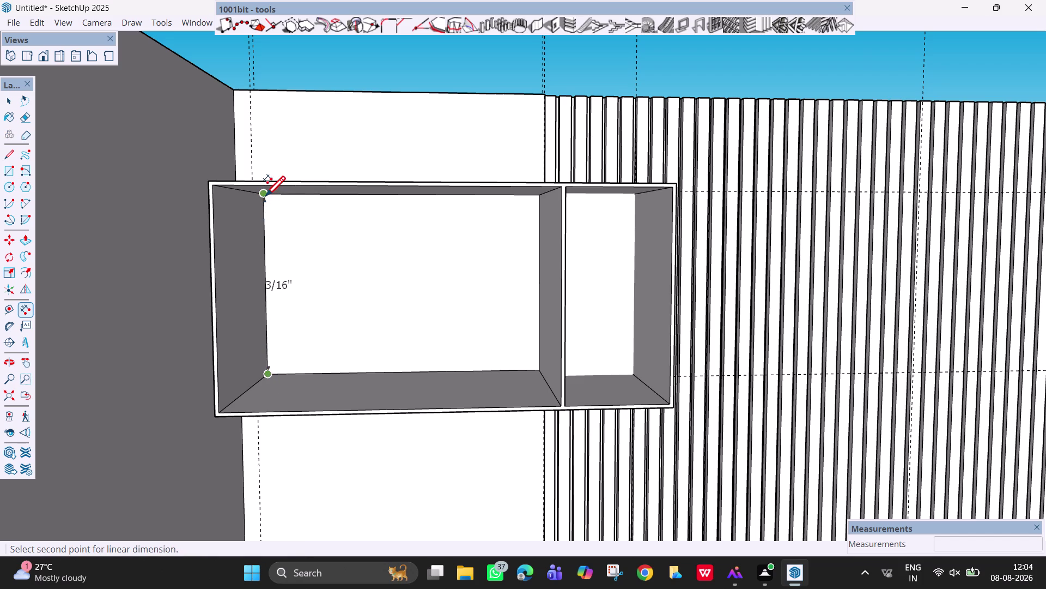
click(264, 198)
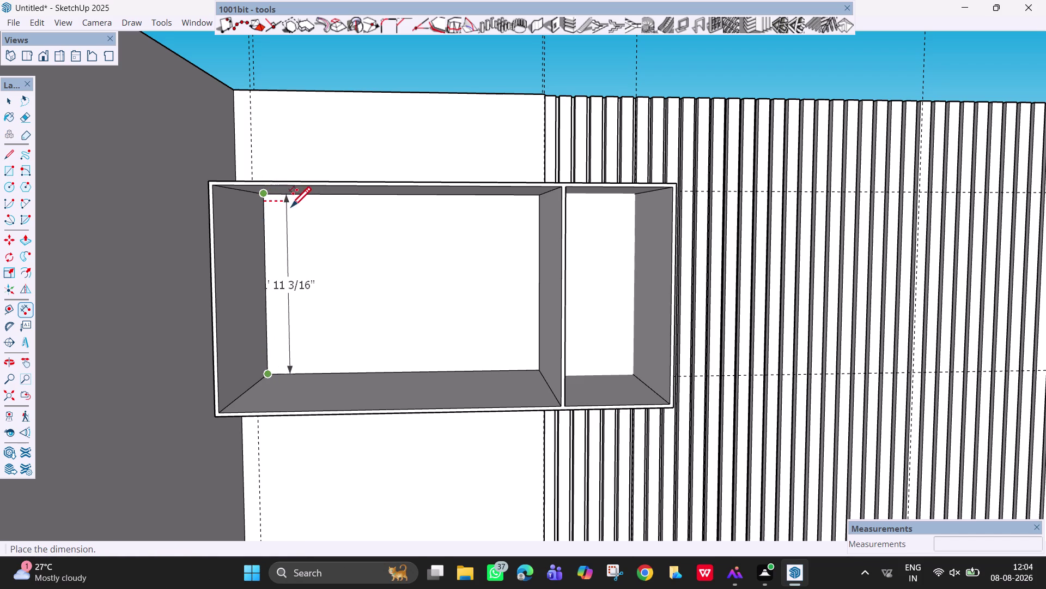
key(Escape)
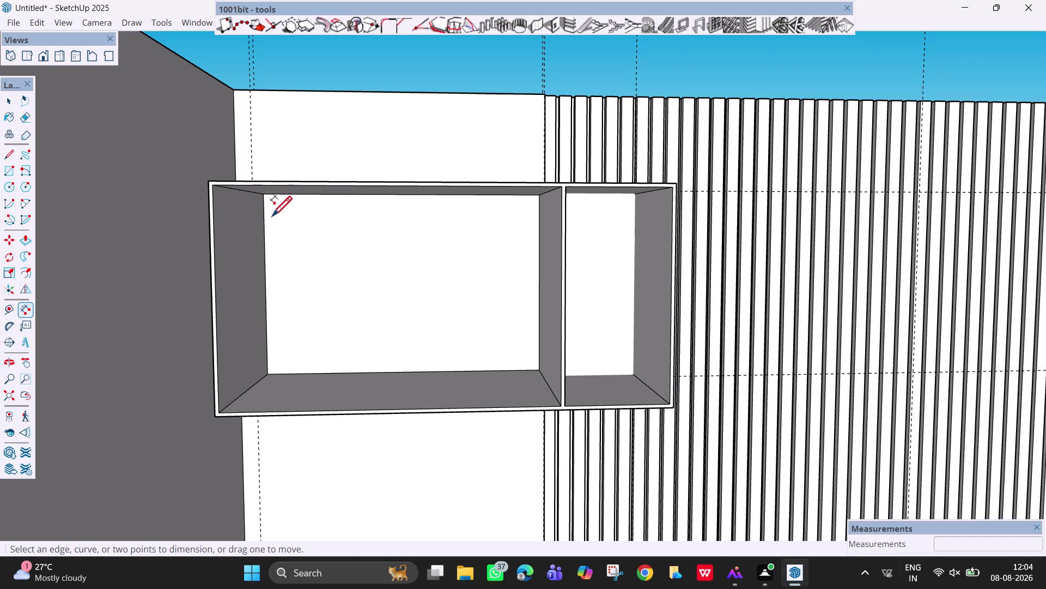
key(space)
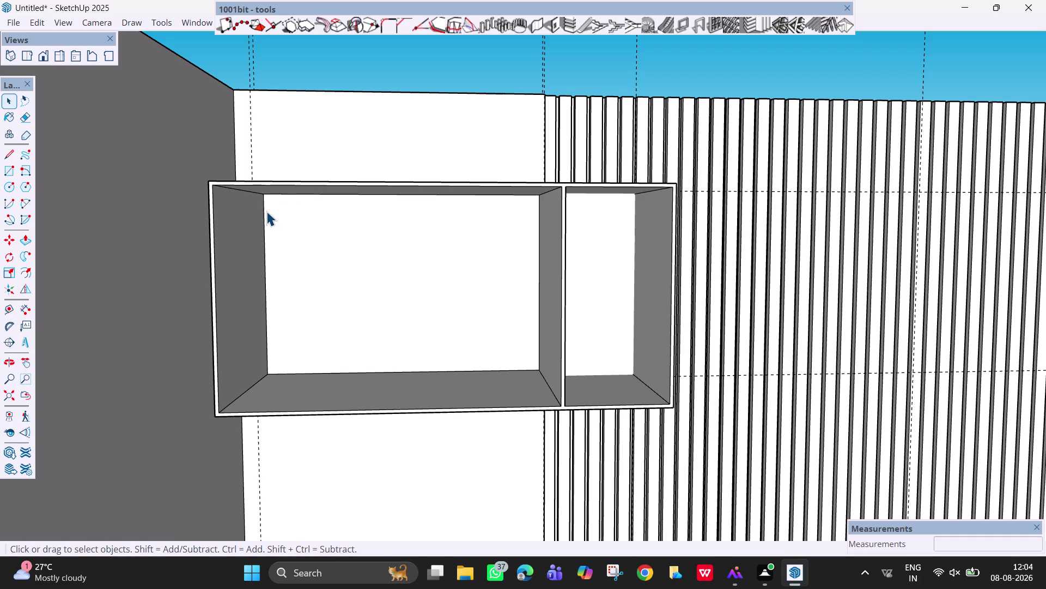
key(l)
key(Escape)
Place Tape Measure guides 6" from the left compartment's top and bottom inner edges.
key(t)
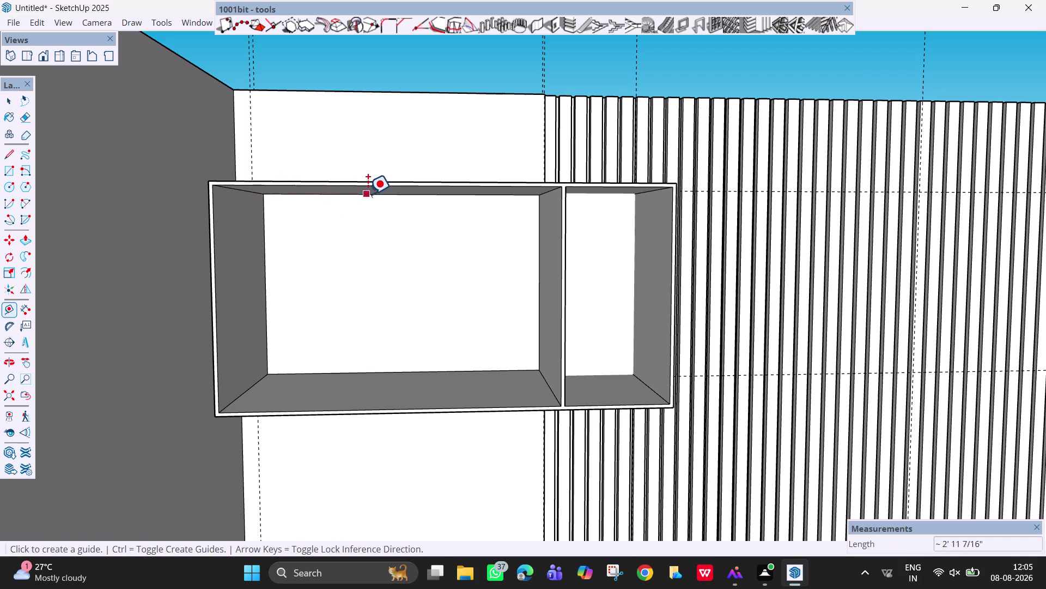
middle_drag(362, 205, 372, 181)
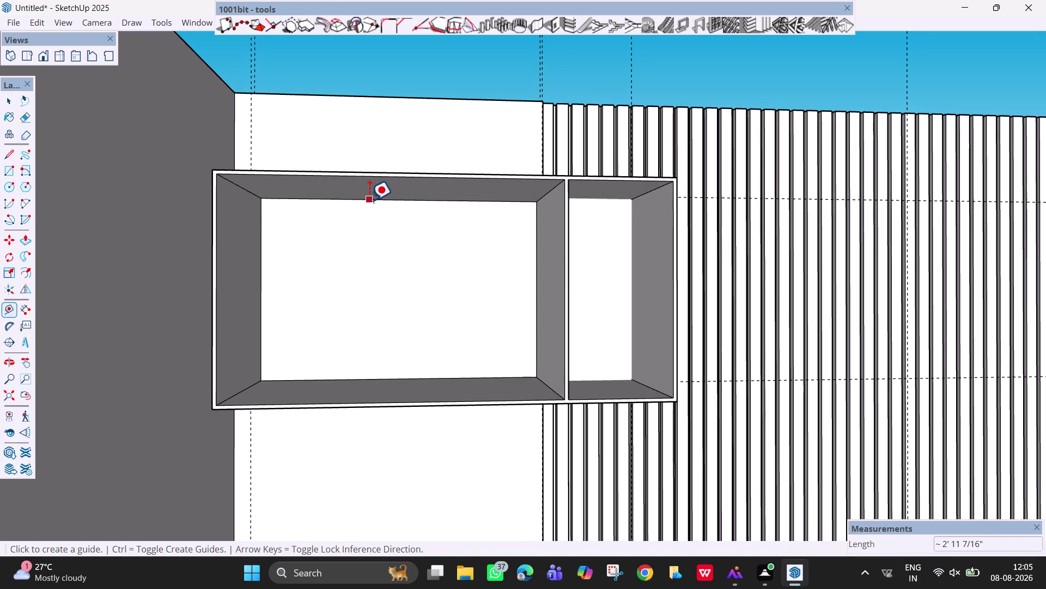
click(369, 200)
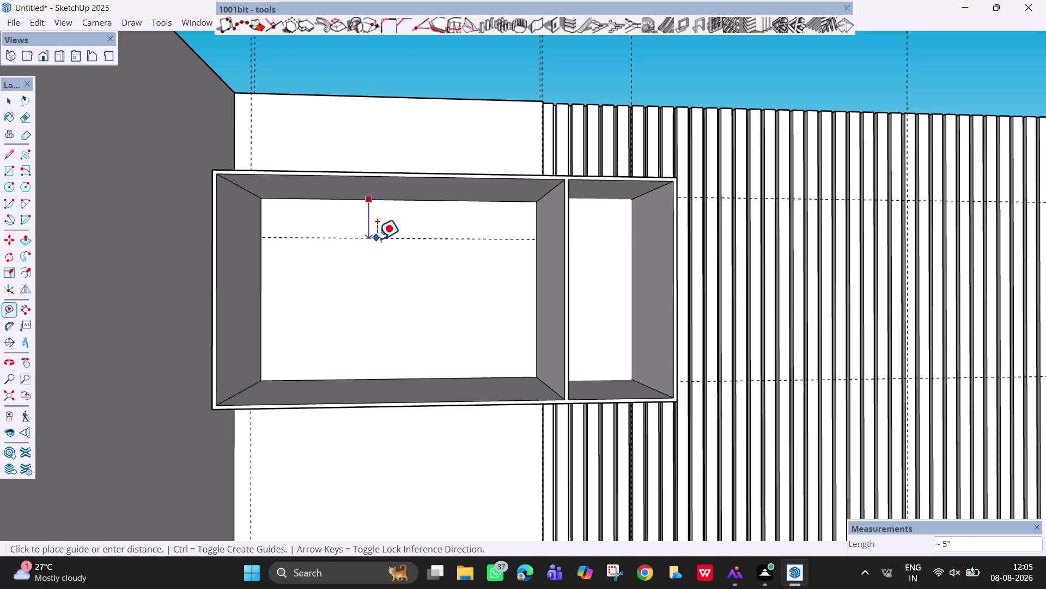
middle_drag(377, 240, 357, 270)
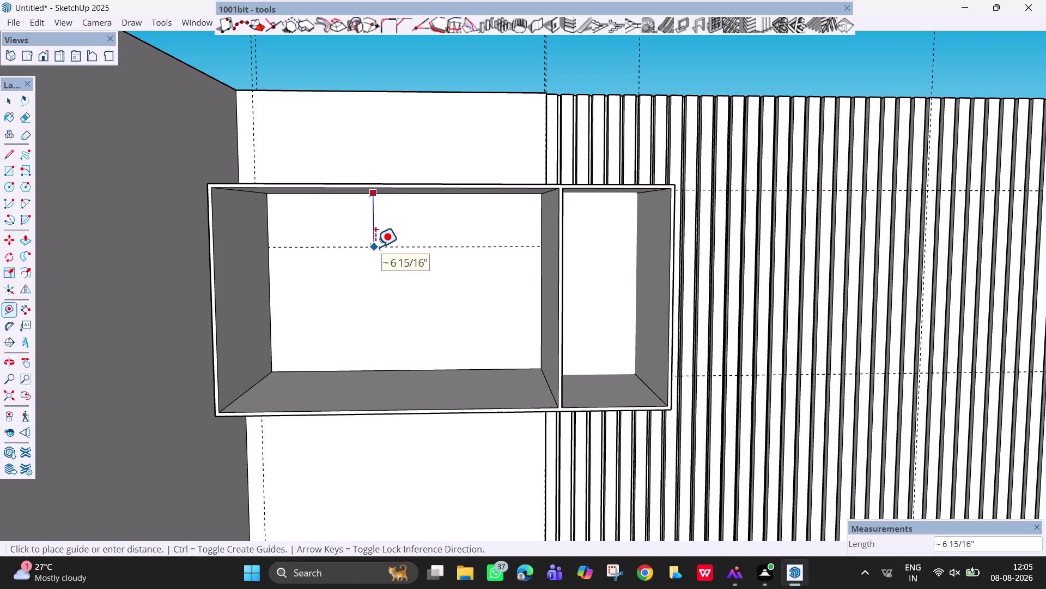
key(6)
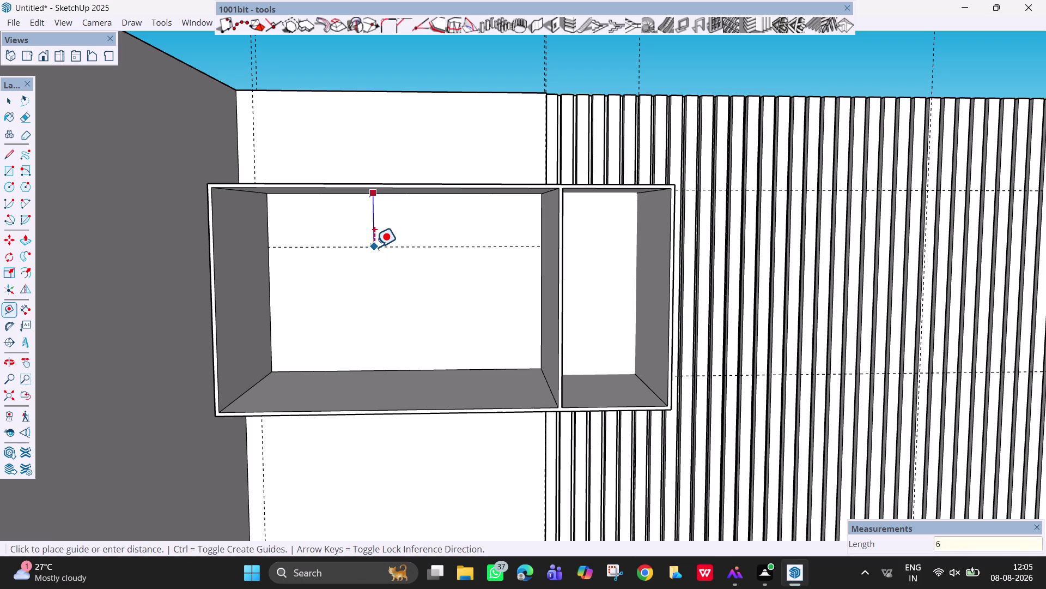
key(shift+quotedbl)
key(Return)
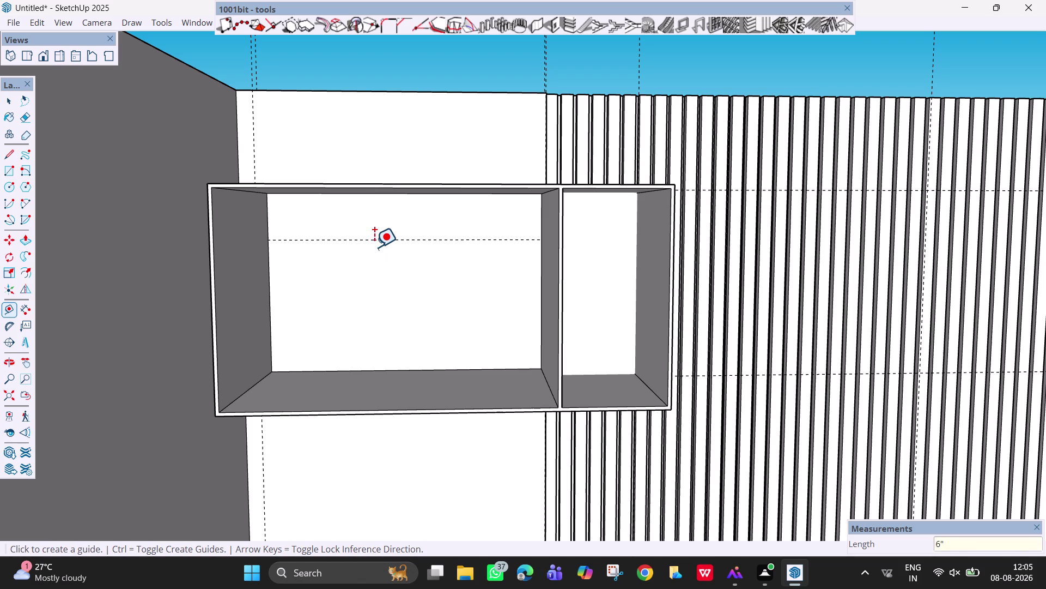
click(378, 368)
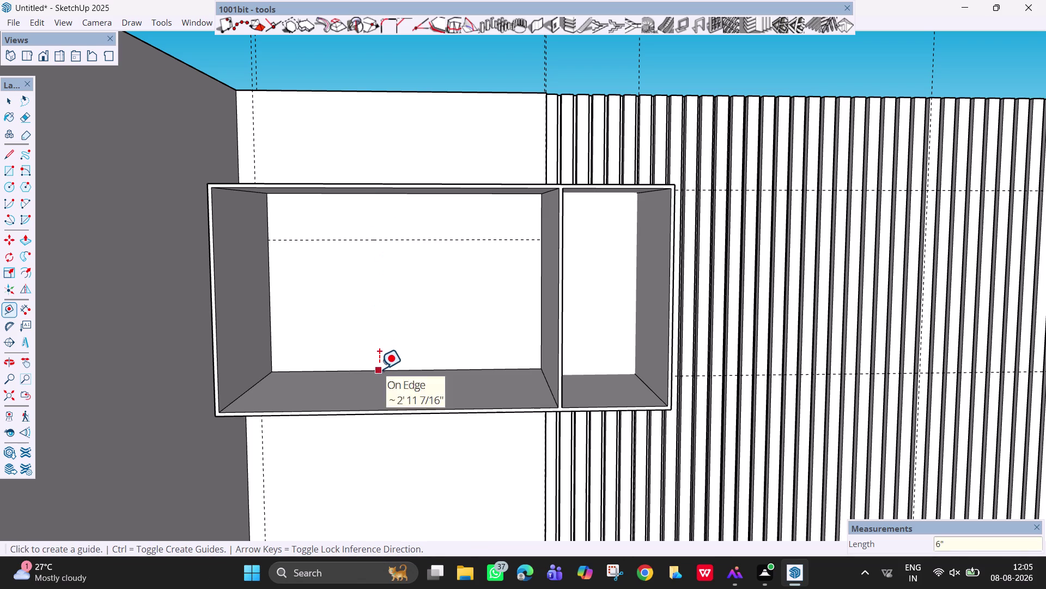
text(6")
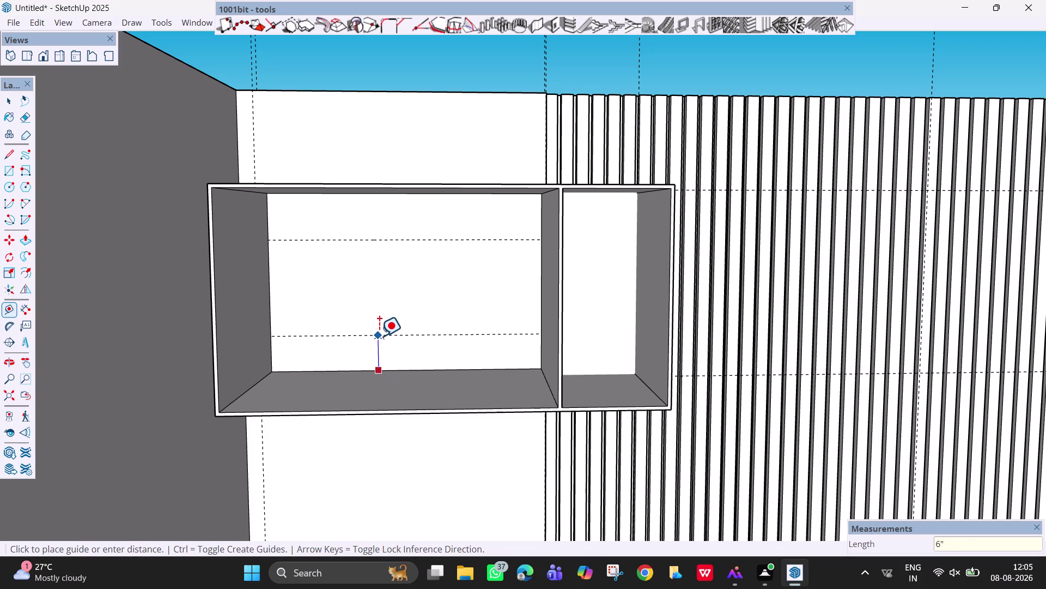
key(Return)
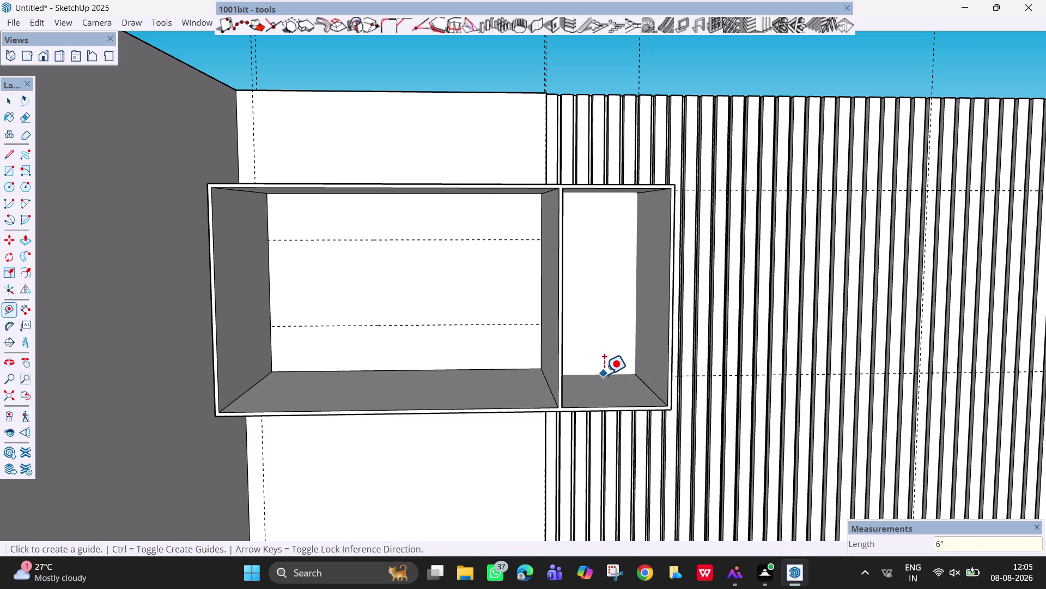
middle_drag(593, 371, 590, 371)
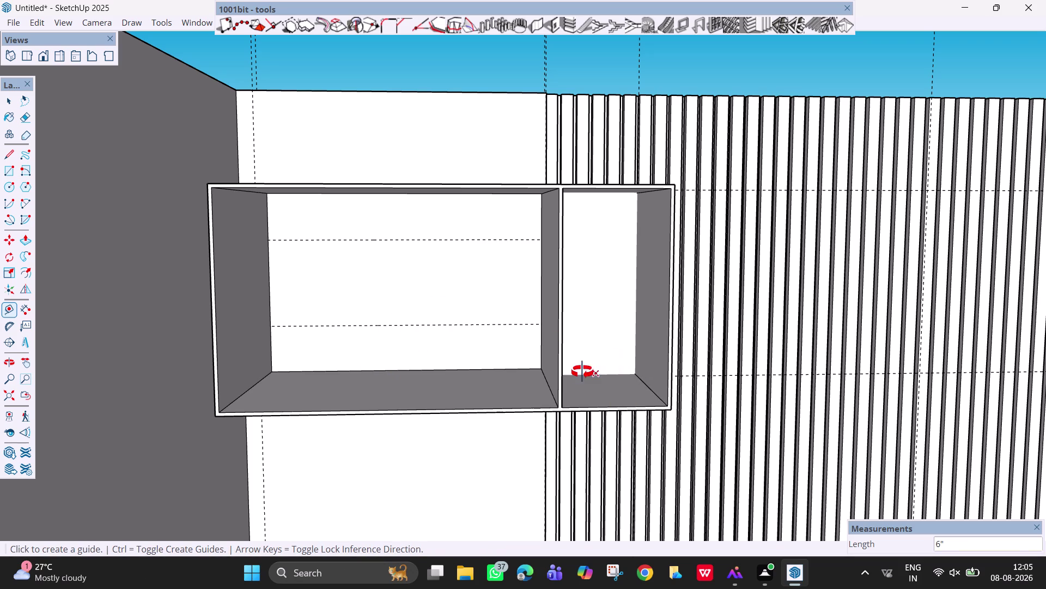
Try starting guides from the right compartment's bottom and top edges, cancelling each attempt.
middle_drag(589, 371, 542, 375)
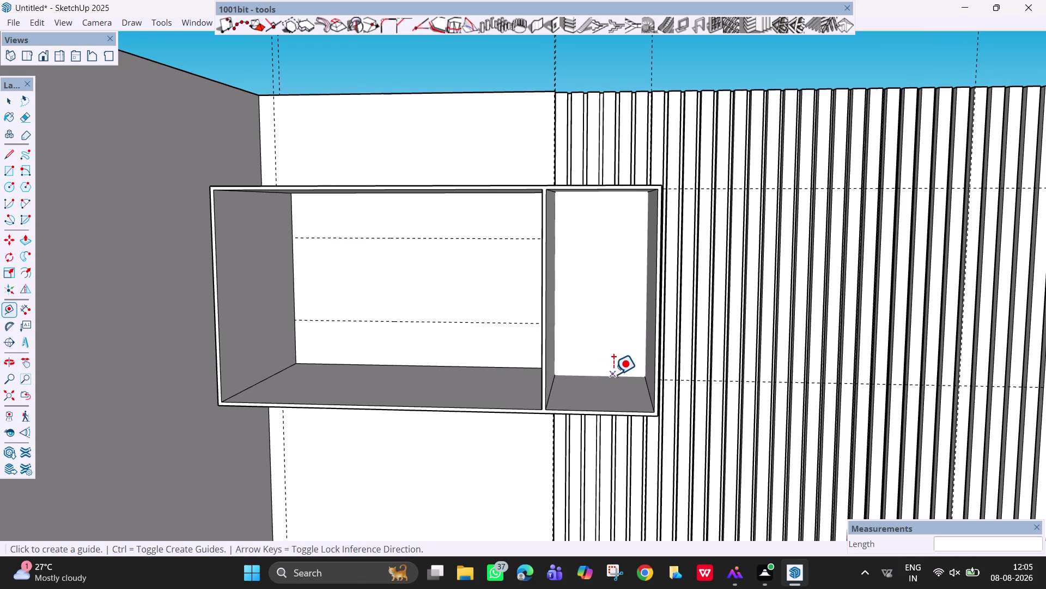
click(577, 375)
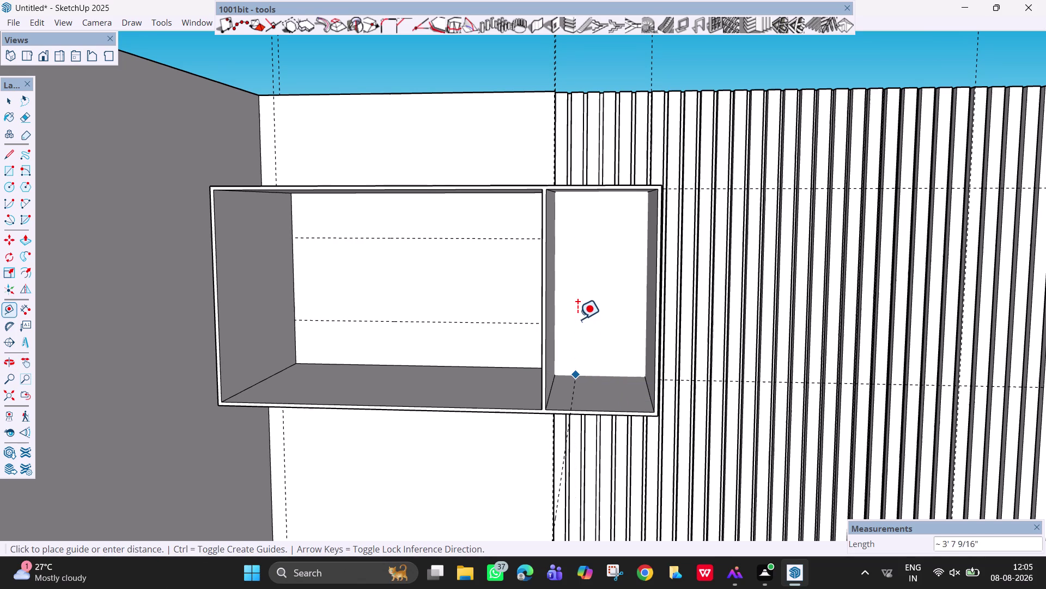
key(Escape)
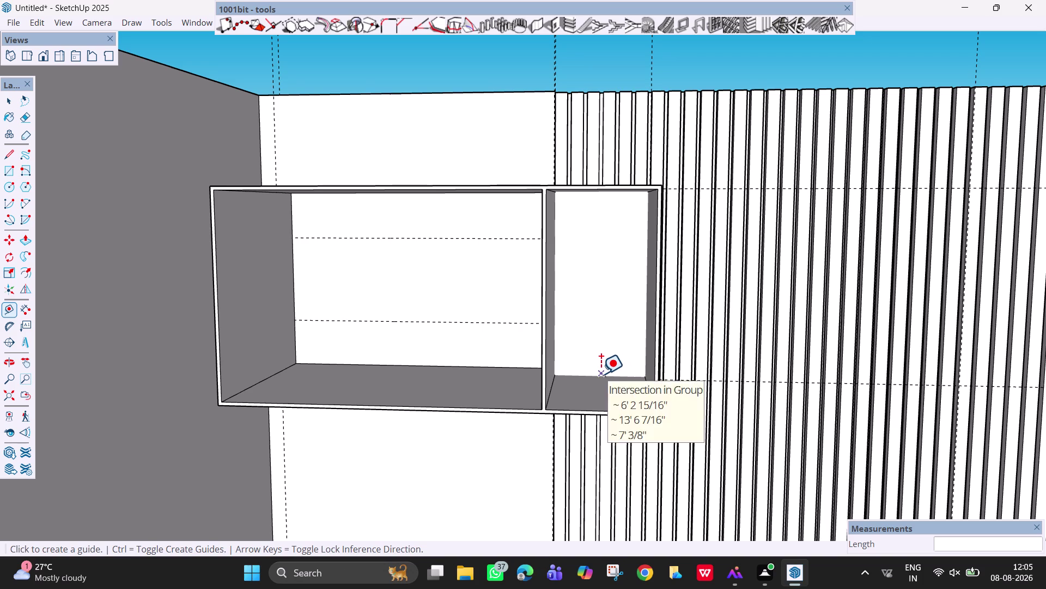
scroll(up, 3)
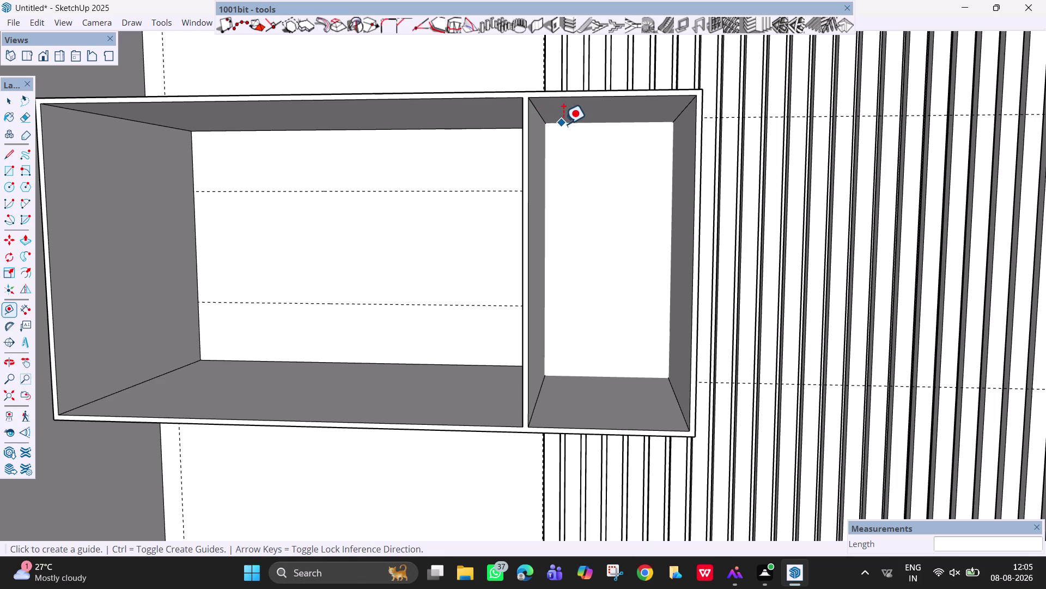
middle_drag(559, 216, 575, 231)
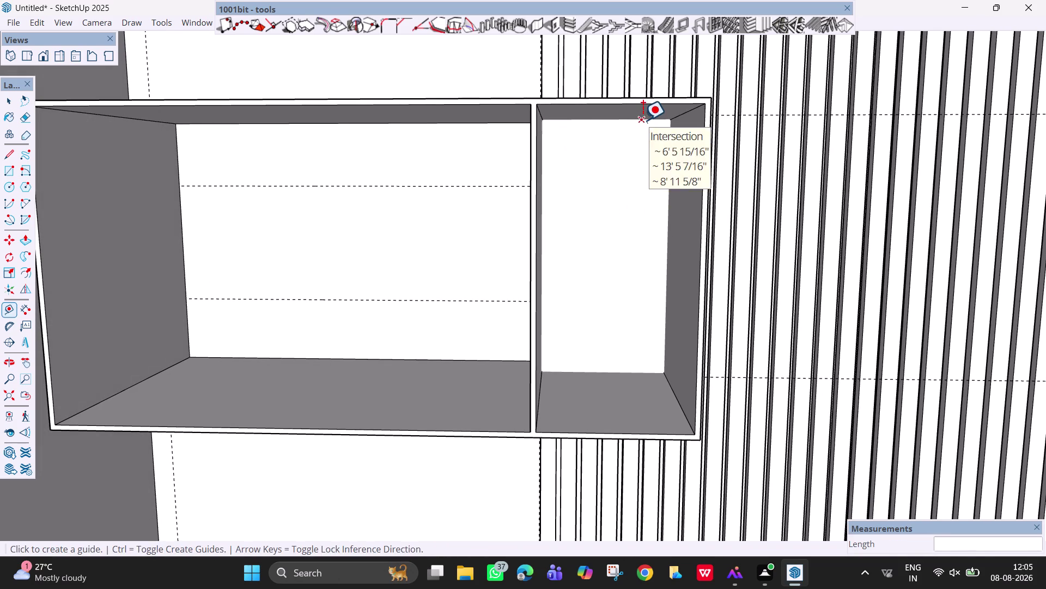
click(642, 120)
key(Escape)
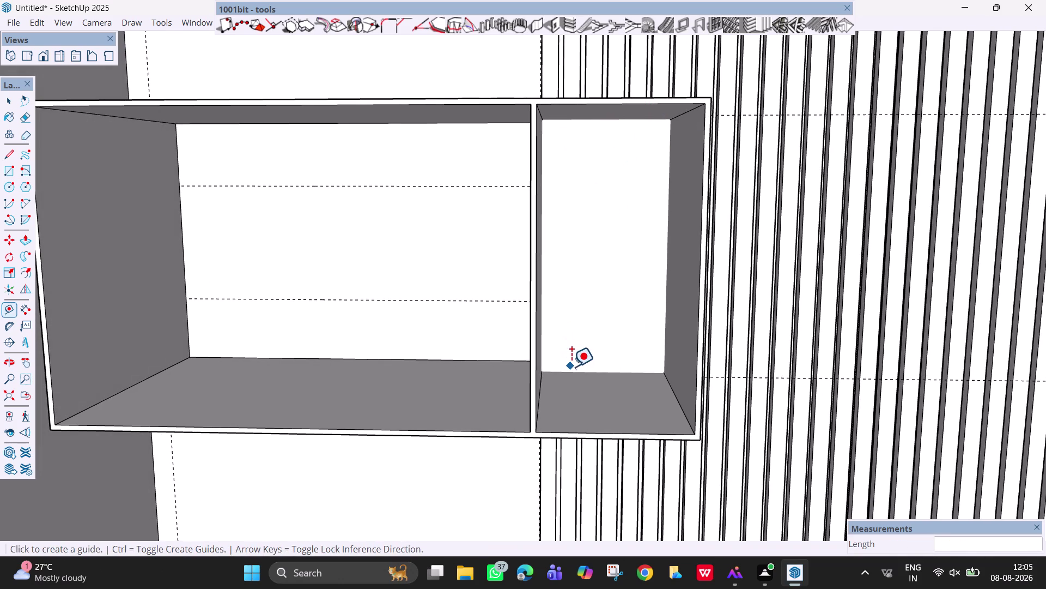
click(610, 370)
key(Escape)
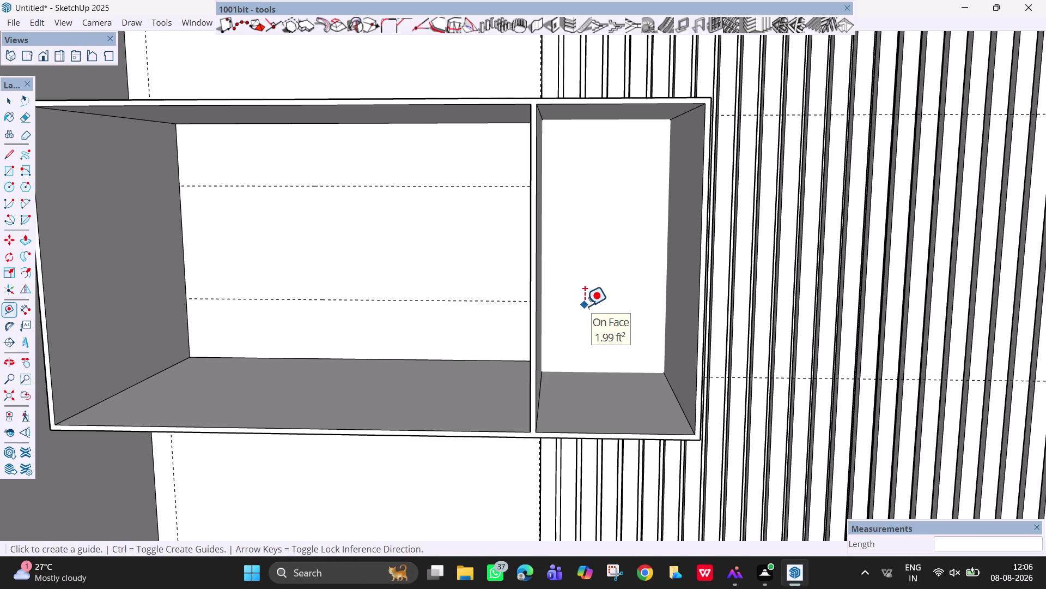
middle_drag(448, 243, 479, 286)
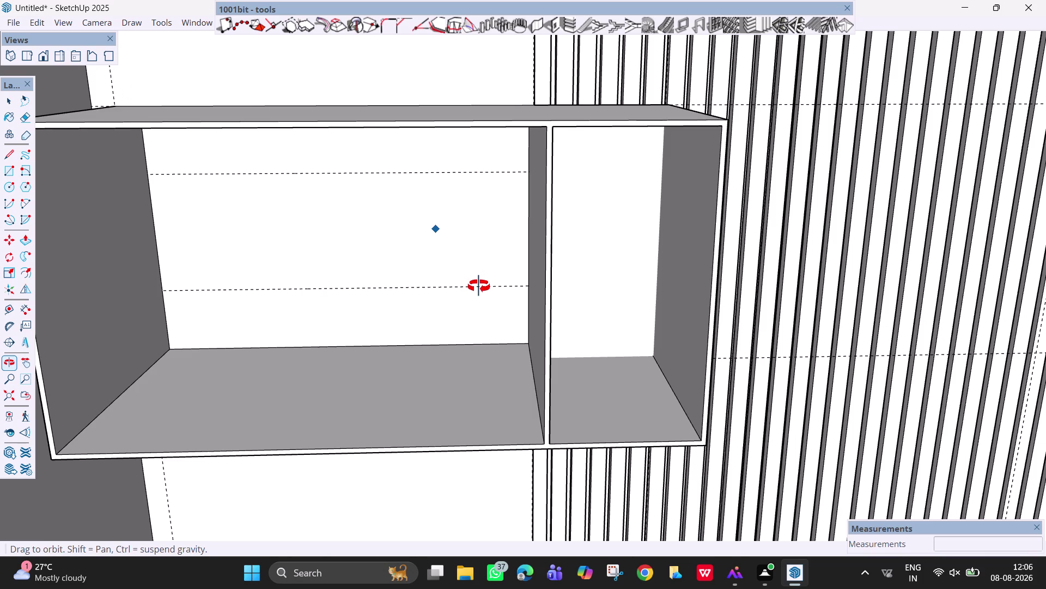
Face the back wall and add 5mm guides on both sides of the upper guide.
middle_drag(479, 286, 449, 281)
middle_drag(296, 199, 299, 200)
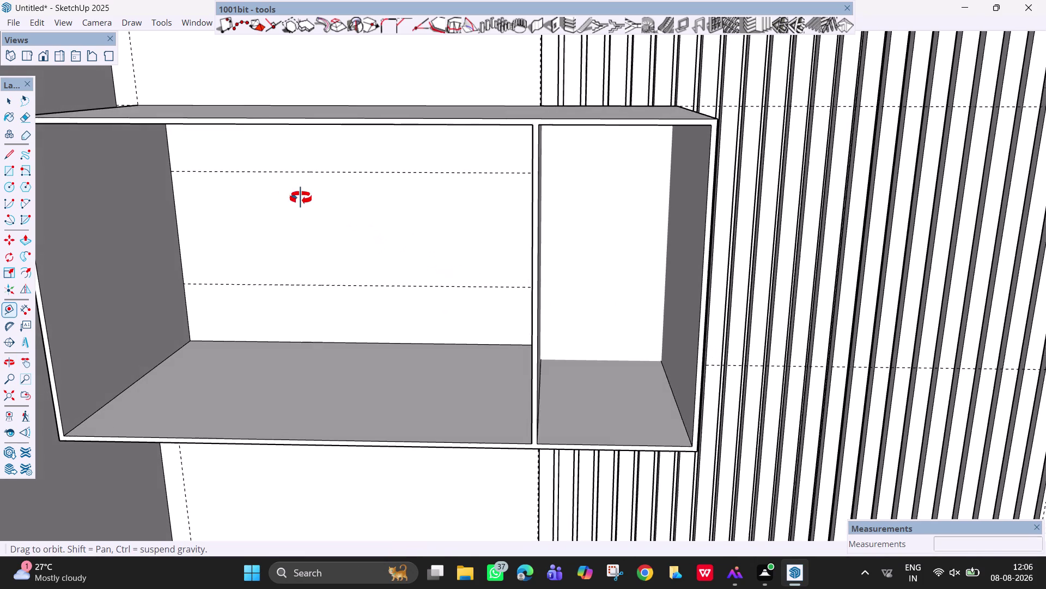
middle_drag(300, 199, 352, 157)
scroll(up, 3)
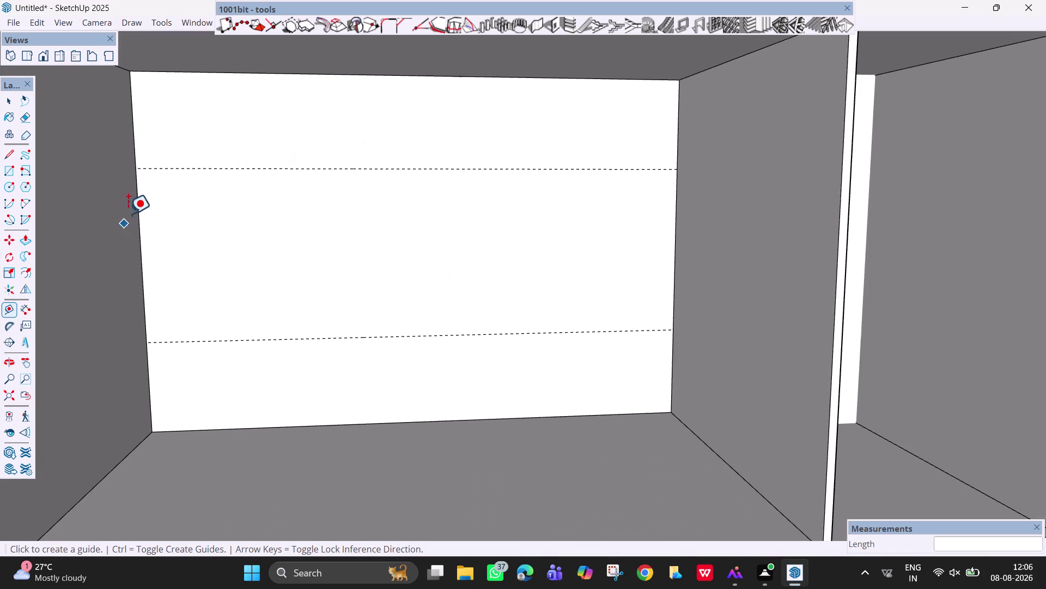
key(Escape)
key(space)
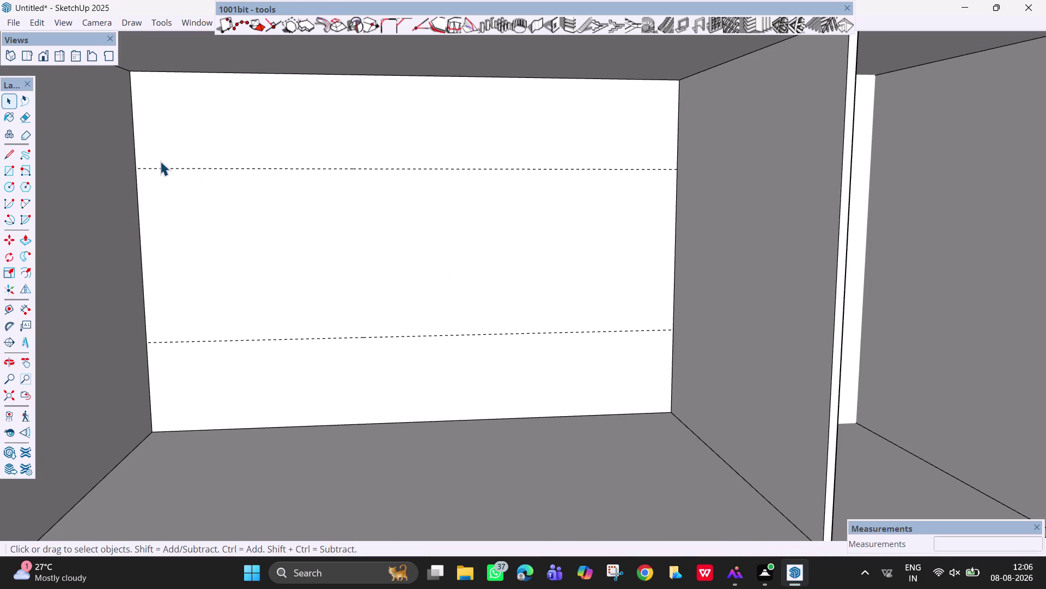
key(l)
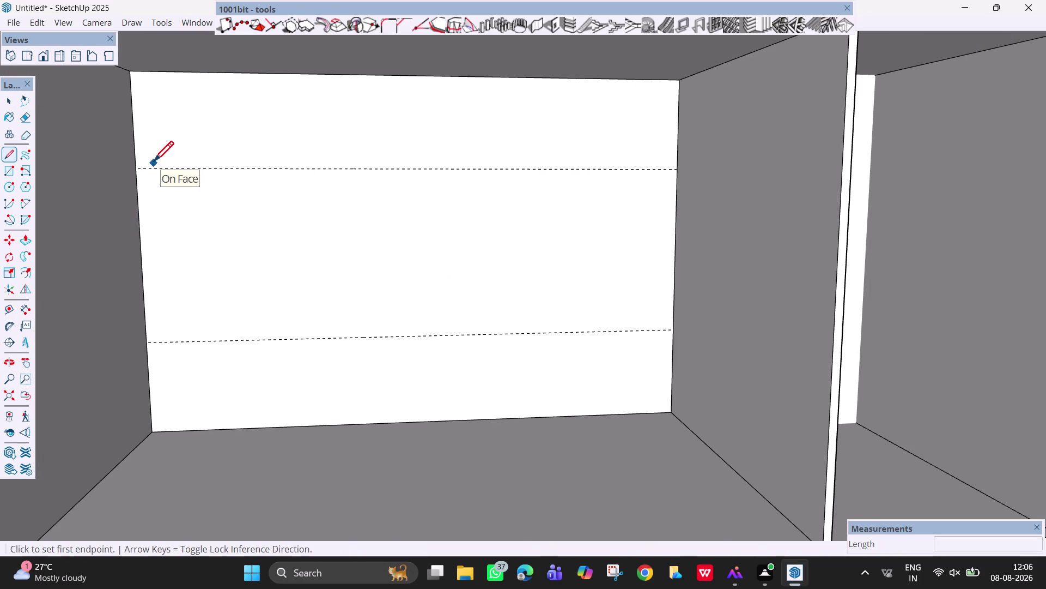
key(Escape)
key(t)
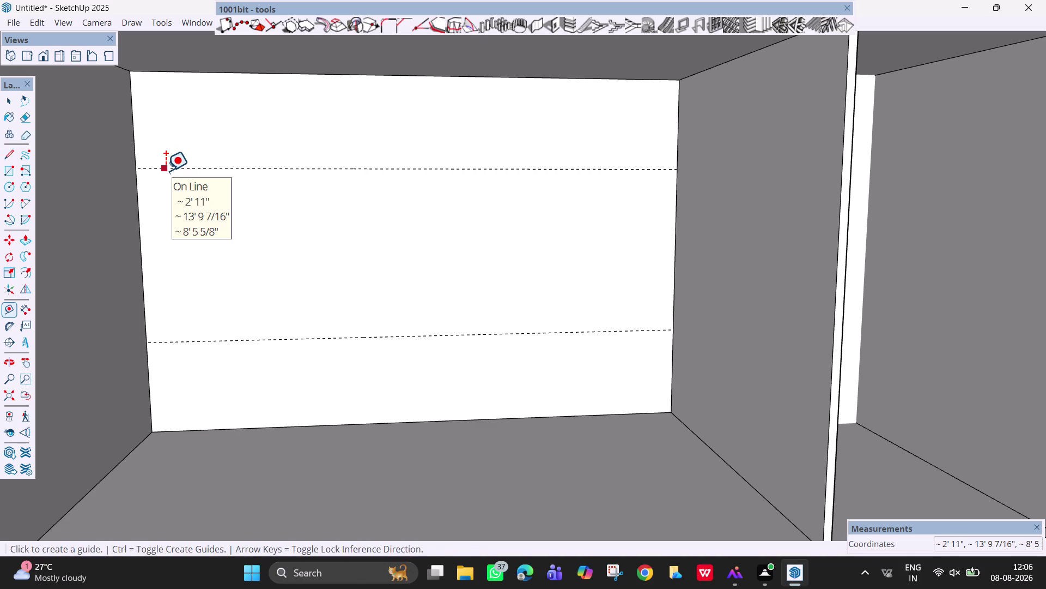
click(163, 168)
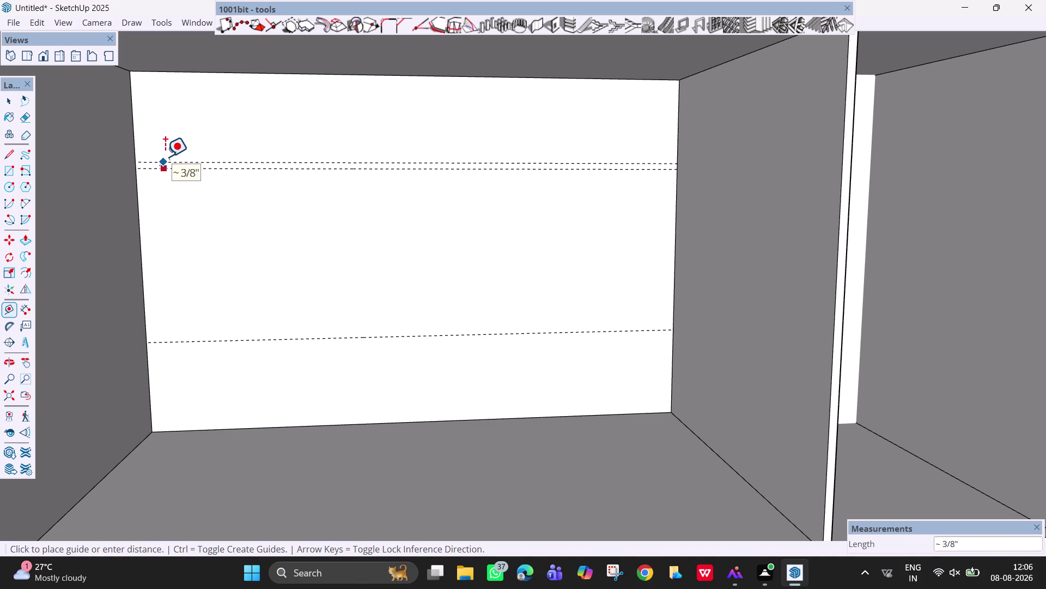
text(5mm)
key(Return)
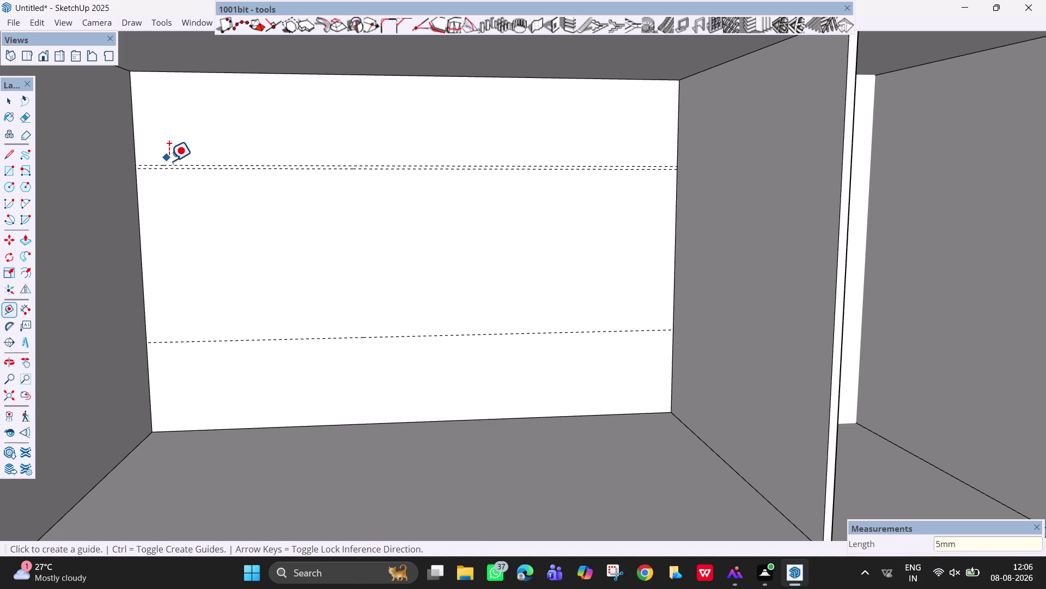
click(181, 168)
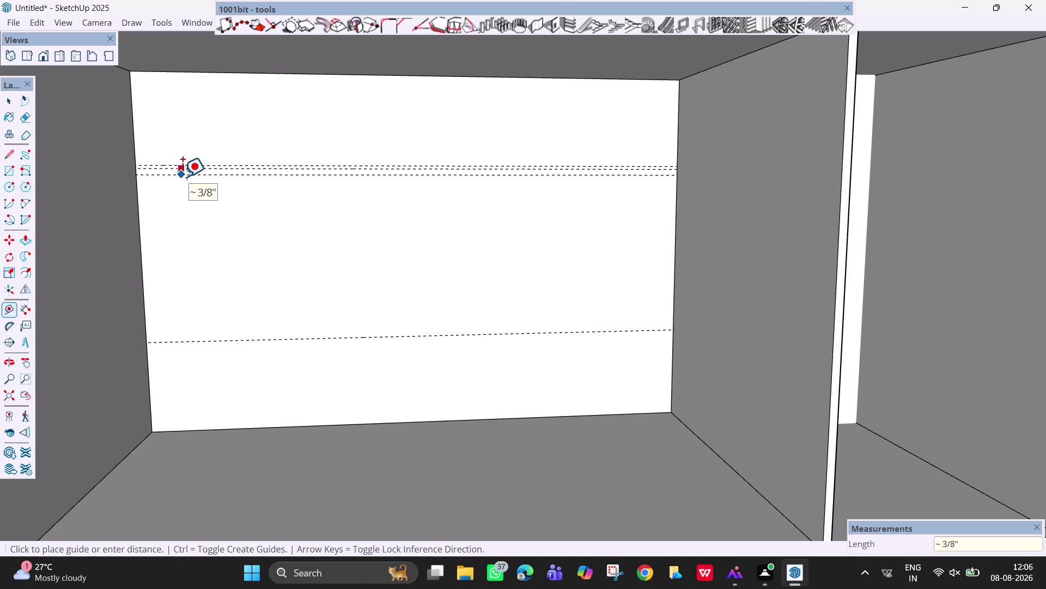
text(5mm)
key(Return)
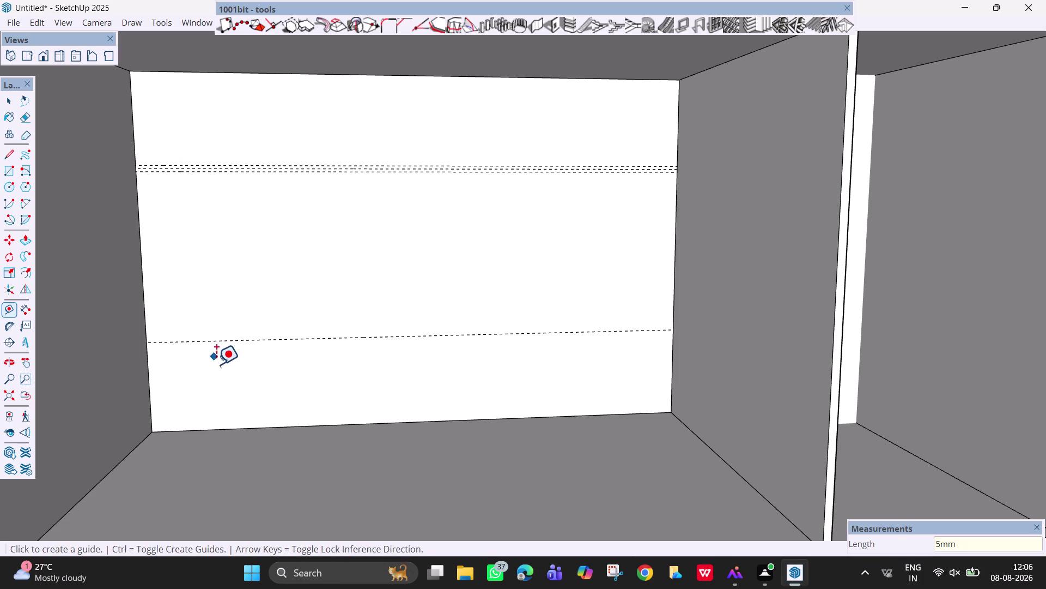
Add 5mm guides on both sides of the lower shelf guide.
click(227, 339)
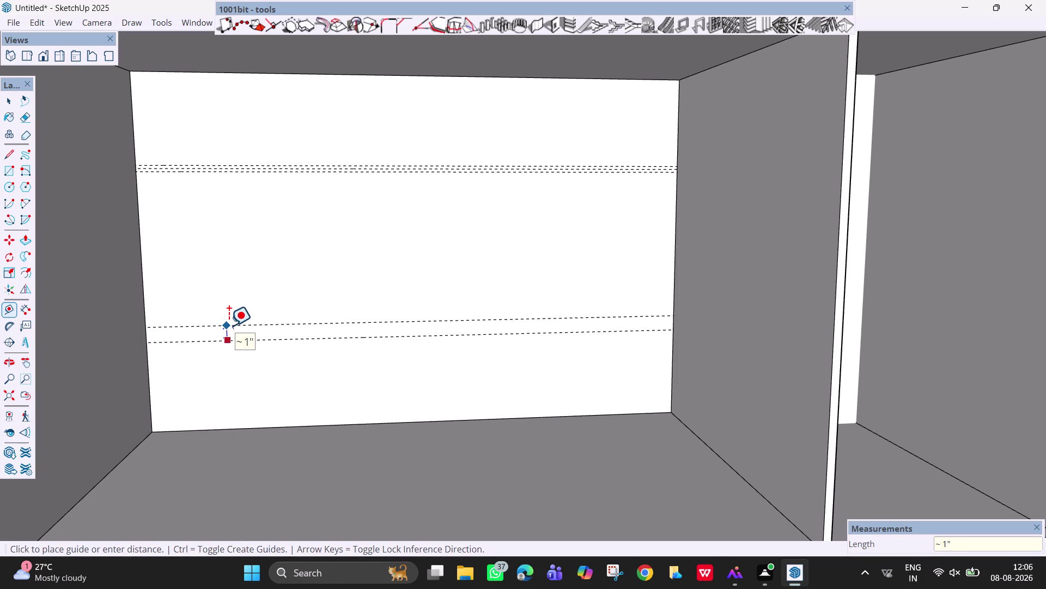
text(5mm)
key(Return)
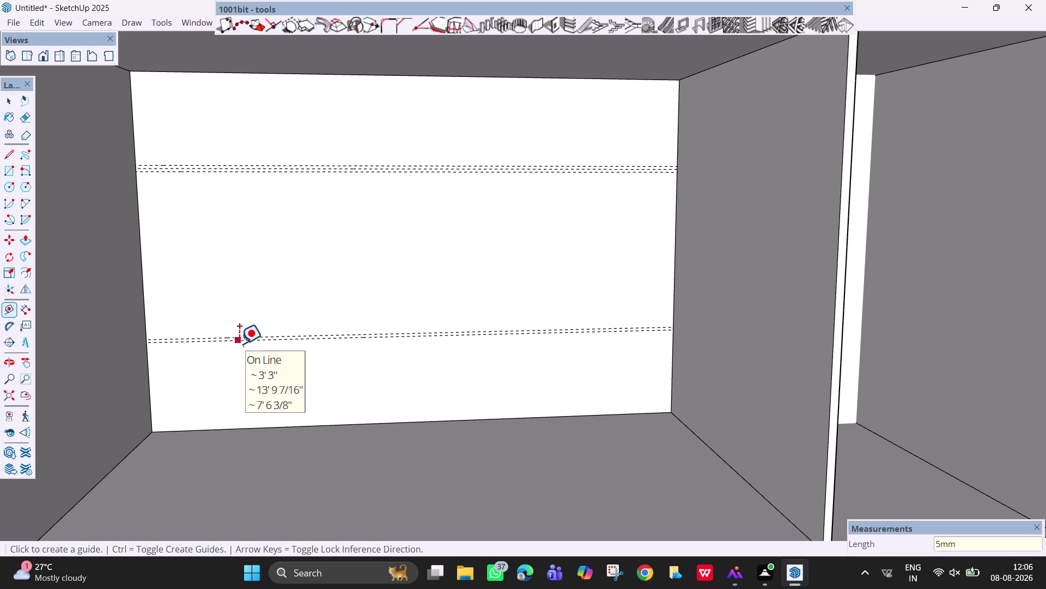
click(239, 344)
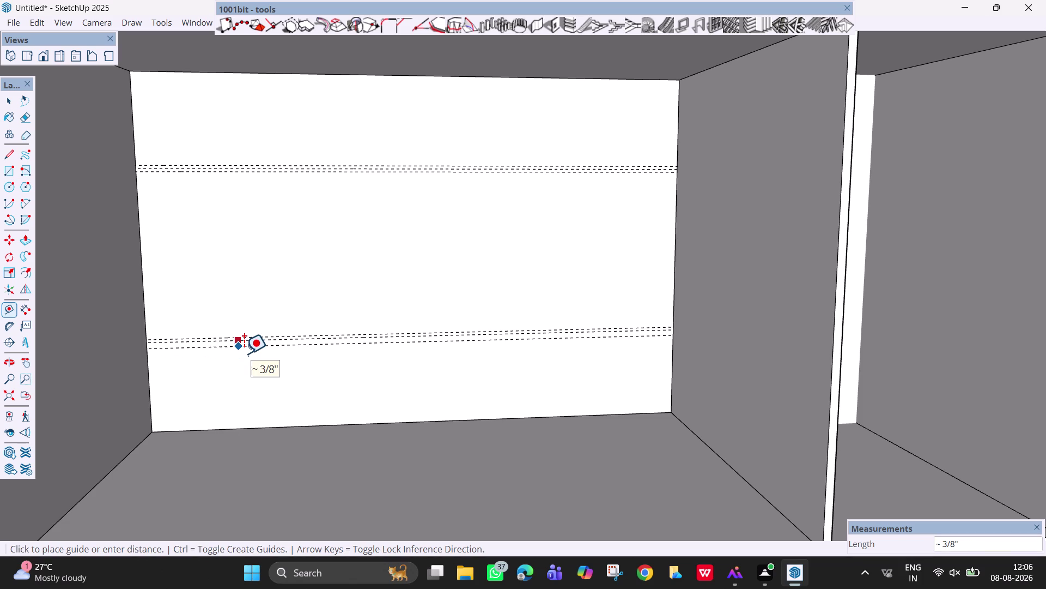
text(5mm)
key(Return)
key(Escape)
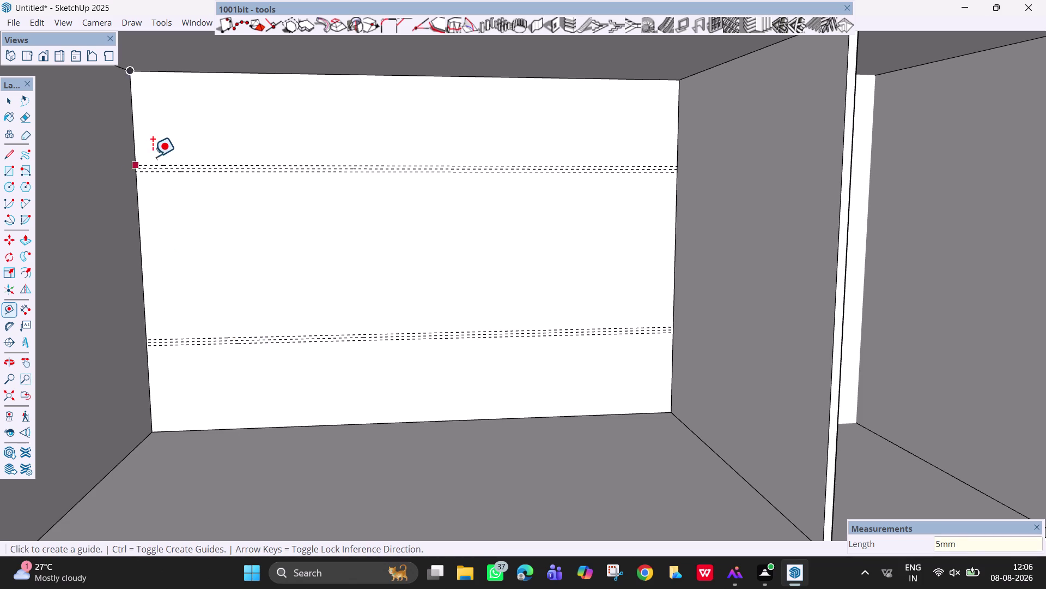
key(space)
Draw wall-to-wall rectangle strips in both 10mm bands and erase the upper guides.
scroll(up, 3)
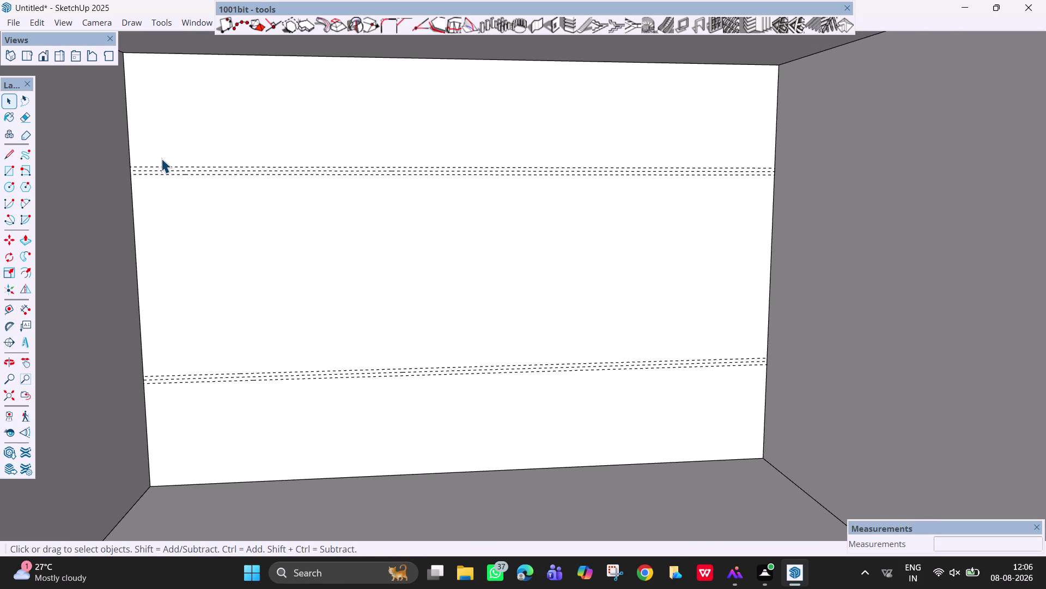
key(r)
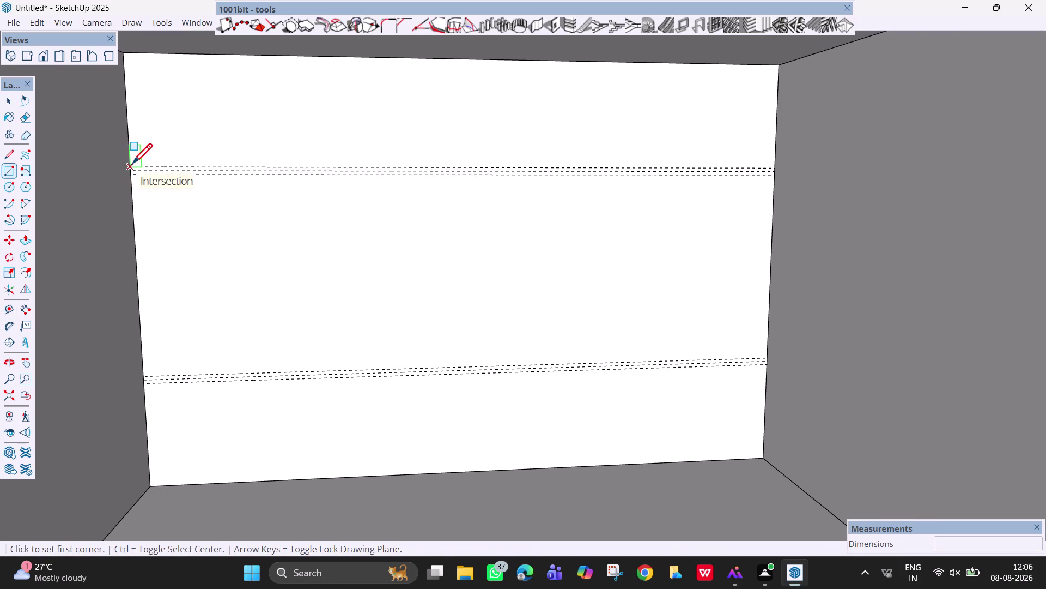
click(132, 165)
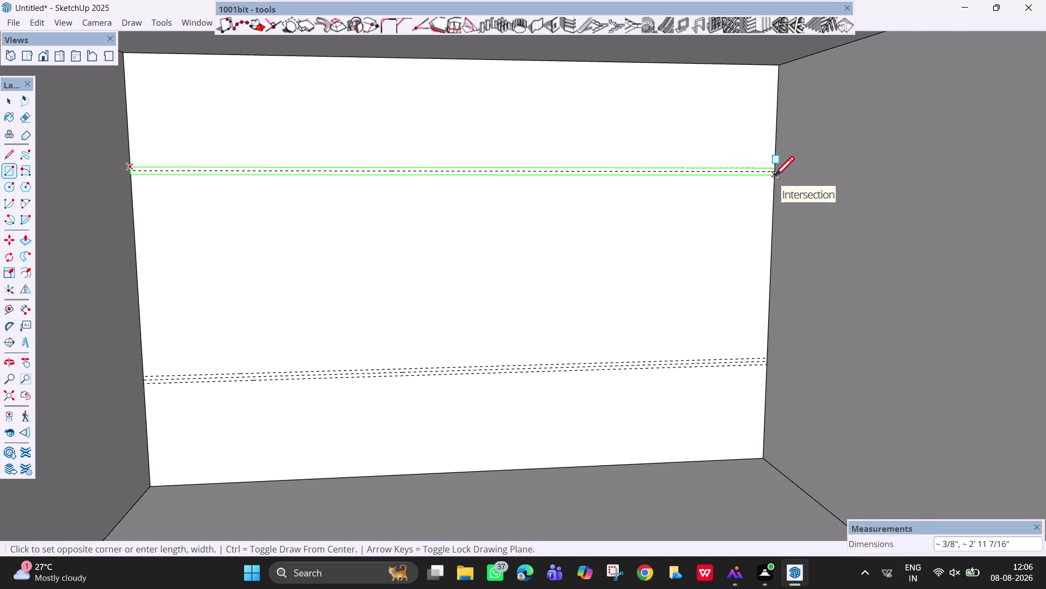
click(774, 178)
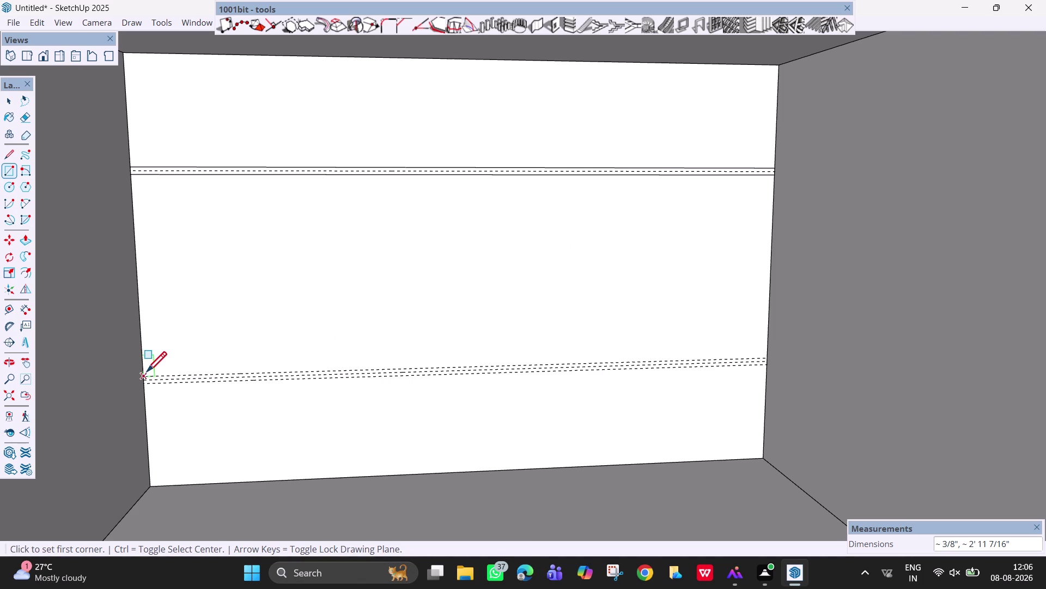
click(146, 376)
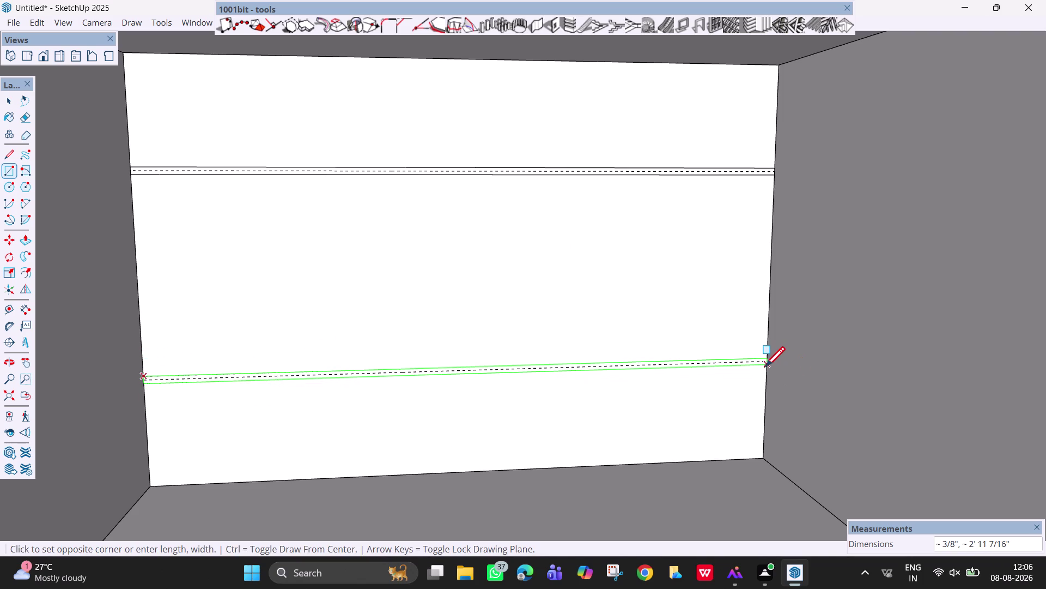
click(765, 368)
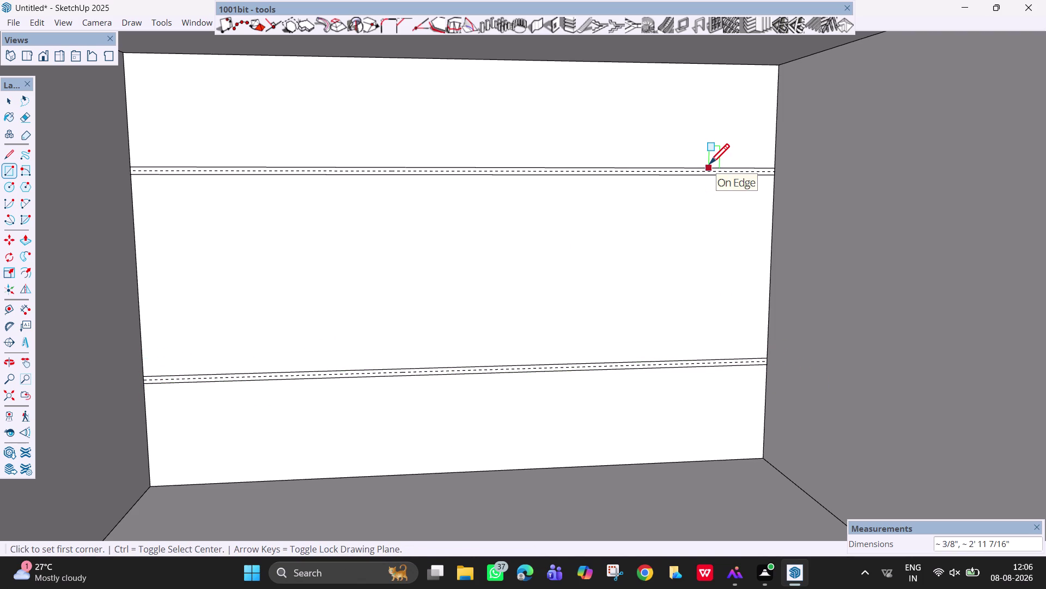
key(e)
click(716, 172)
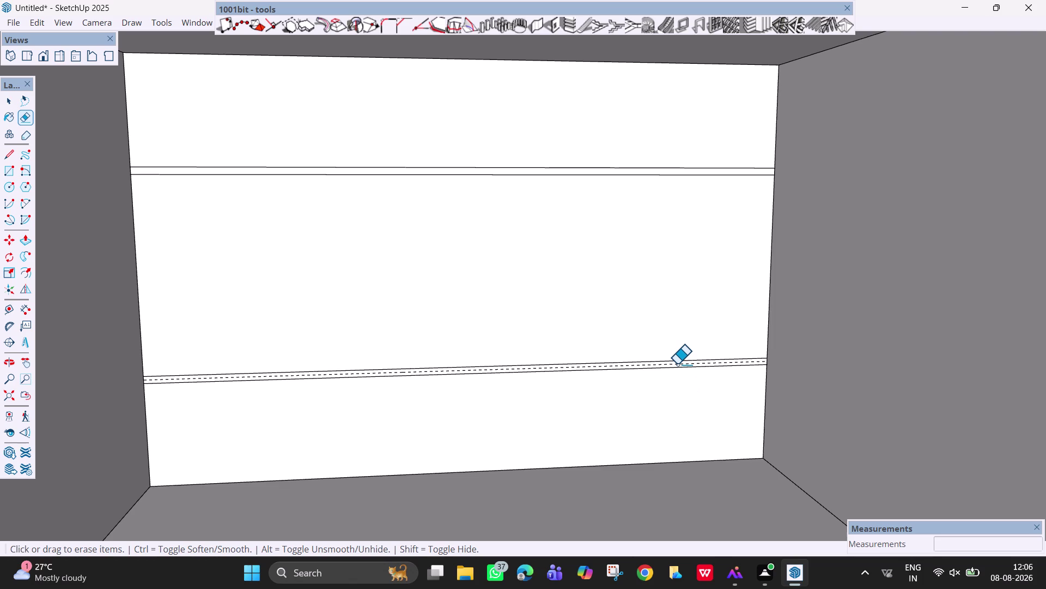
click(678, 364)
scroll(down, 3)
middle_drag(687, 266, 647, 267)
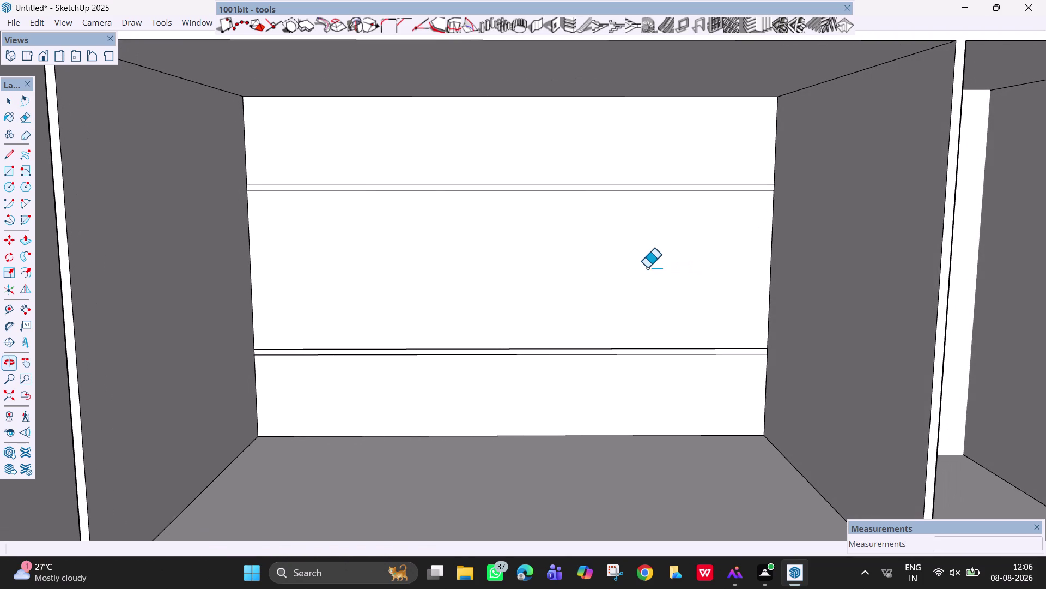
key(p)
click(686, 187)
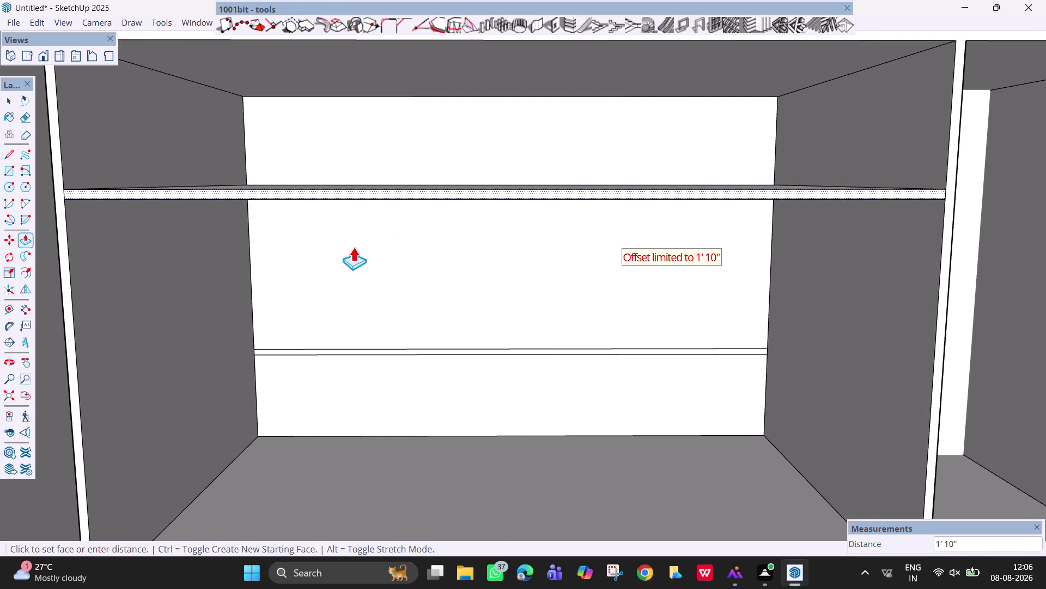
click(275, 272)
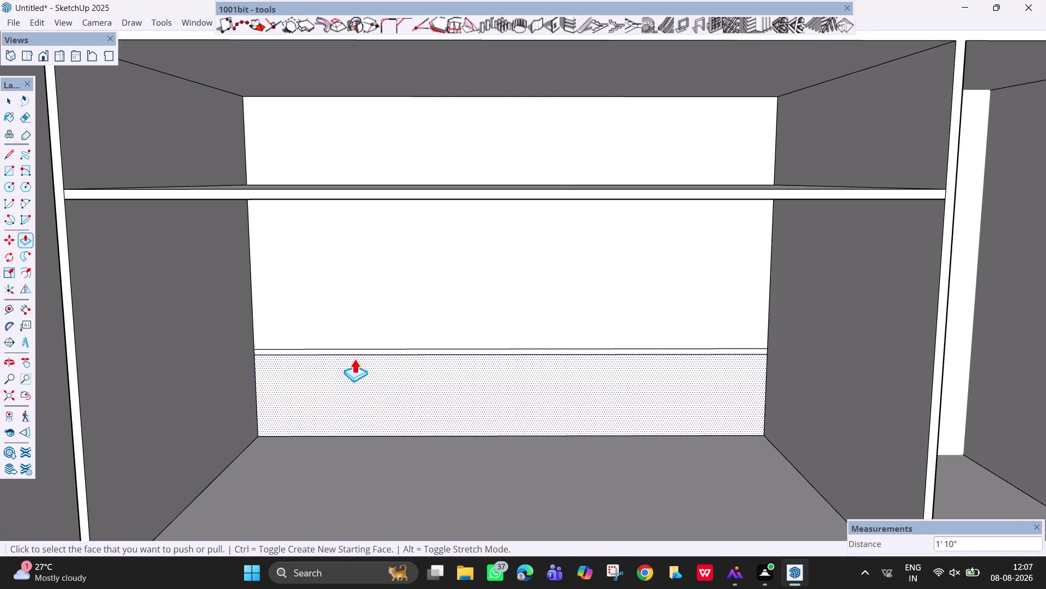
double_click(351, 352)
scroll(down, 3)
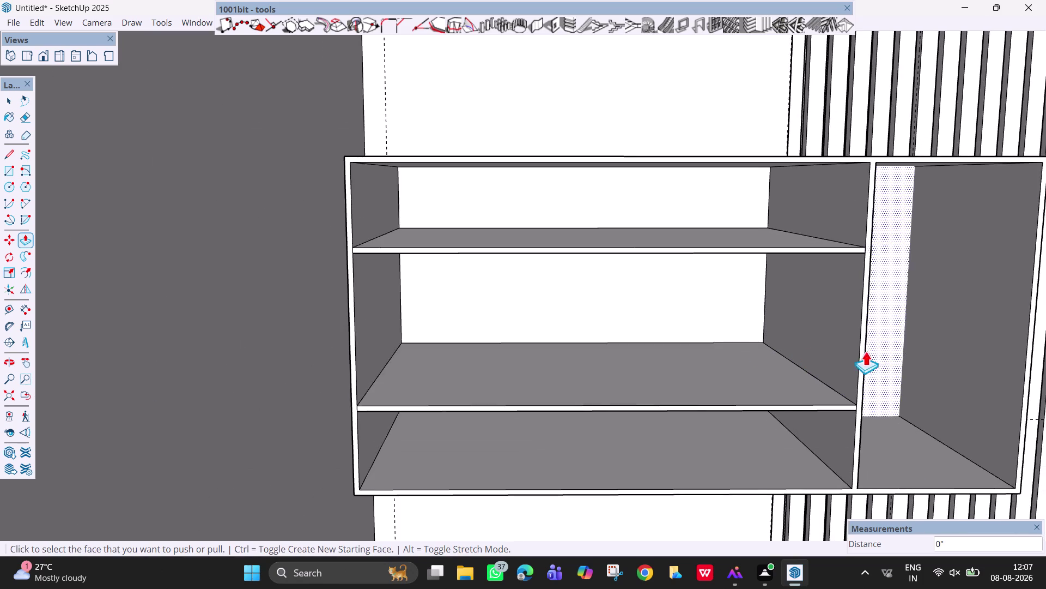
middle_drag(859, 351, 744, 345)
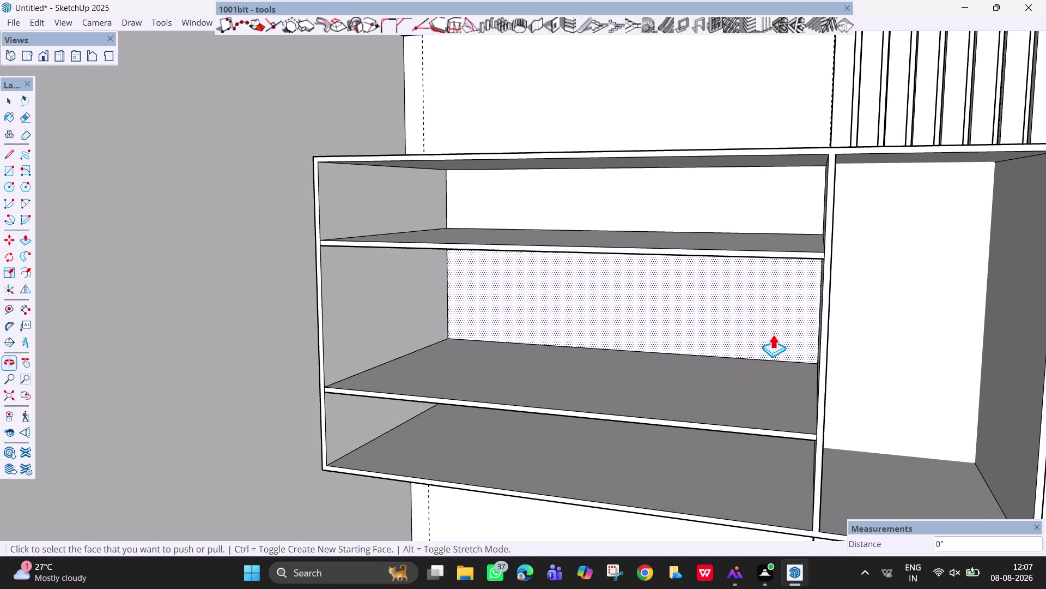
key(h)
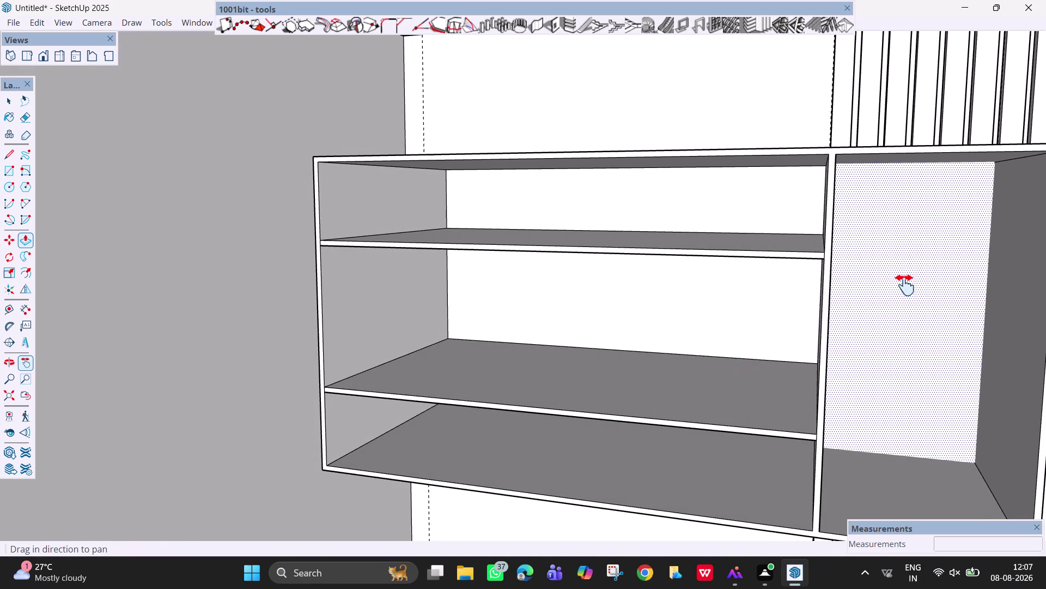
drag(906, 285, 751, 272)
scroll(up, 3)
middle_drag(655, 256, 702, 273)
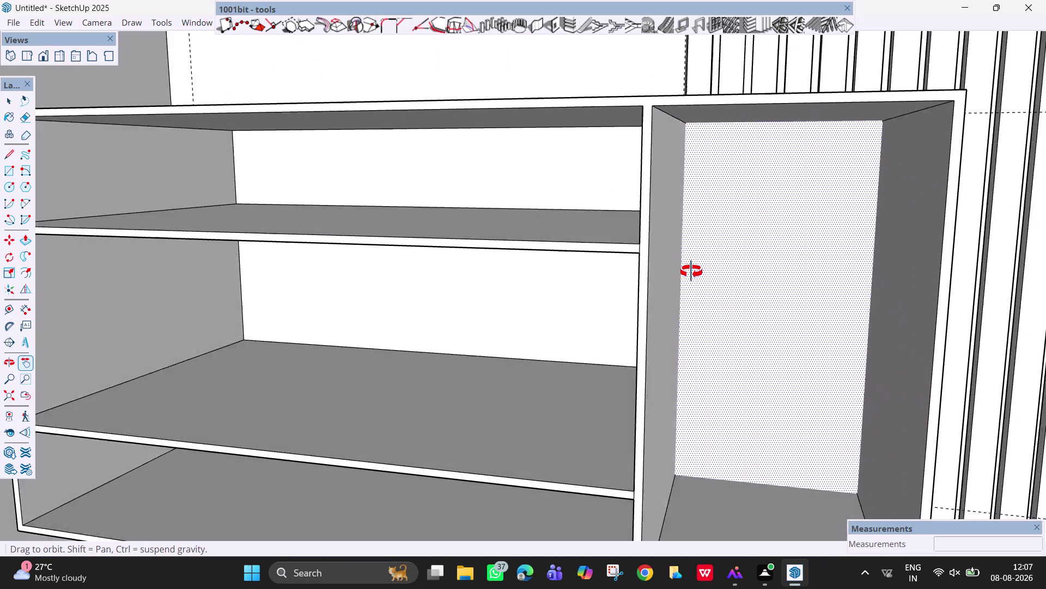
middle_drag(702, 273, 709, 259)
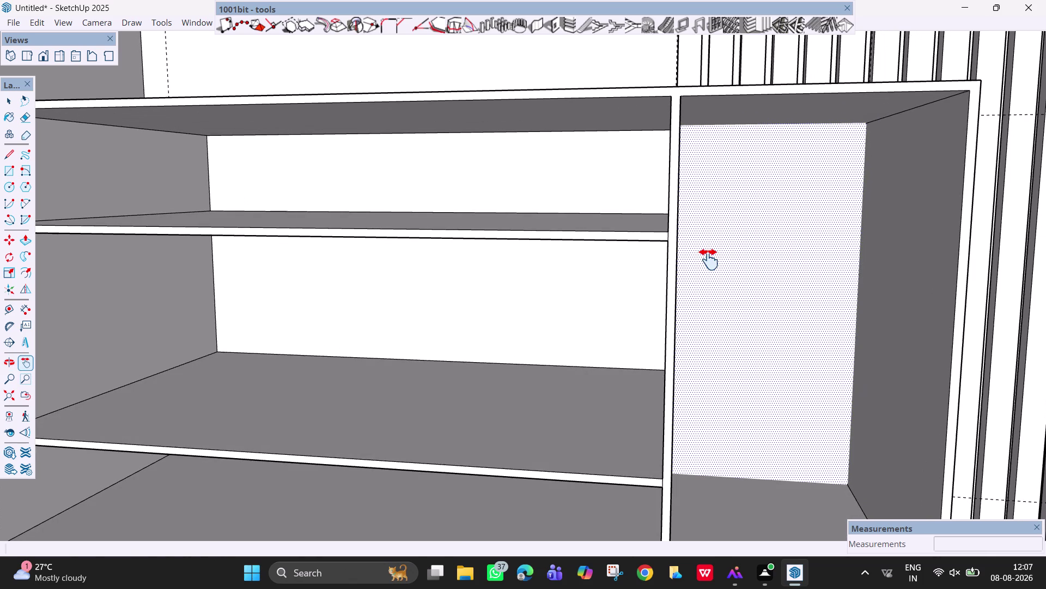
key(l)
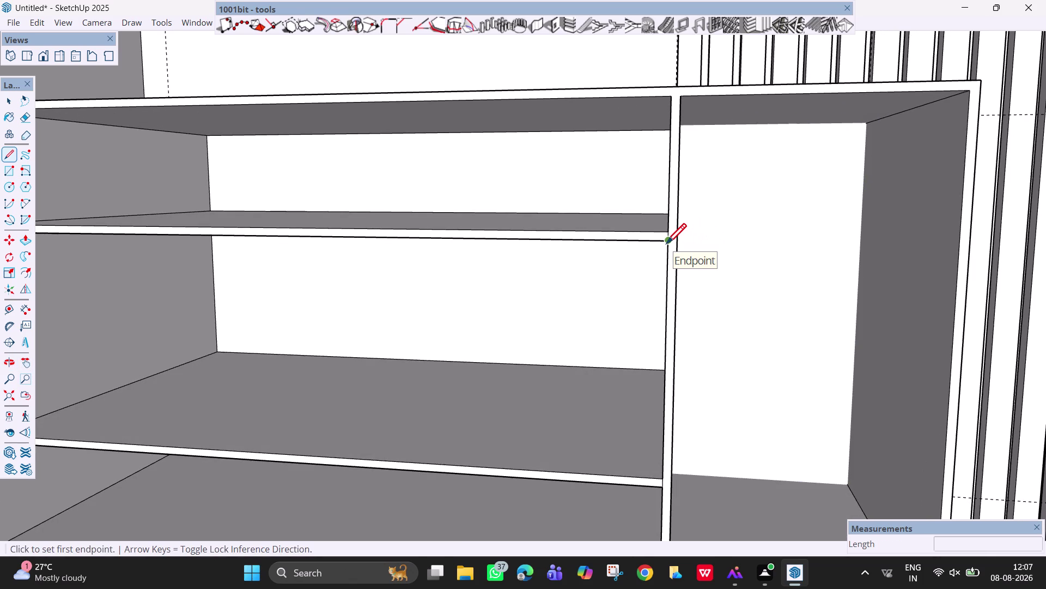
Measure 6" vertically from the right compartment's top edge using an arrow-key axis lock.
key(t)
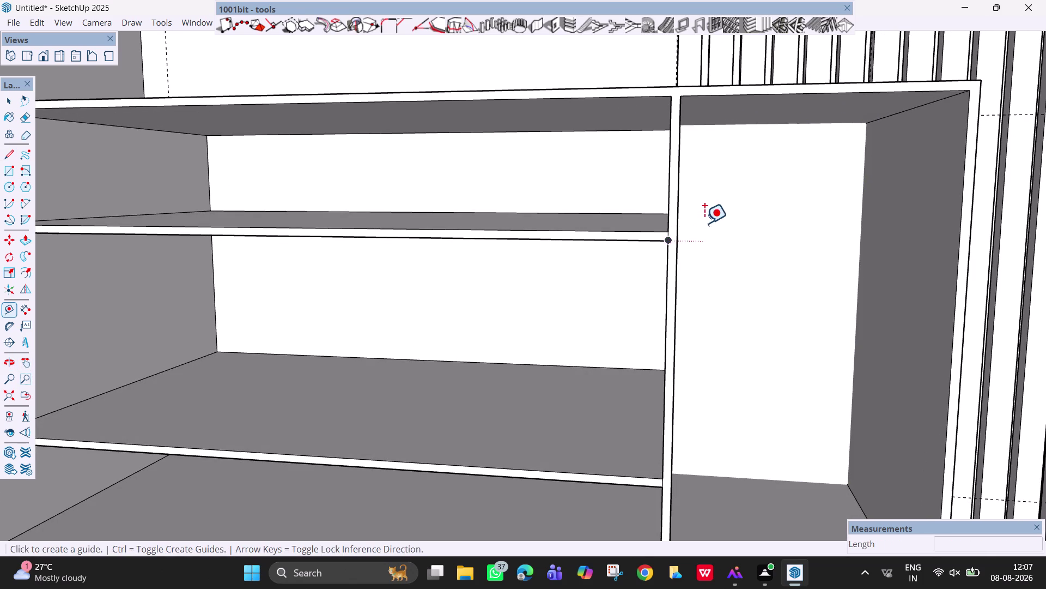
click(783, 124)
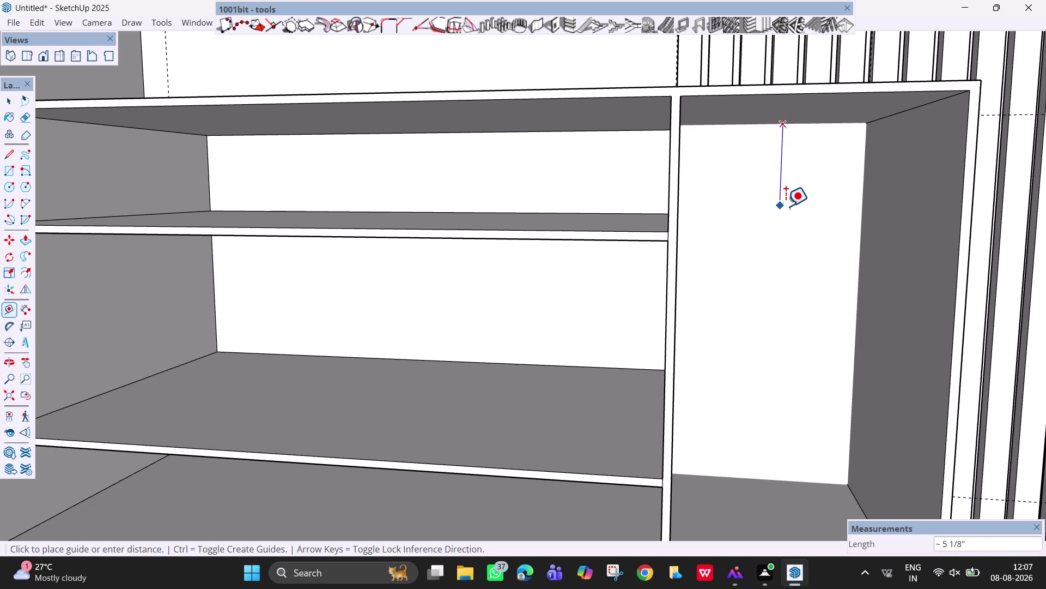
key(Down)
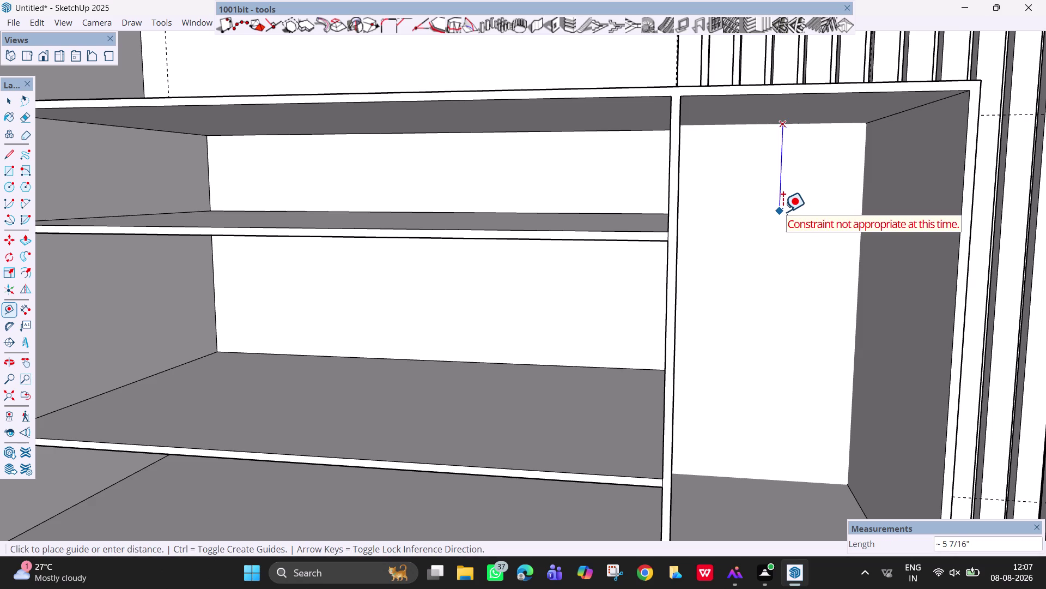
key(Up)
key(Left)
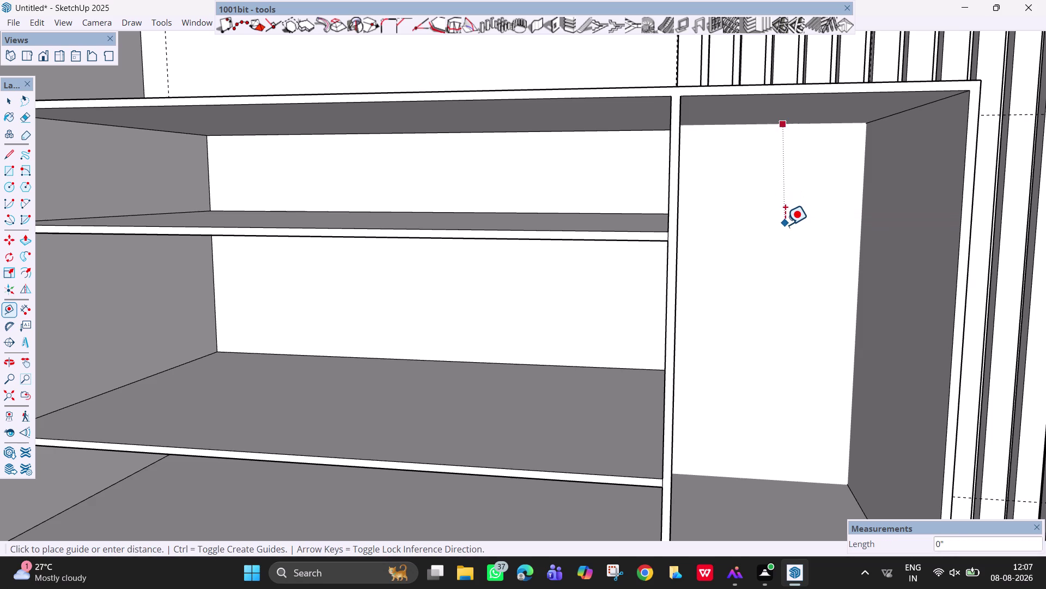
key(Right)
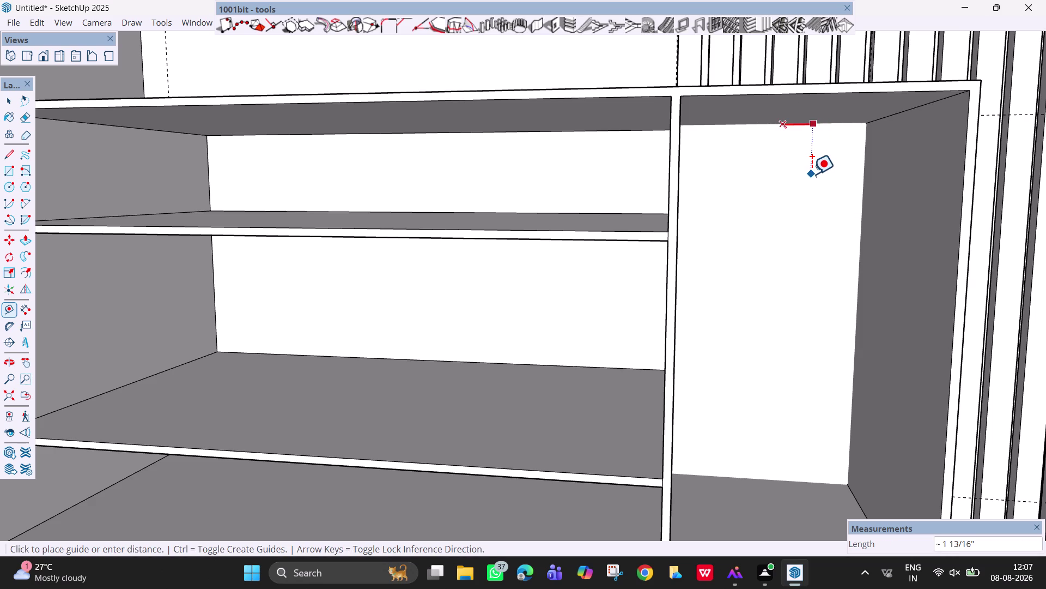
key(Left)
key(Down)
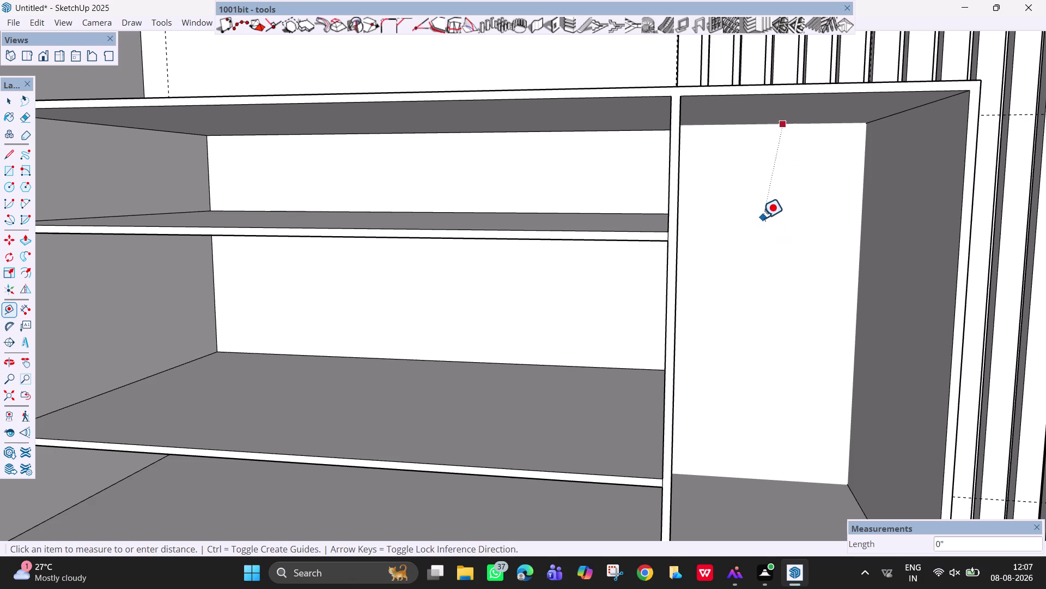
key(Up)
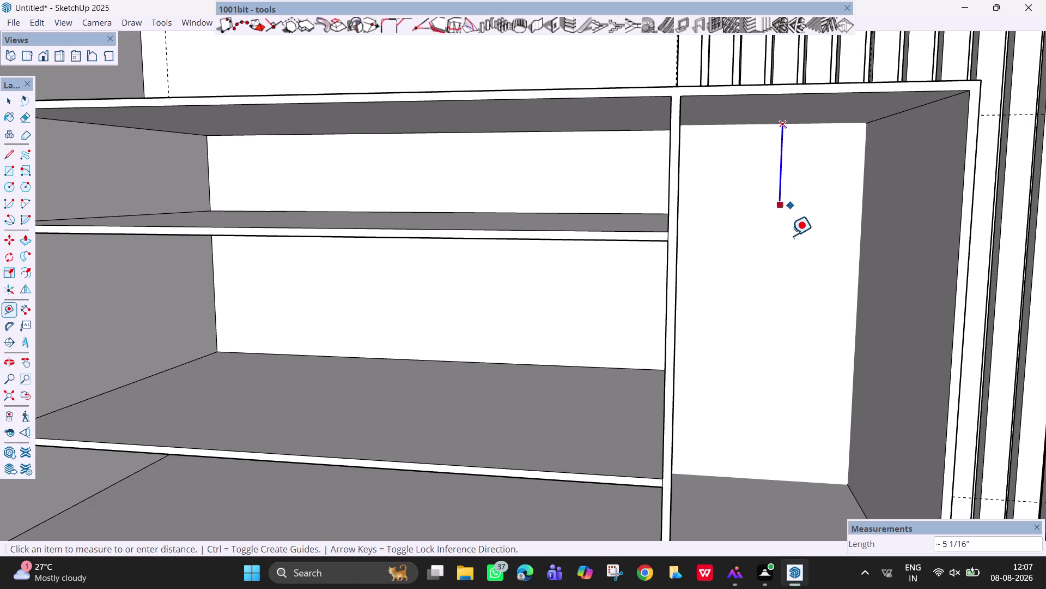
key(2)
key(BackSpace)
key(6)
key(shift+quotedbl)
key(Return)
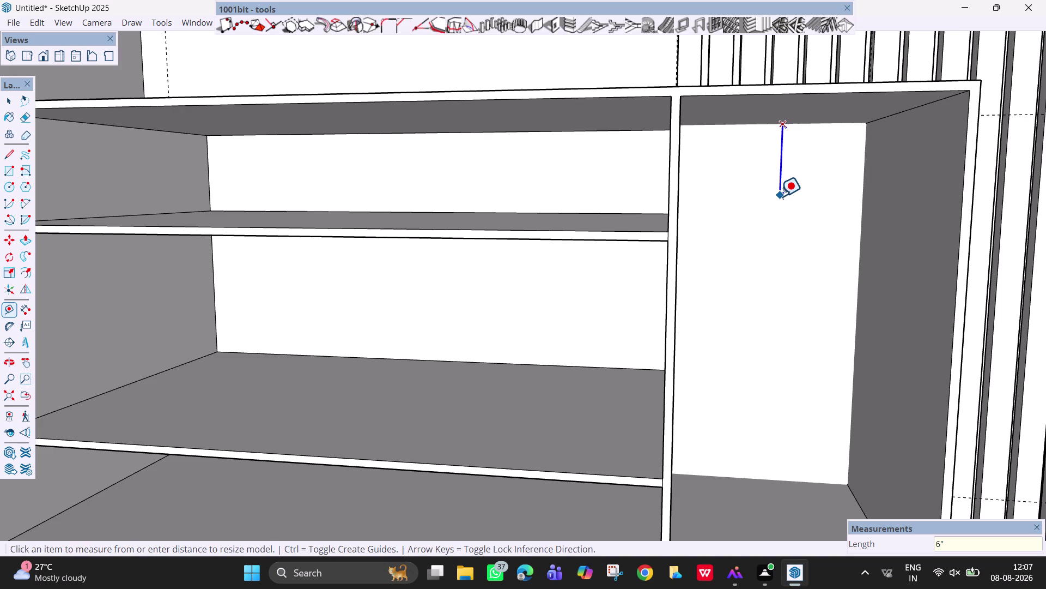
Try measuring from the compartment's top and bottom, then orbit out to the full cabinet.
click(801, 123)
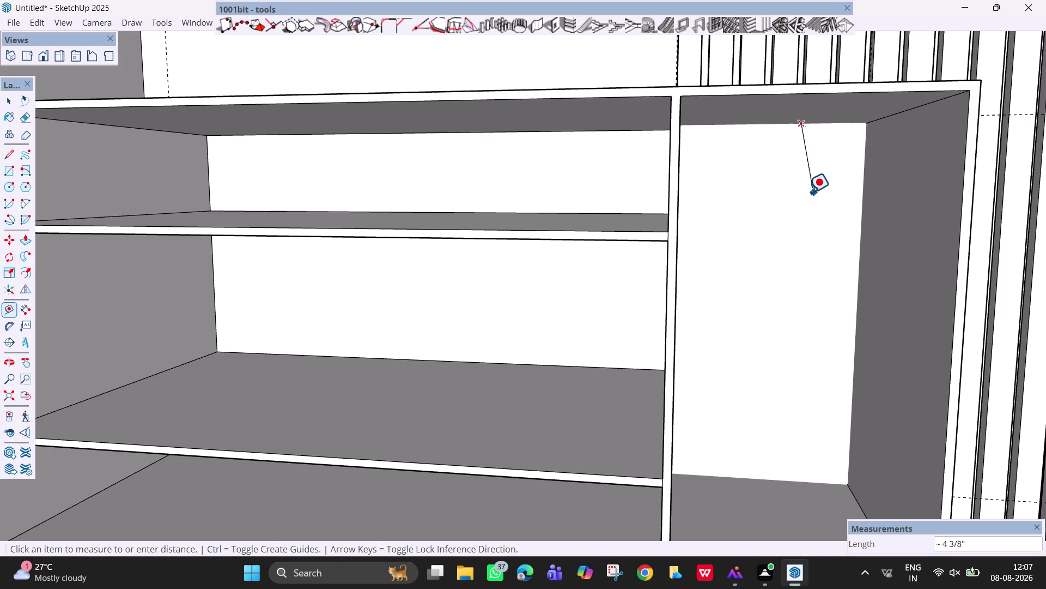
key(Escape)
click(753, 476)
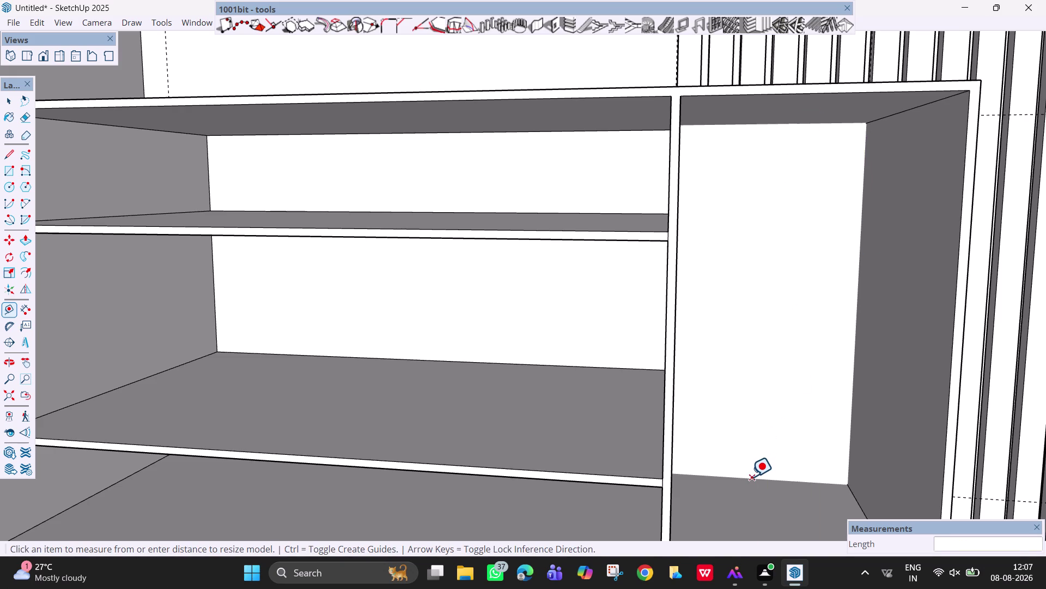
scroll(down, 3)
middle_drag(754, 328, 677, 311)
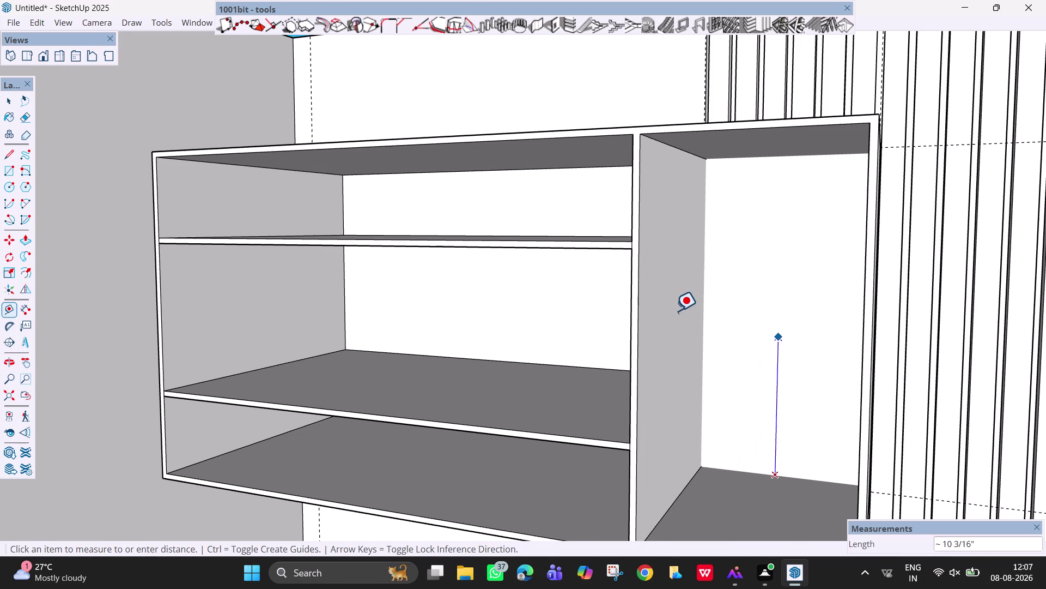
key(Escape)
click(821, 478)
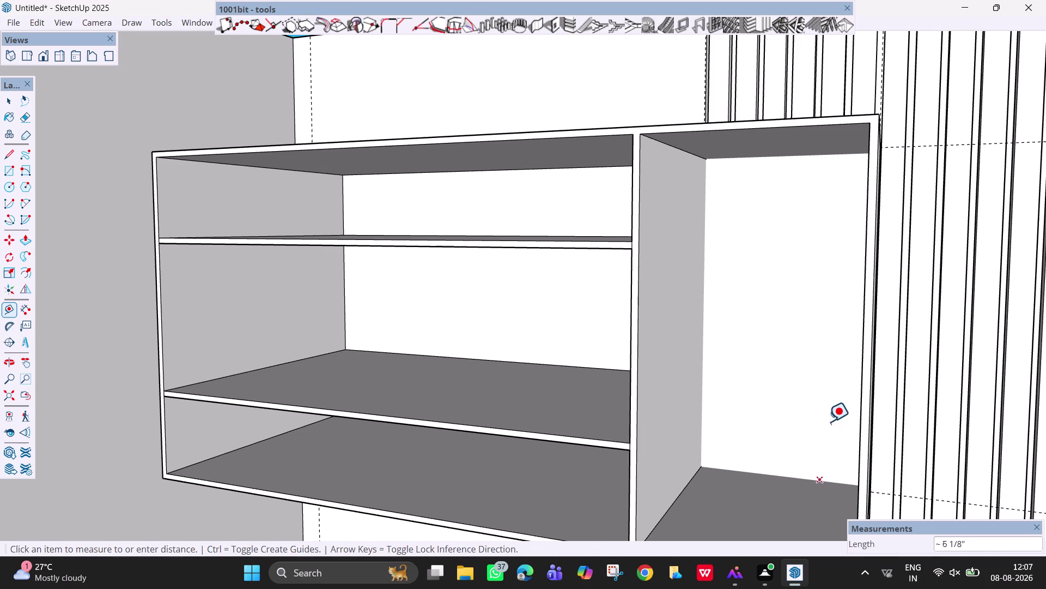
key(Escape)
middle_drag(461, 317, 587, 334)
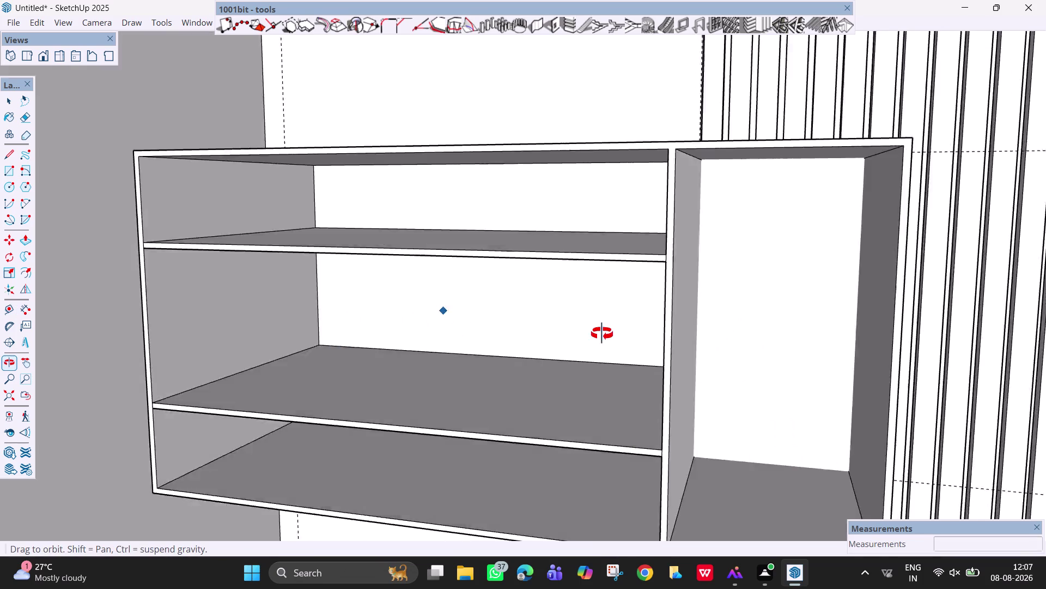
middle_drag(587, 334, 598, 329)
scroll(down, 3)
middle_drag(636, 352, 572, 340)
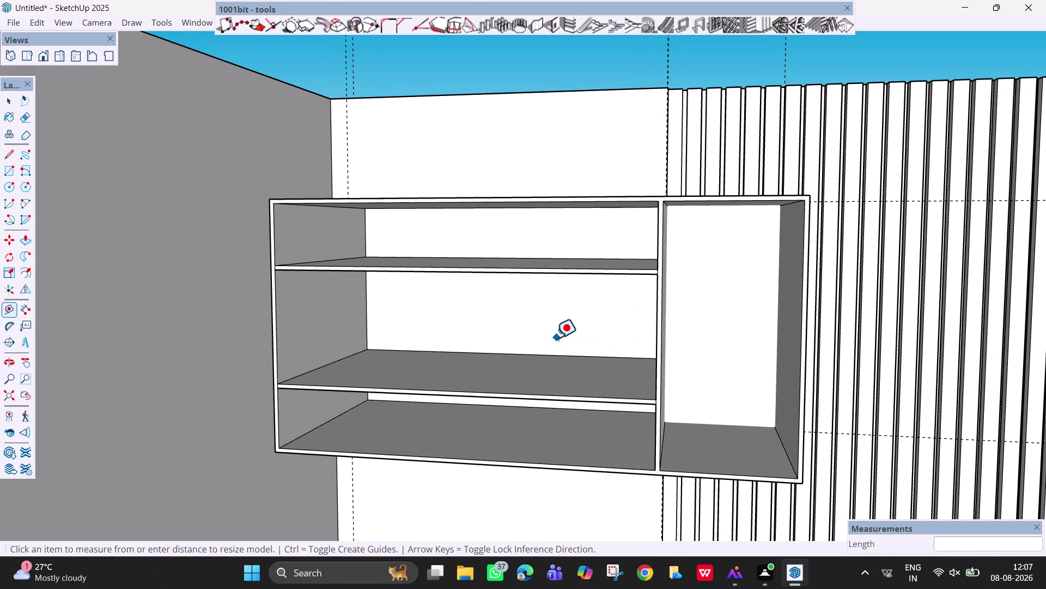
key(space)
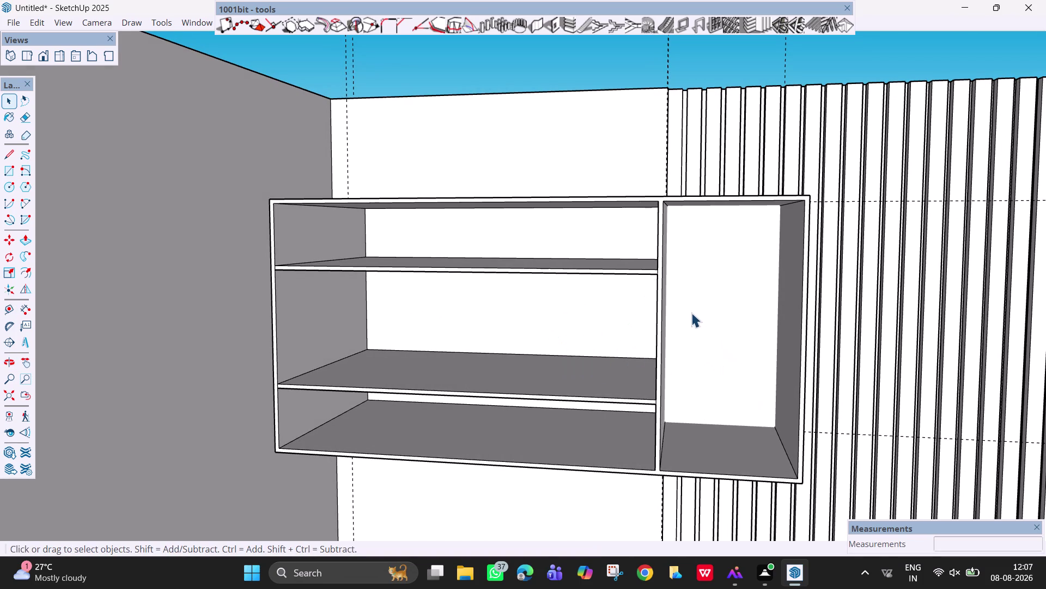
With the Line tool active, orbit and zoom around the cabinet to view the right compartment.
text(l)
key(space)
key(l)
scroll(up, 3)
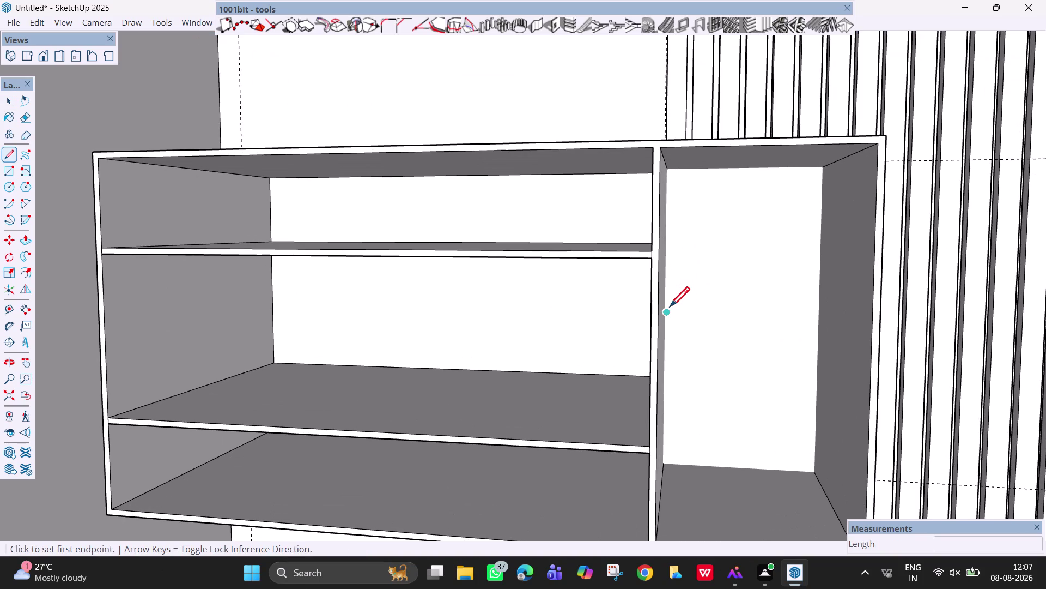
scroll(up, 3)
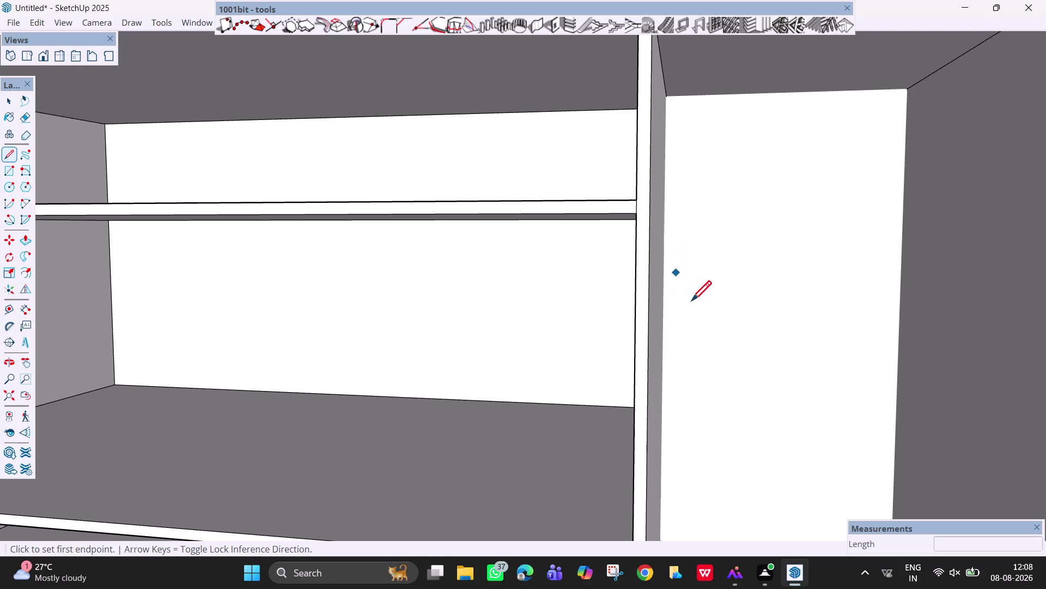
middle_drag(710, 355, 614, 354)
scroll(down, 3)
scroll(down, 3)
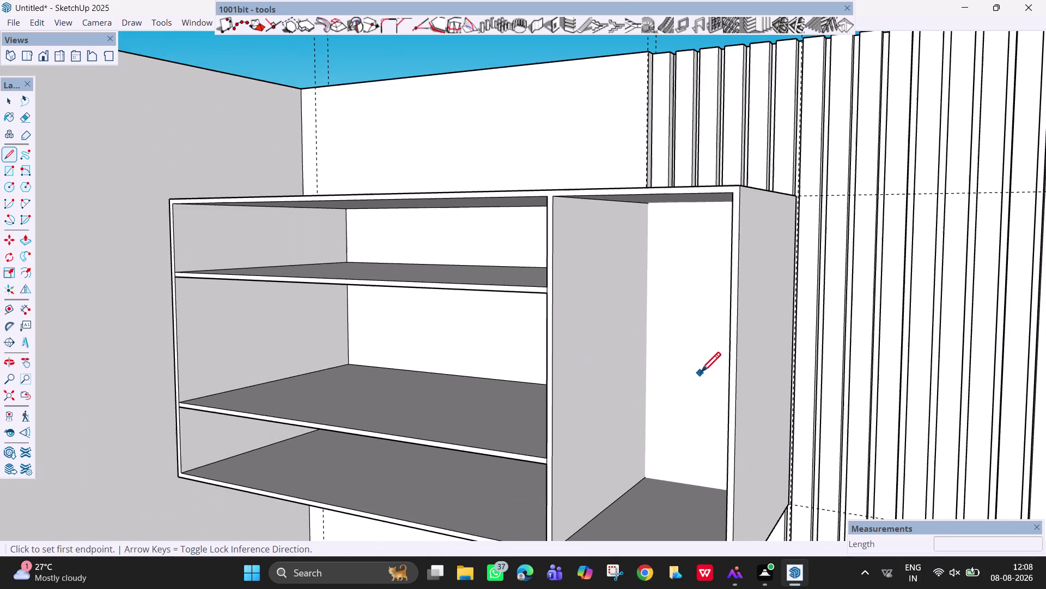
middle_drag(699, 382, 925, 379)
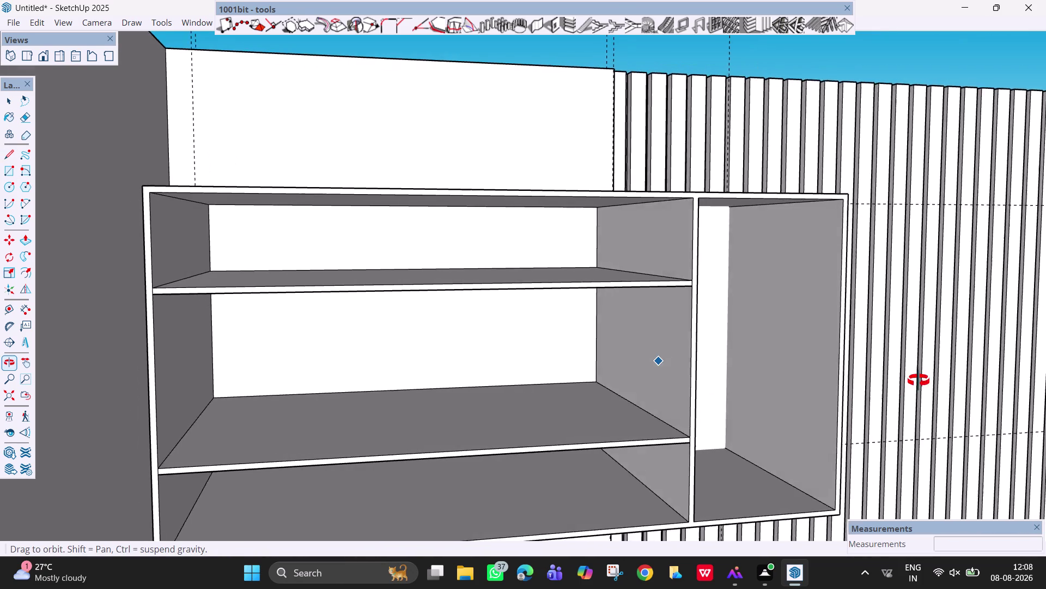
middle_drag(924, 379, 762, 389)
middle_click(715, 394)
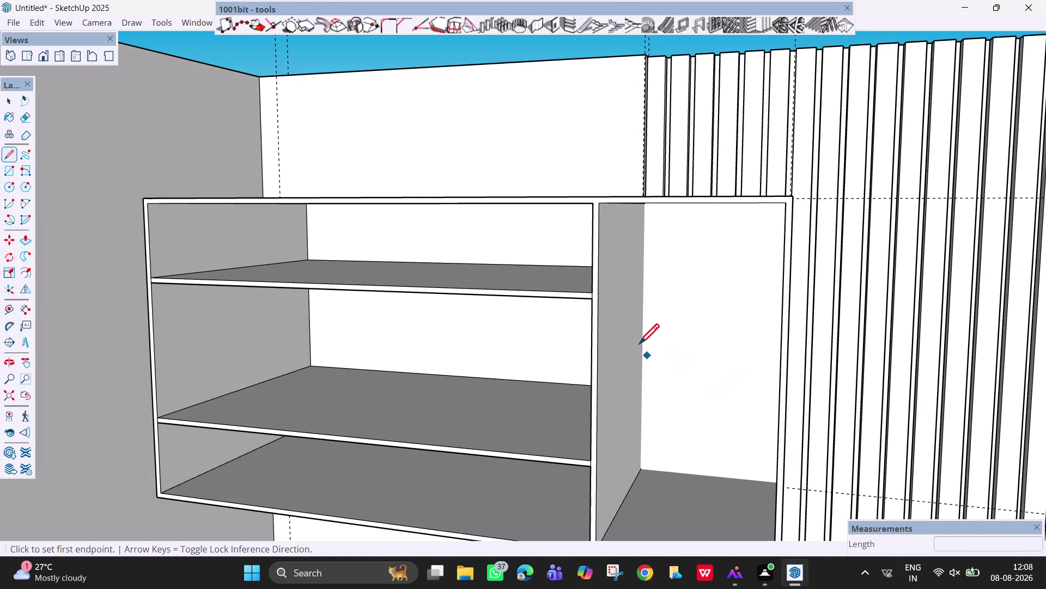
middle_drag(662, 443, 680, 507)
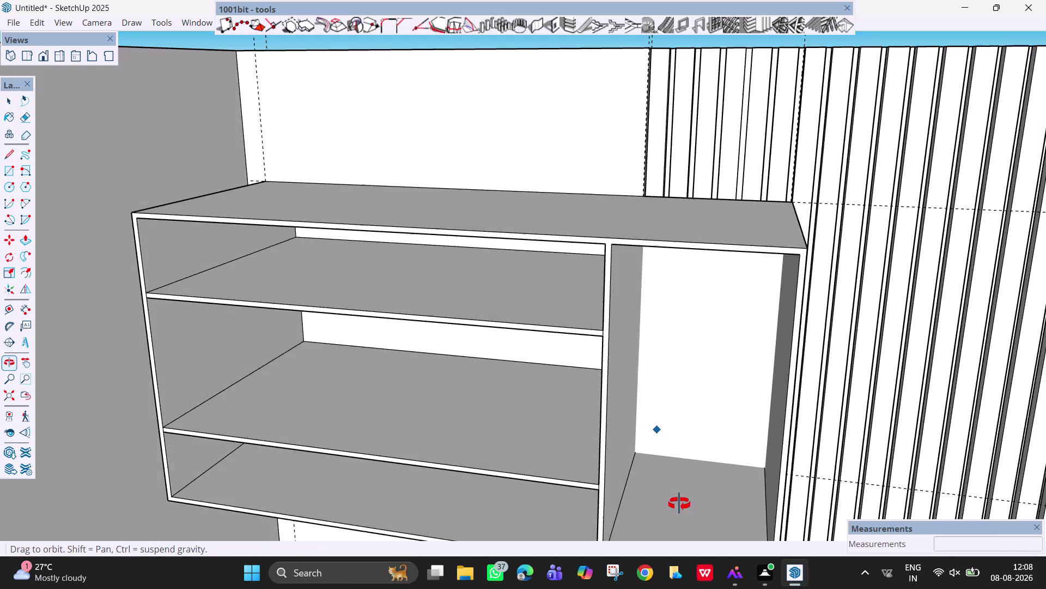
middle_drag(679, 507, 670, 406)
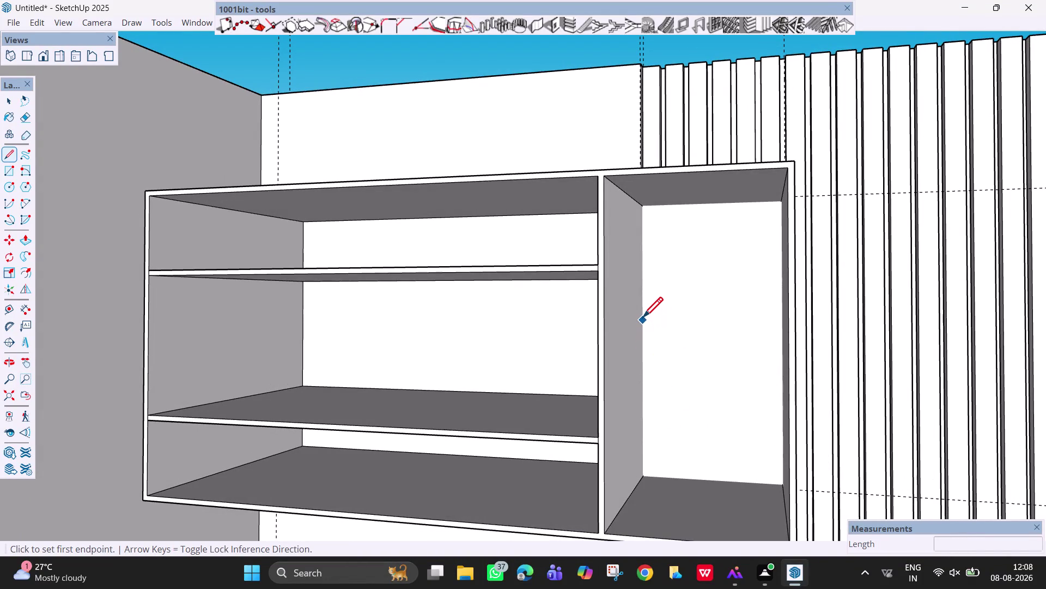
scroll(up, 3)
scroll(down, 3)
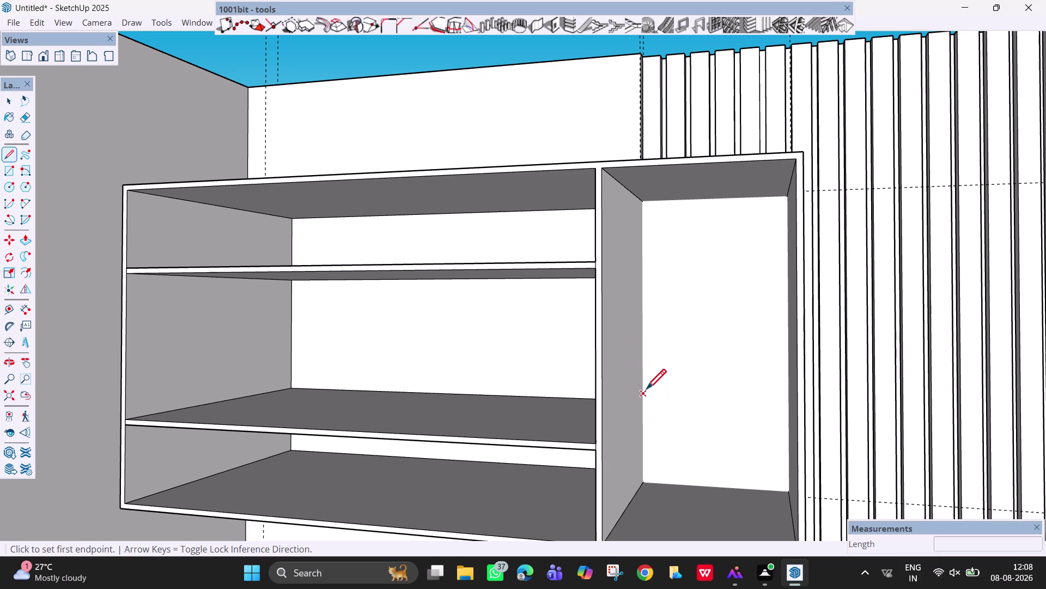
Draw a horizontal line across the back wall from the divider edge to the right side.
click(643, 349)
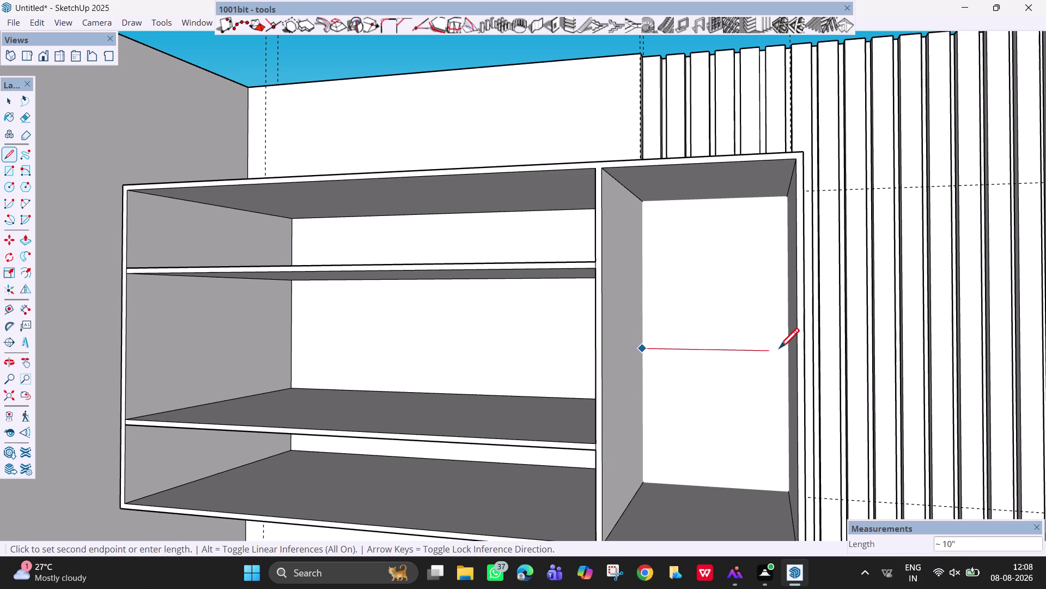
middle_drag(789, 350, 837, 344)
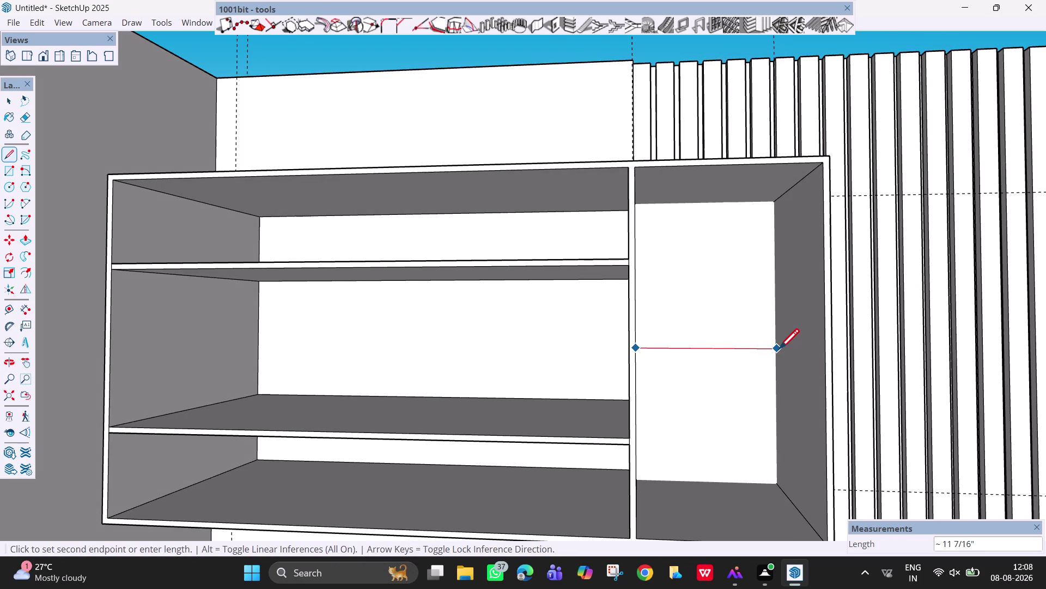
click(779, 350)
middle_drag(747, 330, 710, 394)
key(Escape)
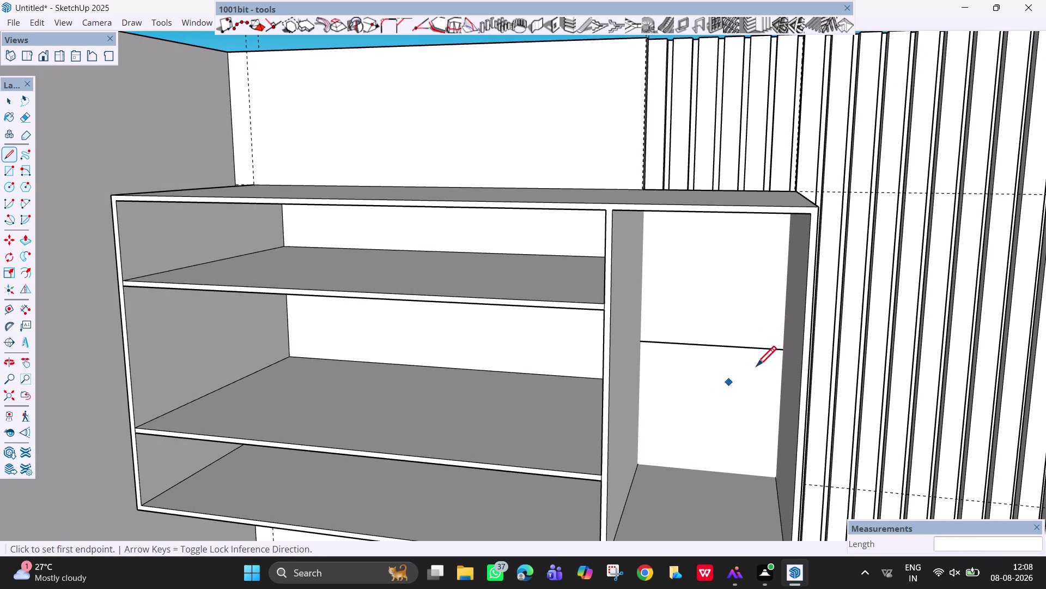